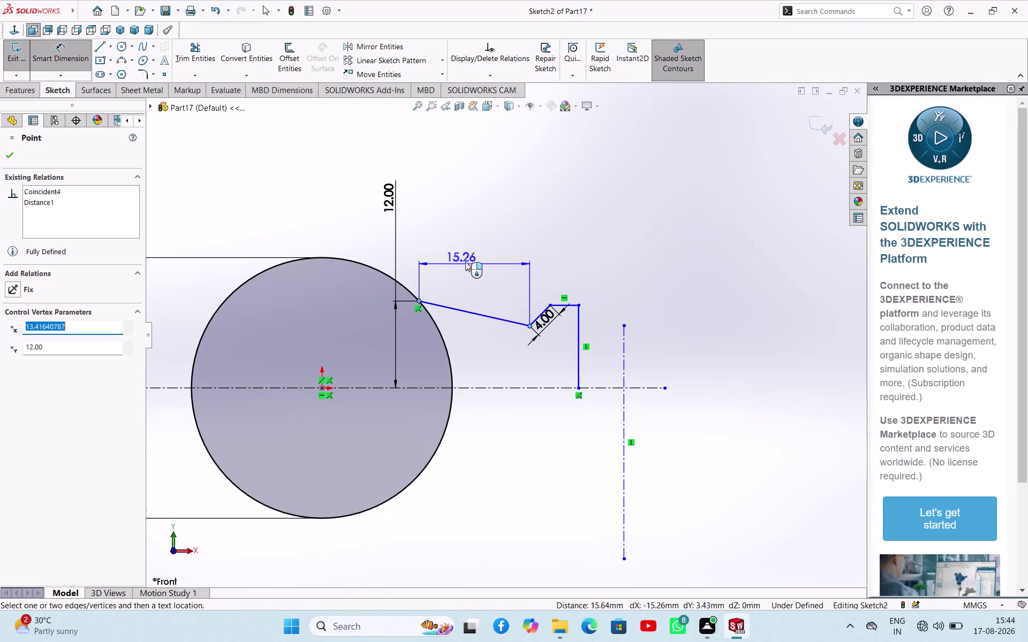
Pick the vertical line's lower end and circle centre, cancelling misoriented dimension attempts.
key(Escape)
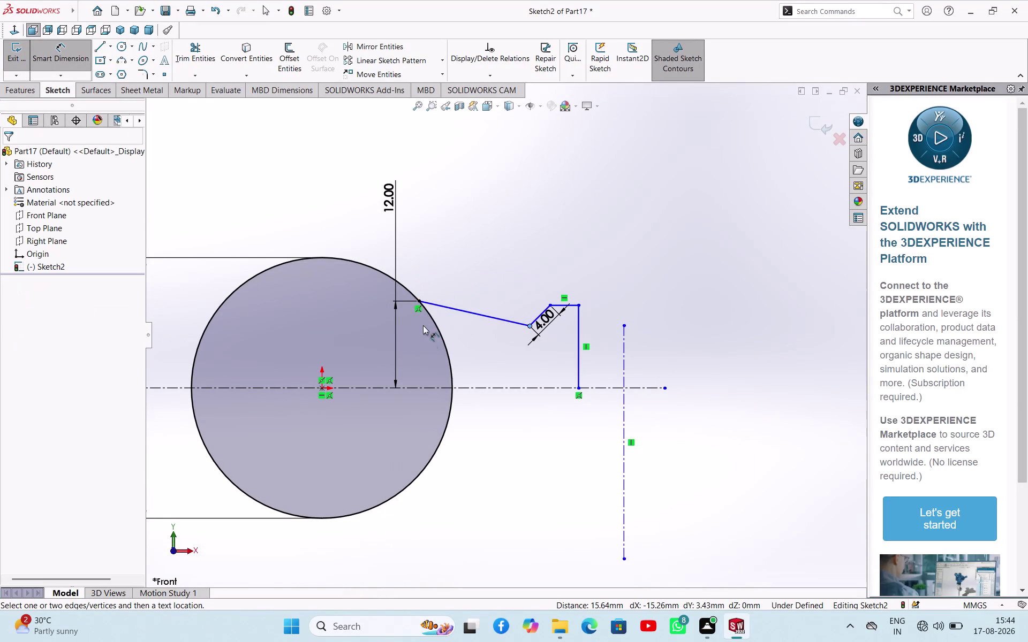
click(321, 390)
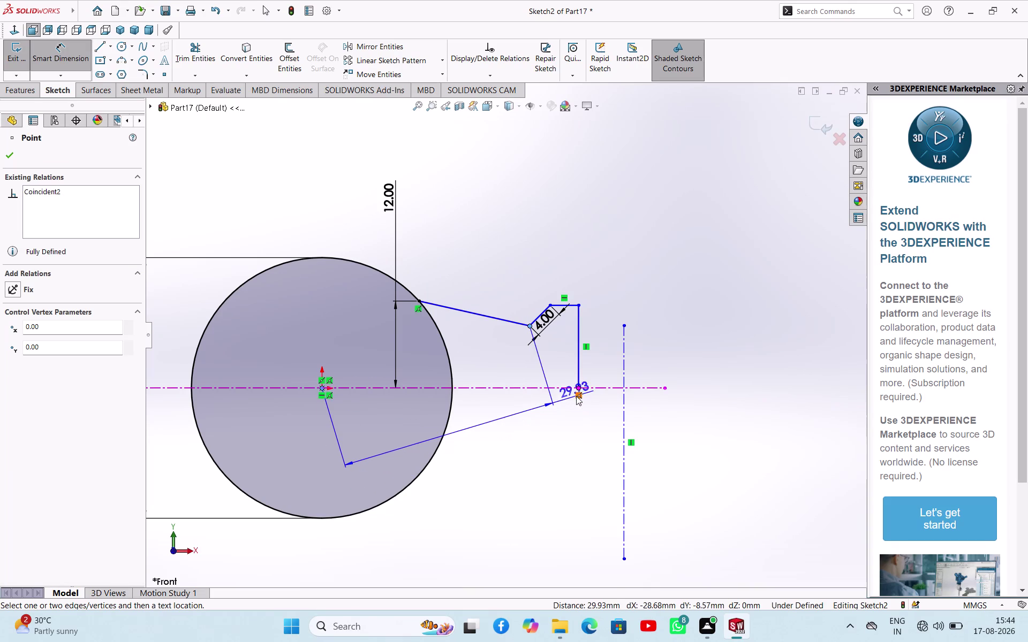
click(579, 391)
key(Escape)
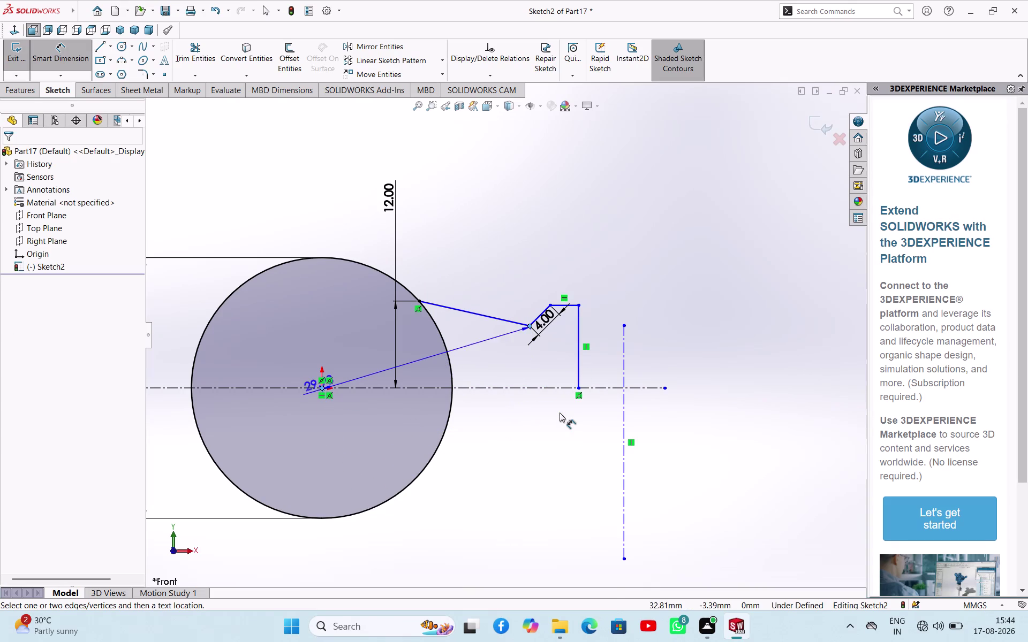
key(Escape)
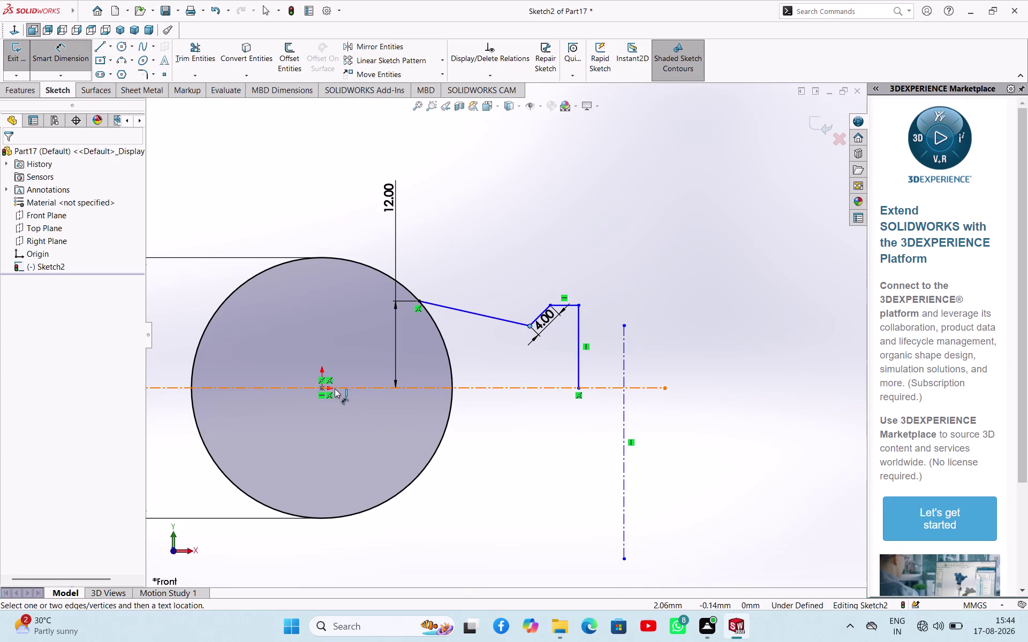
click(324, 388)
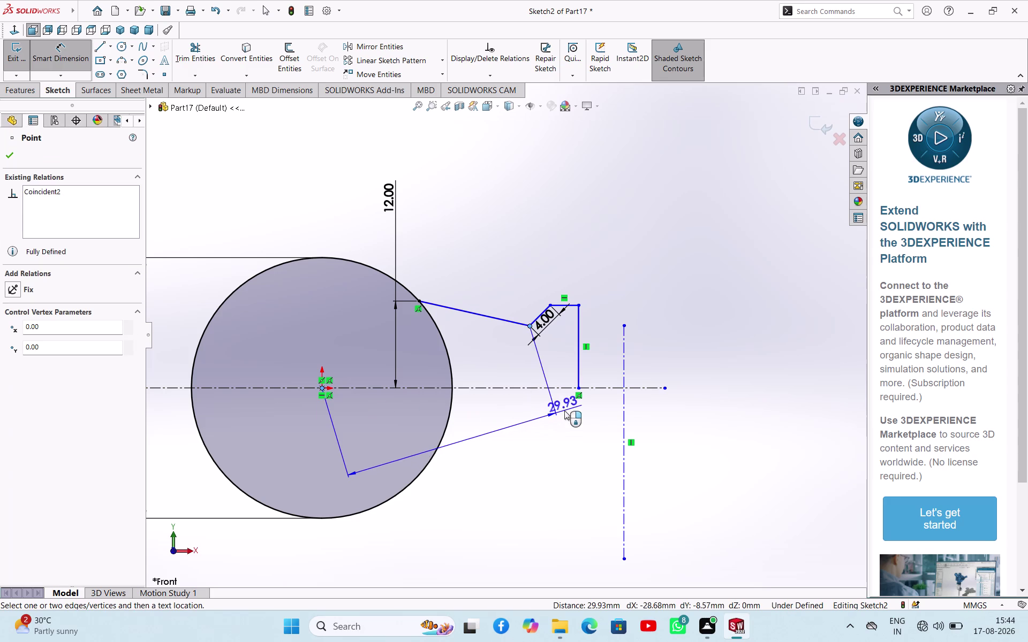
key(Escape)
key(Escape)
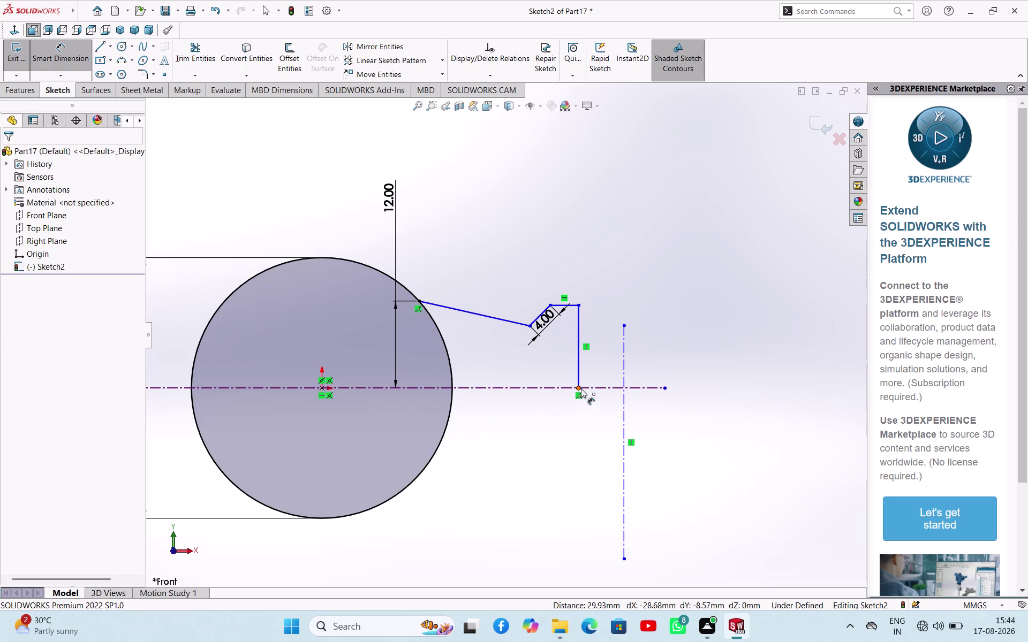
Place the horizontal dimension between the line's lower end and circle centre at 45 mm.
click(581, 389)
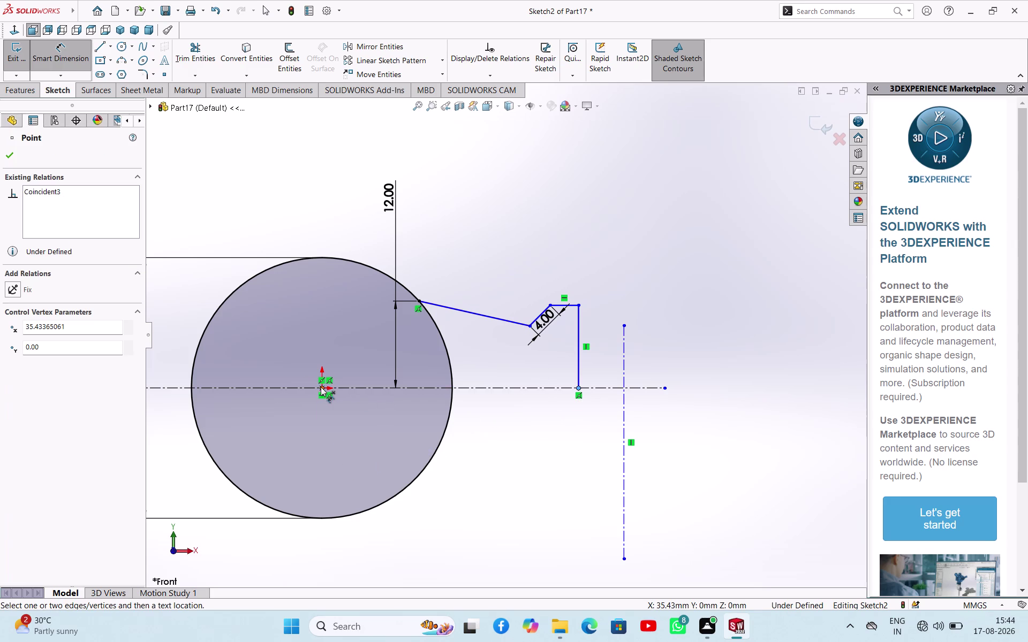
click(321, 387)
click(461, 515)
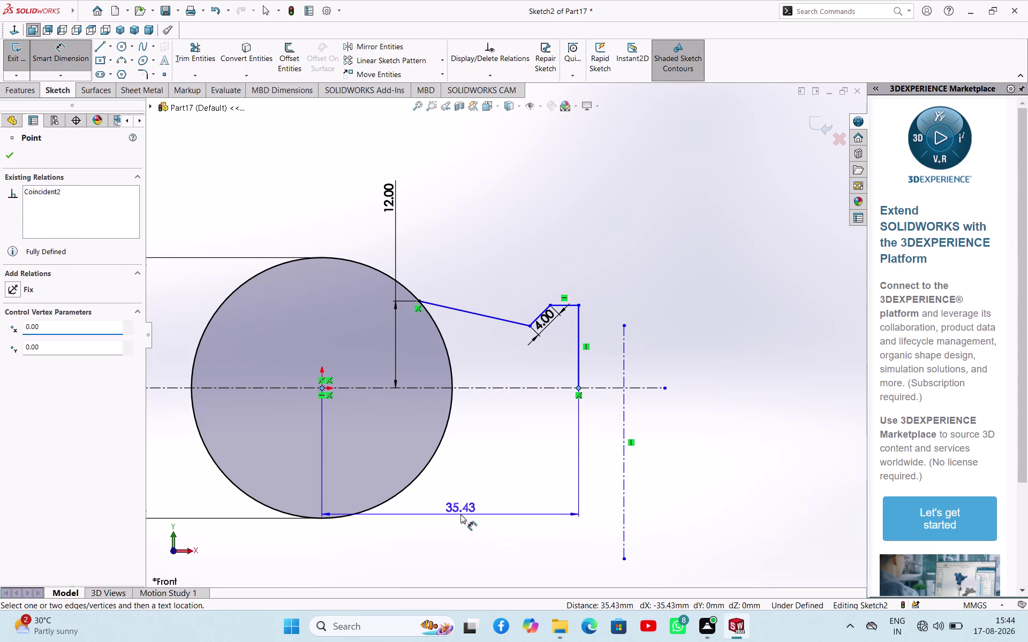
key(1)
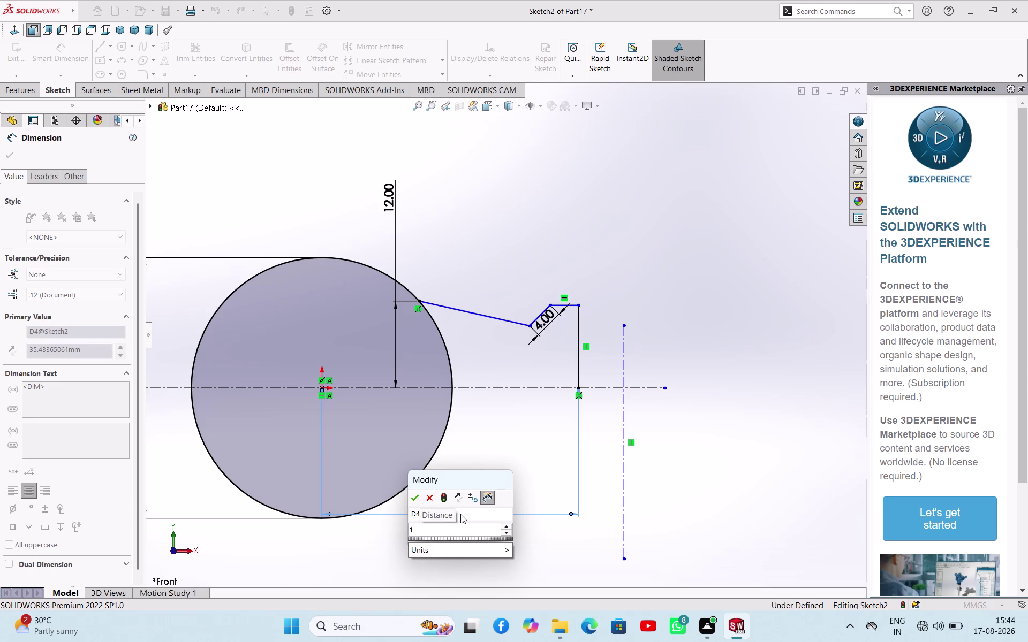
key(BackSpace)
text(45)
key(Return)
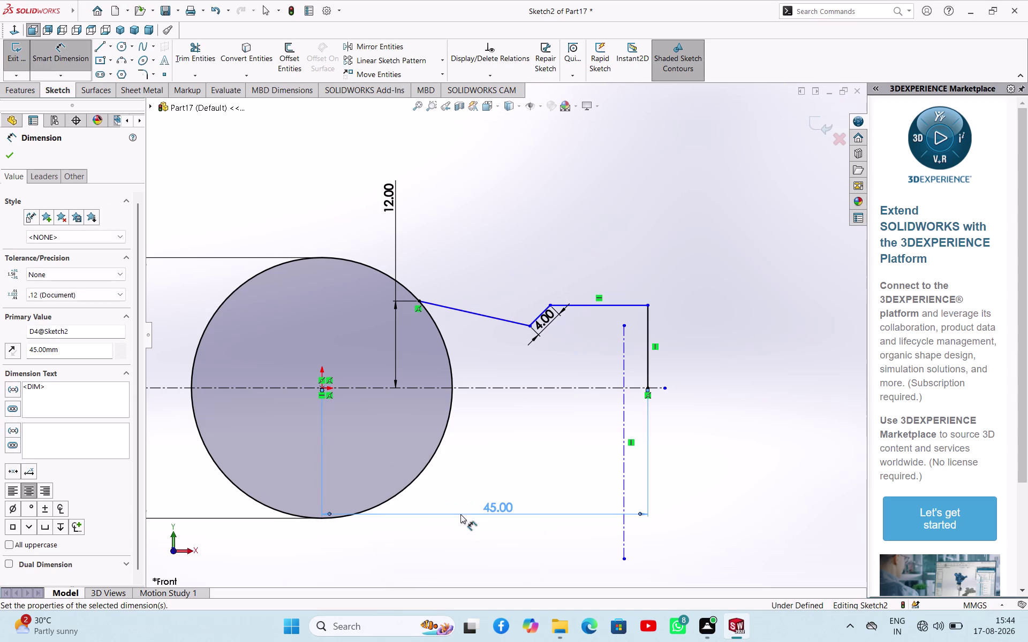
scroll(up, 3)
scroll(down, 3)
scroll(up, 3)
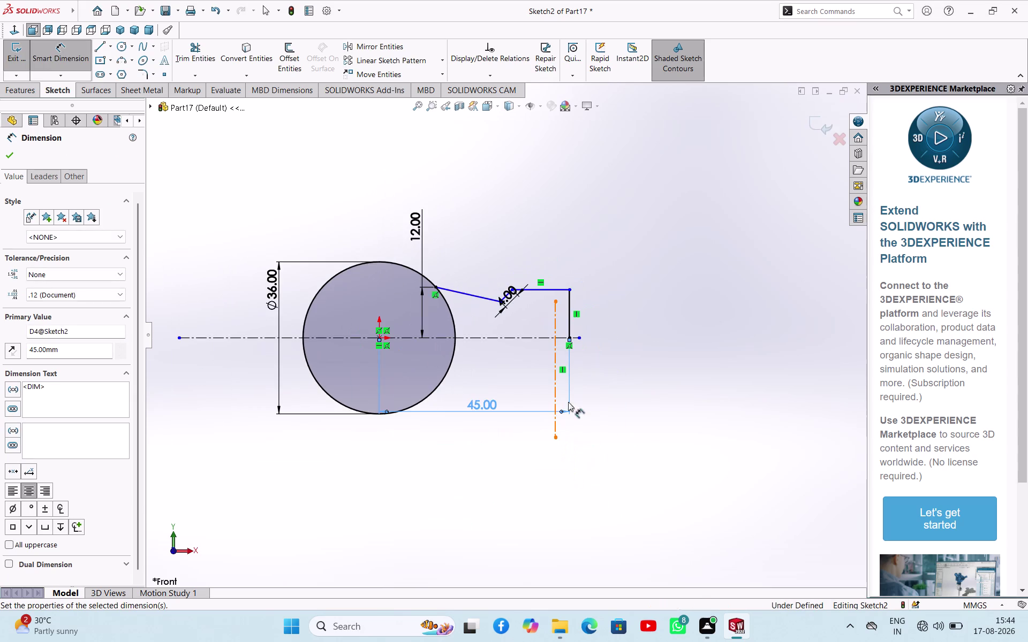
scroll(down, 3)
scroll(up, 3)
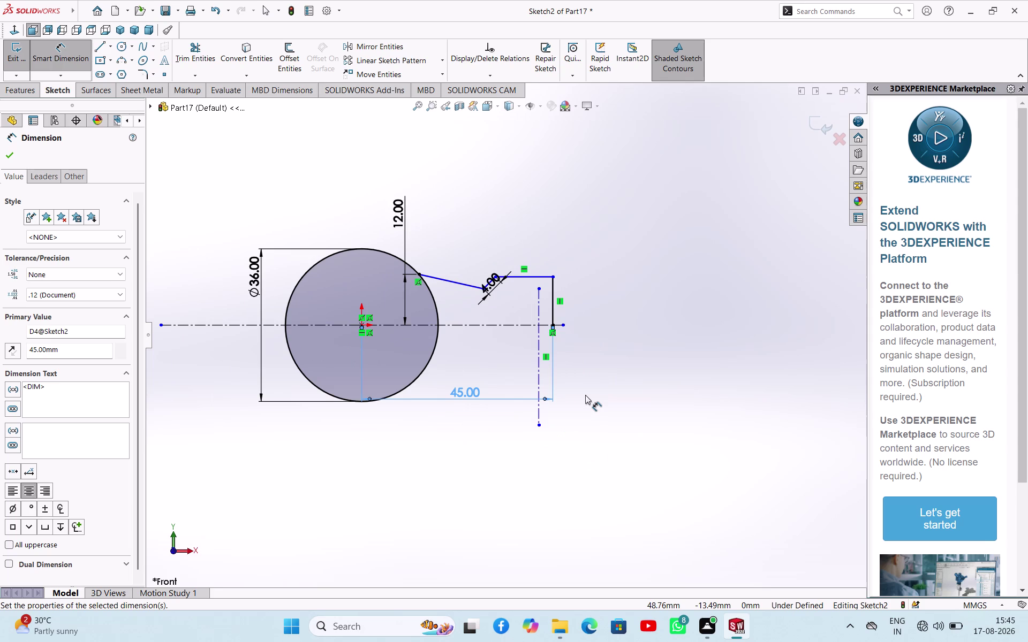
Undo the dimensions, profile, circle and Sketch2, leaving only the default planes and origin.
key(Escape)
key(Escape)
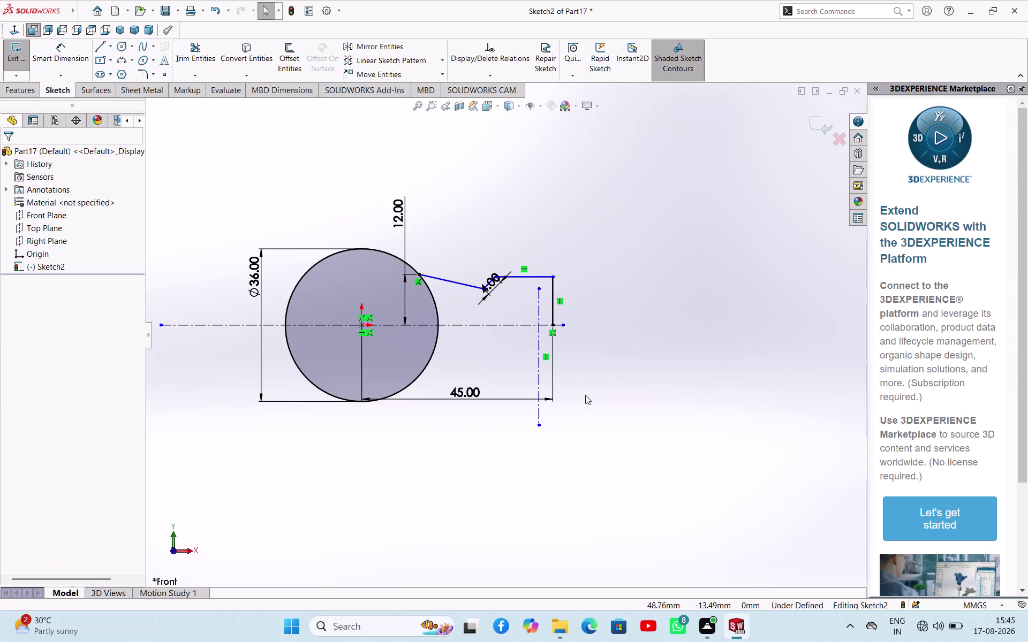
key(Escape)
key(Escape)
key(Escape)
key(ctrl+z)
key(ctrl+z)
key(ctrl+z)
key(ctrl+z)
key(ctrl+z)
key(ctrl+z)
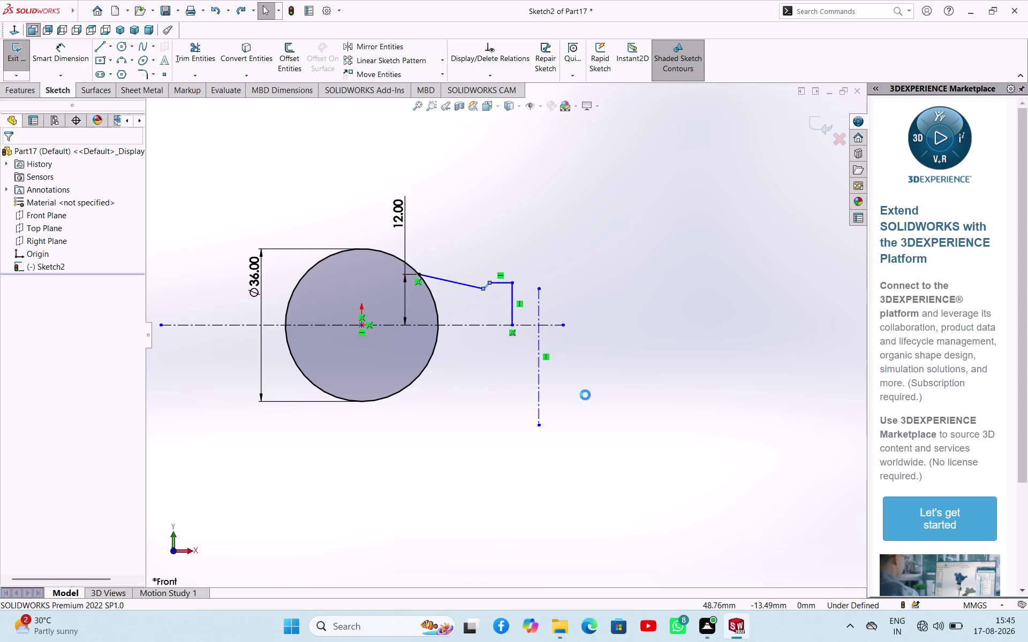
key(ctrl+z)
key(ctrl+z)
key(ctrl+z)
key(ctrl+z)
key(ctrl+z)
key(ctrl+z)
key(ctrl+z)
key(ctrl+z)
key(ctrl+z)
key(ctrl+z)
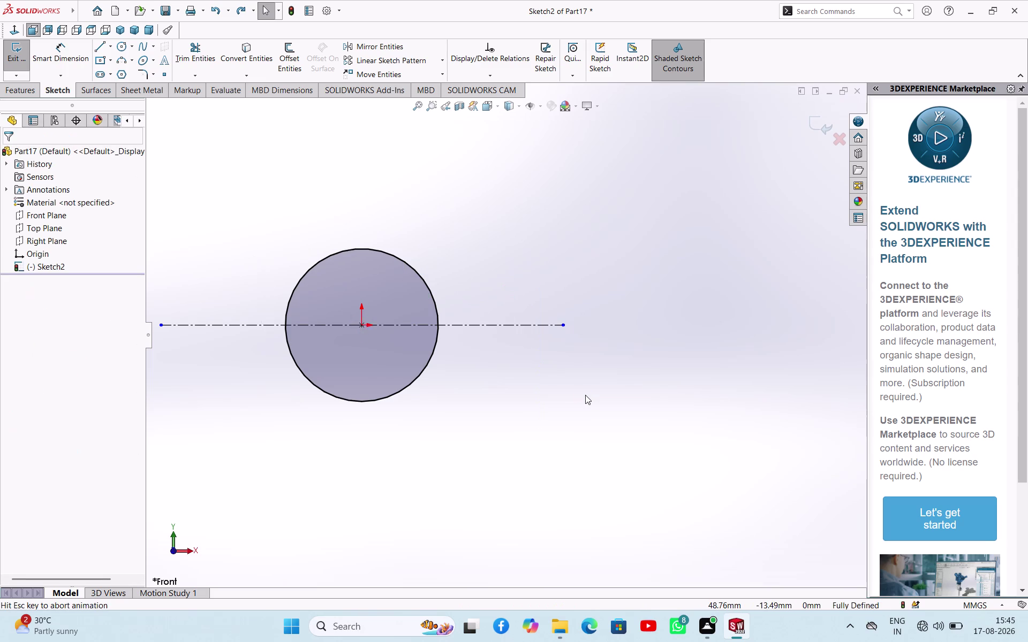
key(ctrl+z)
key(ctrl+z)
key(ctrl+z)
key(ctrl+z)
key(ctrl+z)
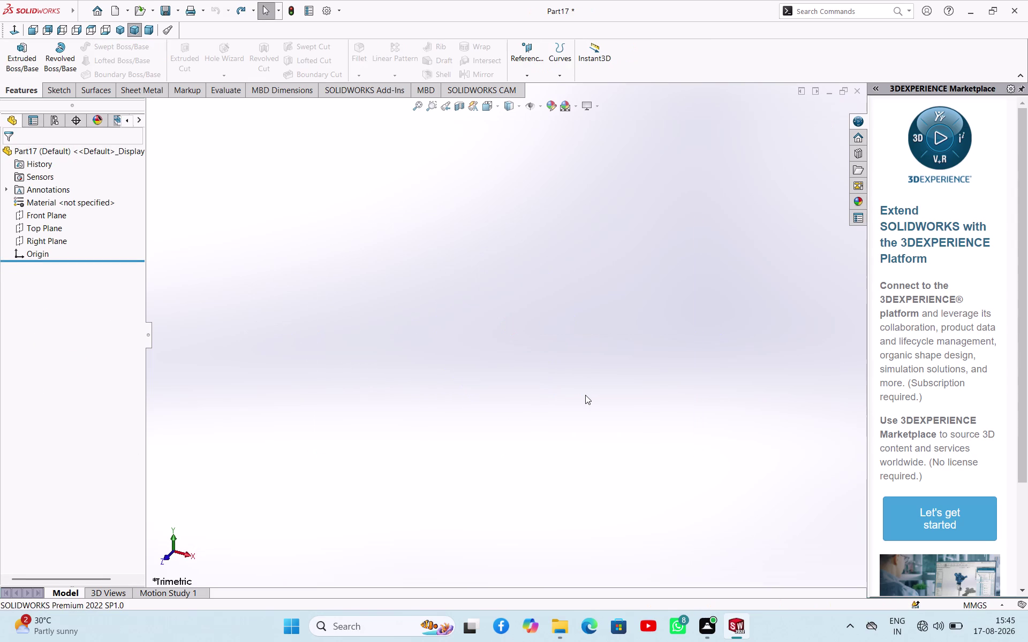
scroll(up, 3)
scroll(up, 3)
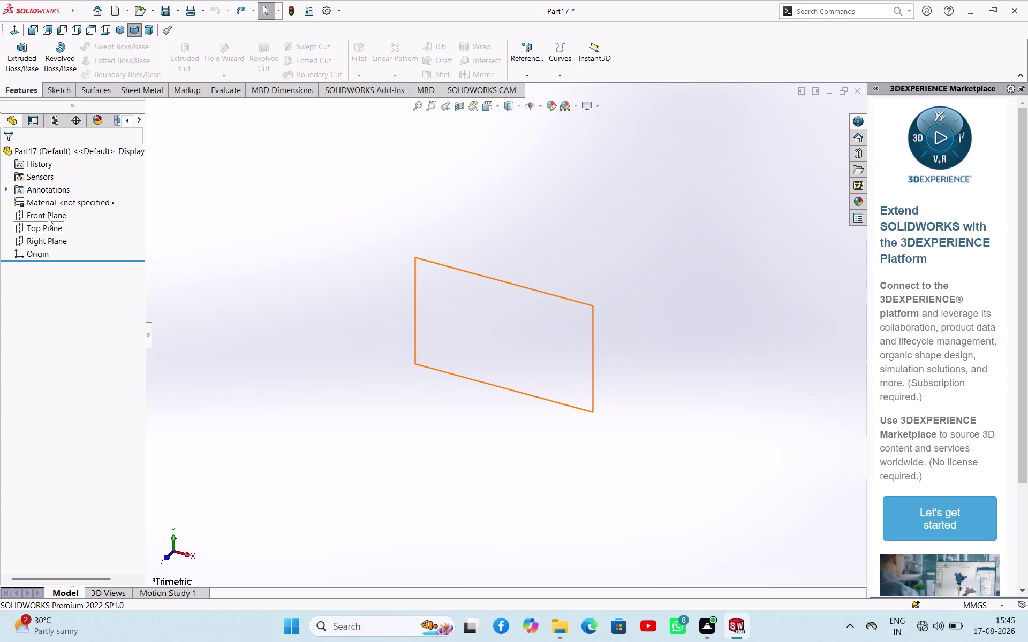
Start a Front Plane sketch with a horizontal midpoint centreline through the origin.
click(48, 218)
click(60, 202)
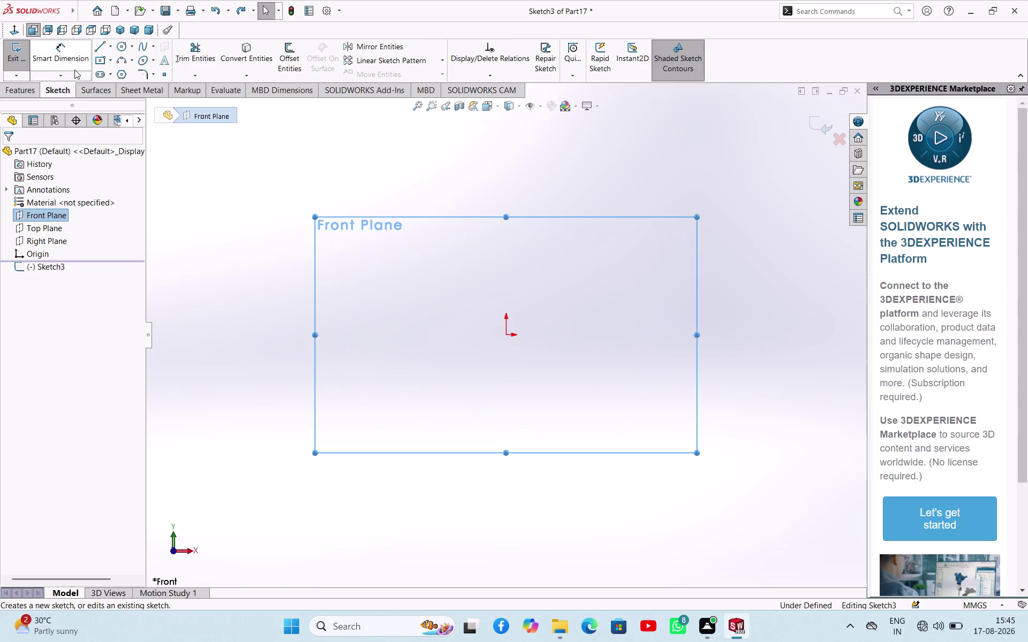
click(111, 46)
click(115, 69)
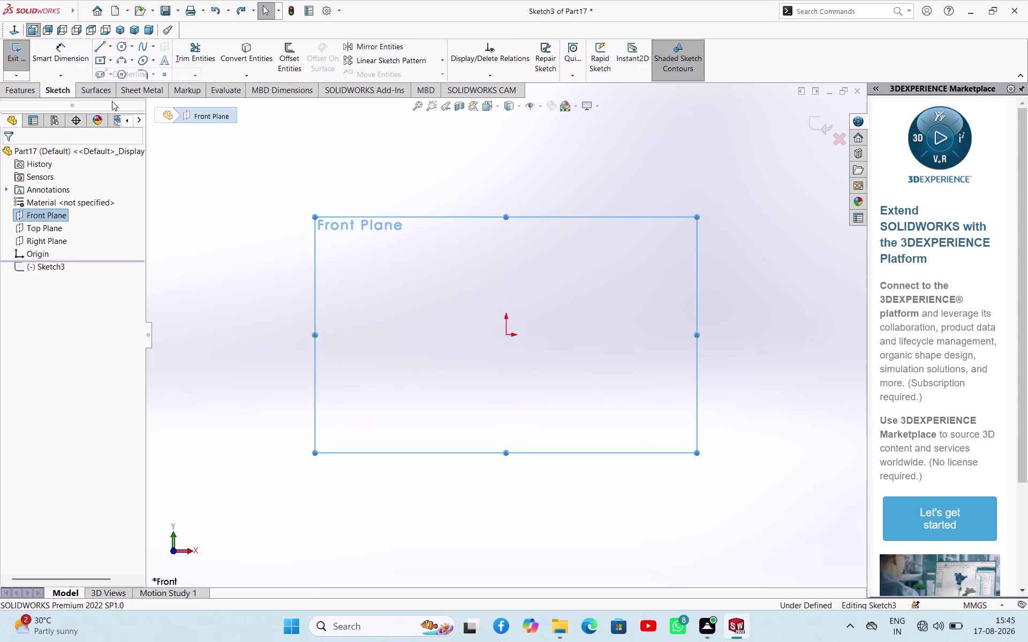
click(27, 329)
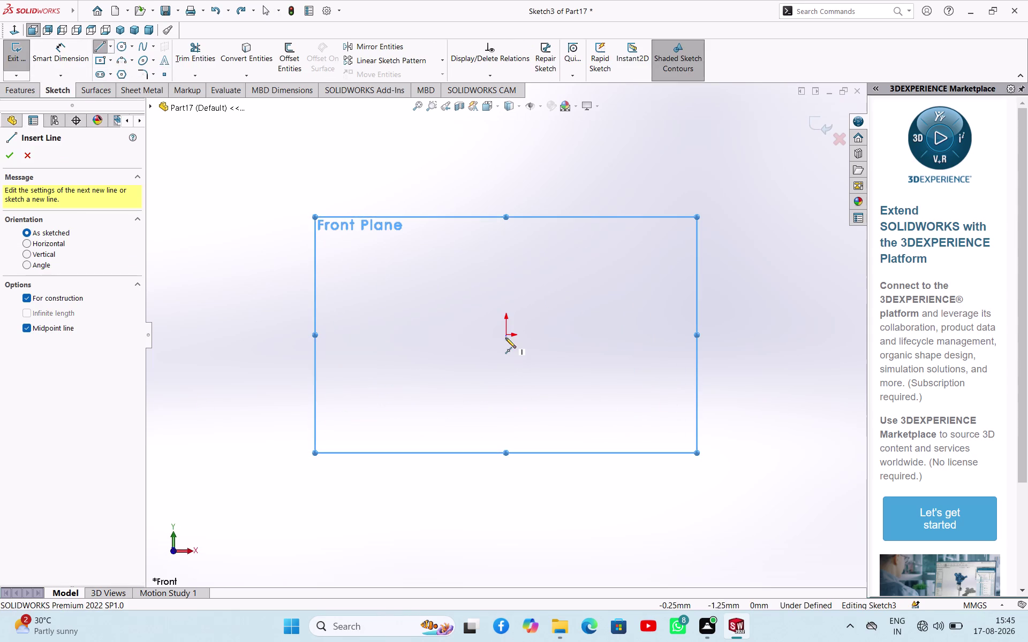
click(506, 337)
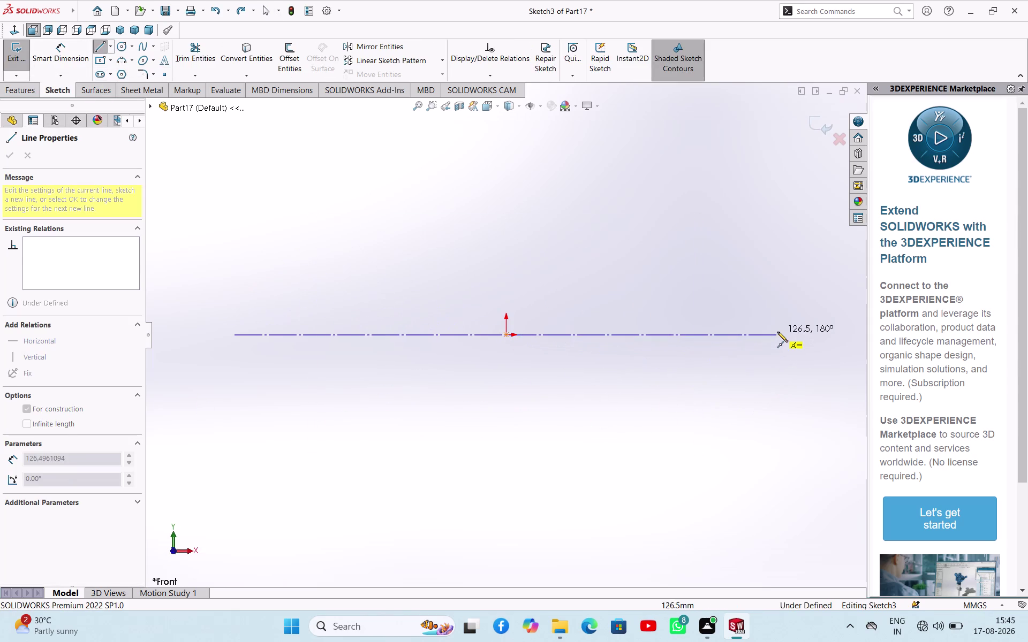
click(777, 332)
right_click(489, 433)
click(561, 441)
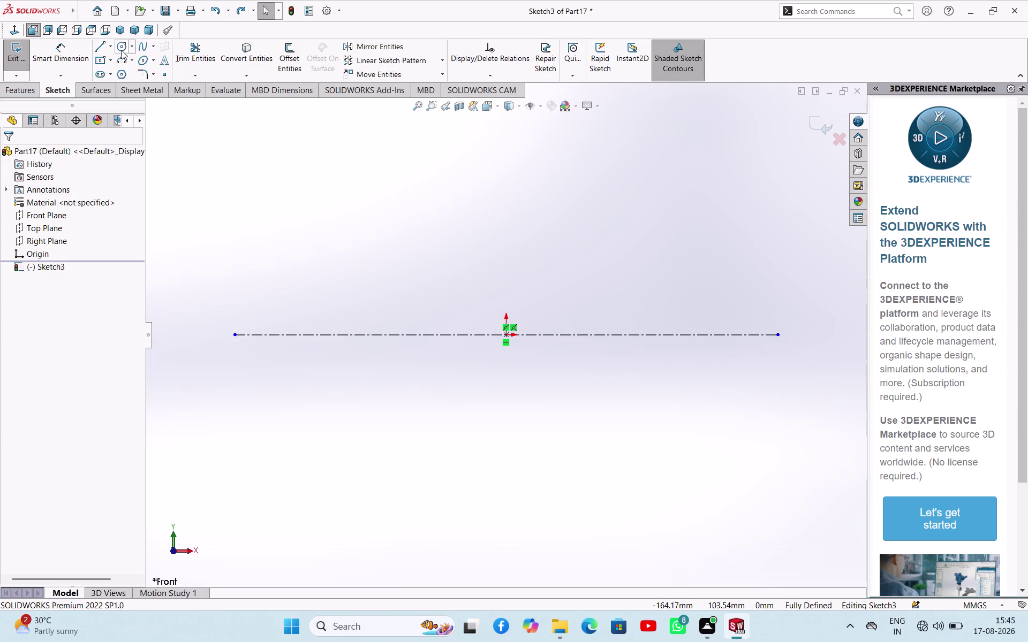
Draw a circle centred on the origin.
click(132, 52)
click(130, 63)
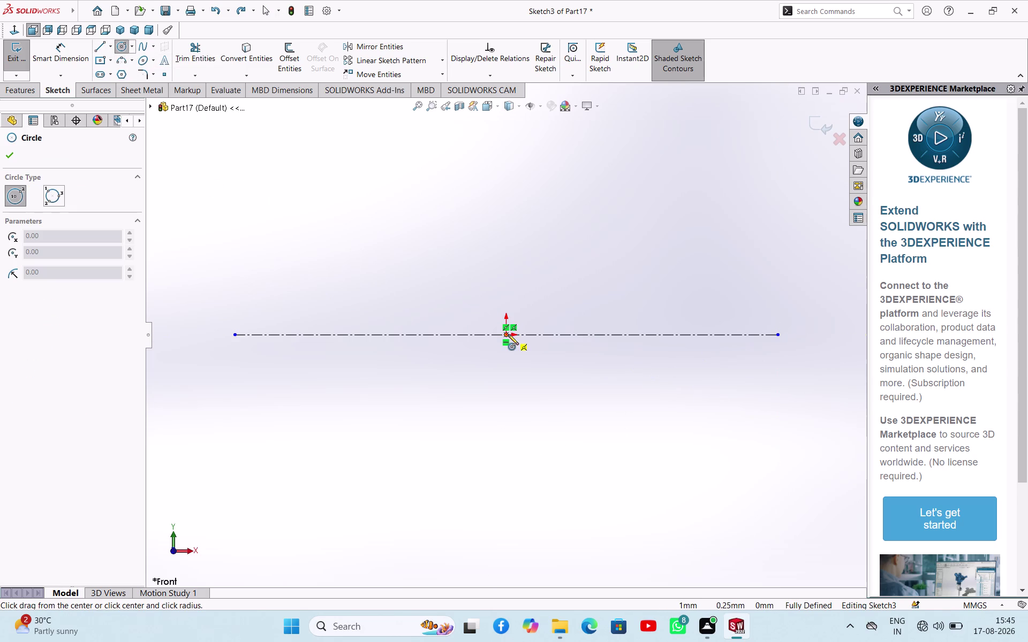
click(508, 335)
click(521, 374)
right_click(363, 393)
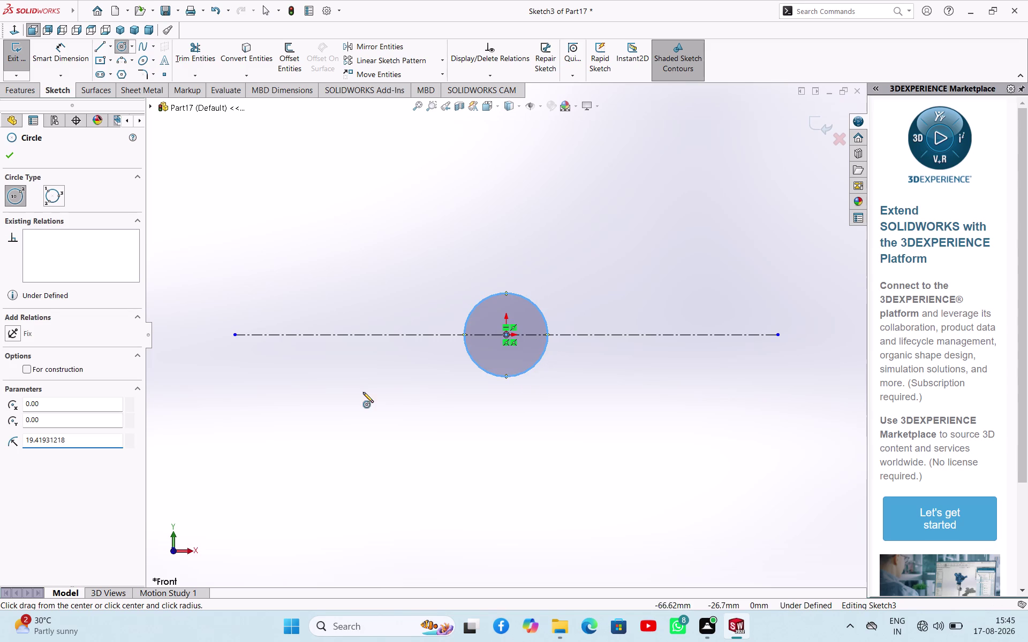
click(380, 398)
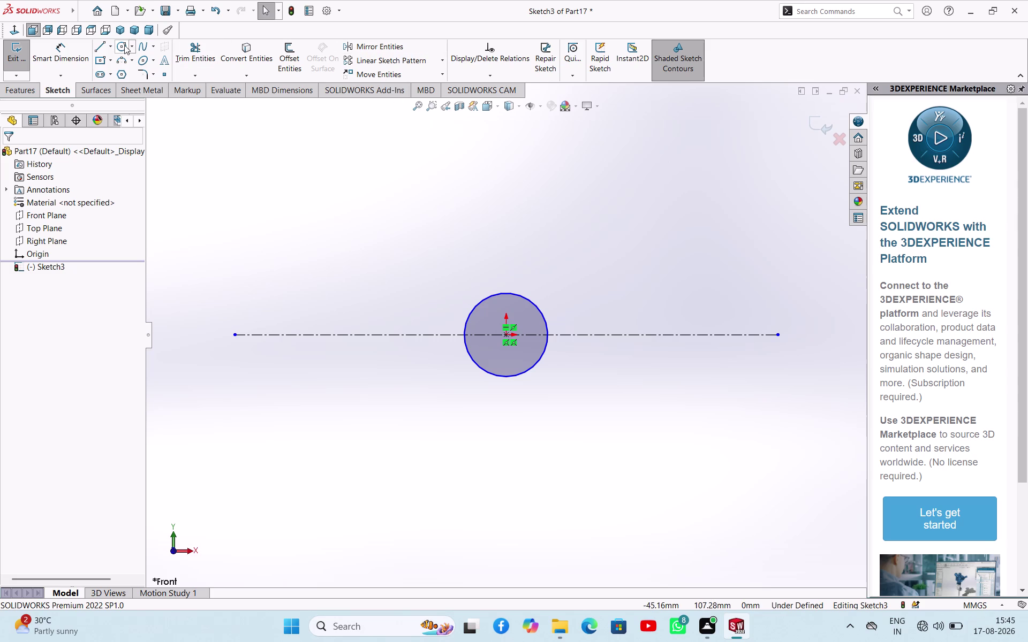
click(105, 45)
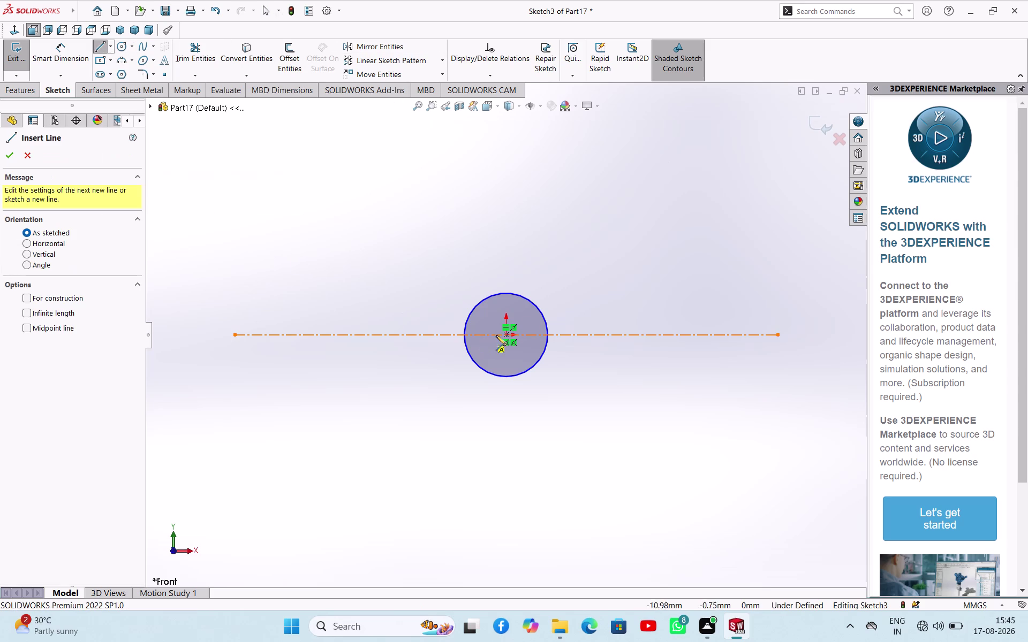
Draw a vertical line crossing the circle and dimension it 24 mm long.
click(527, 283)
click(529, 404)
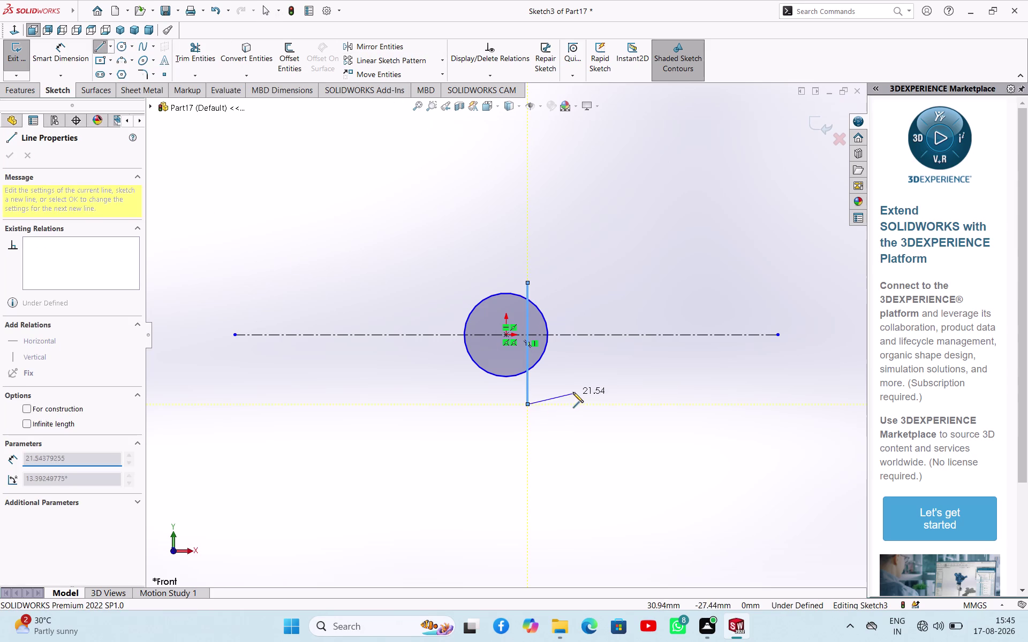
right_click(573, 393)
click(602, 388)
right_click(590, 366)
click(599, 371)
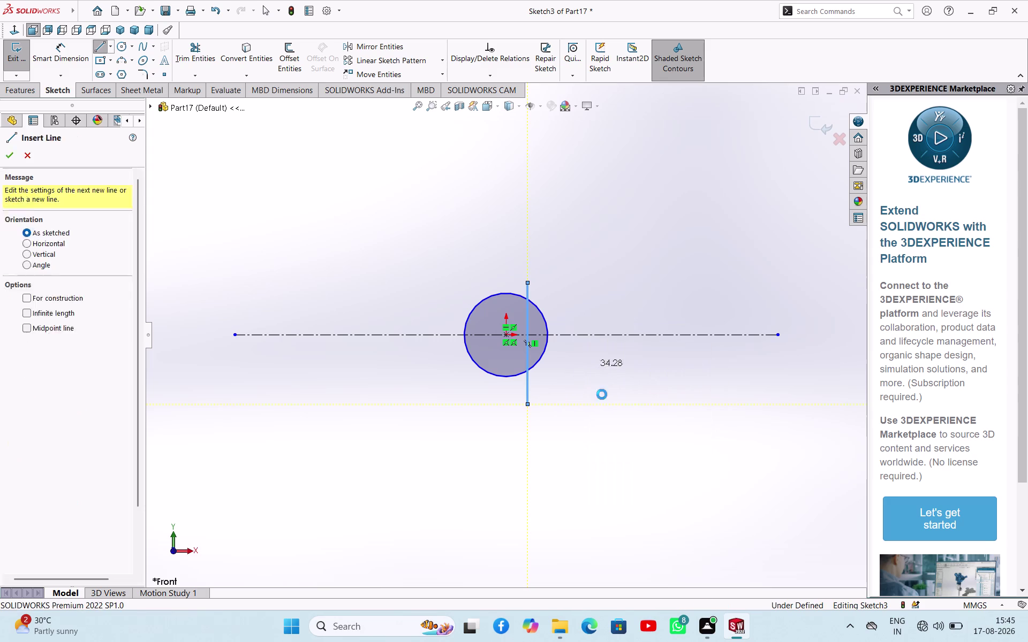
right_drag(602, 398, 616, 321)
click(528, 314)
click(400, 315)
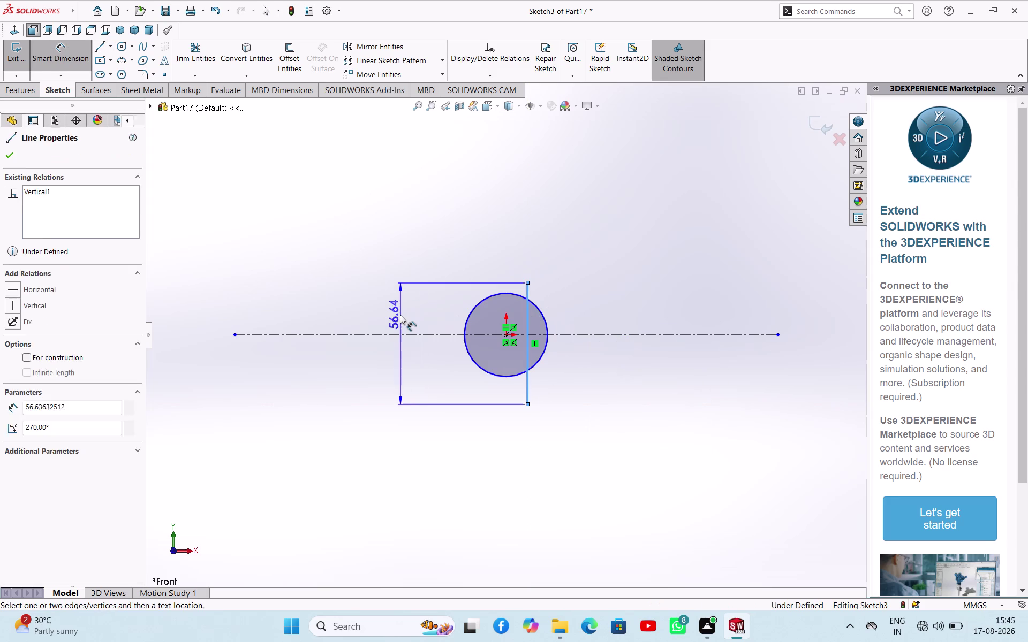
text(24)
key(Return)
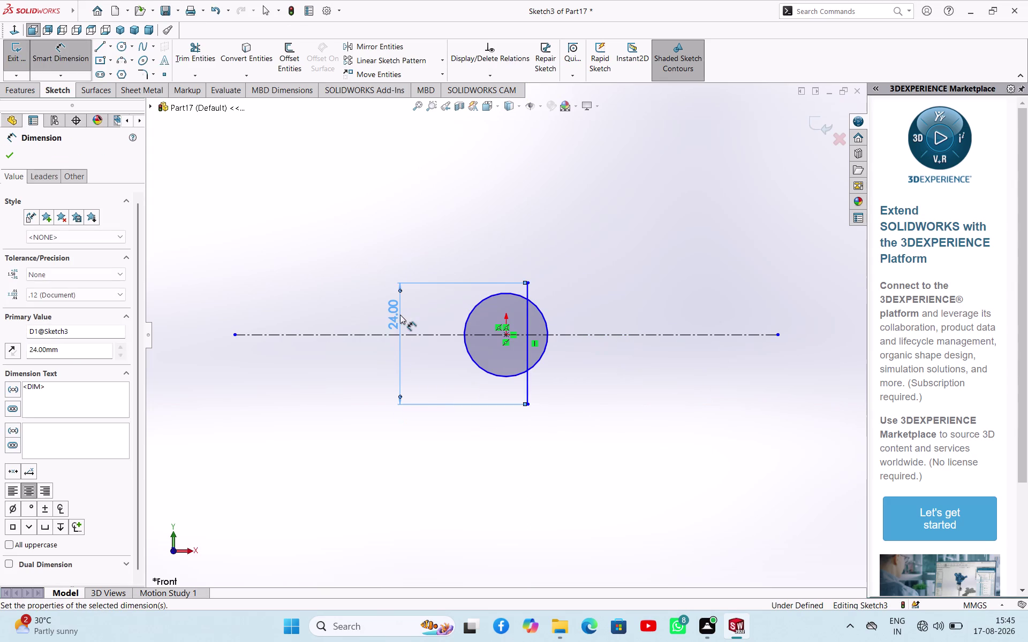
scroll(down, 3)
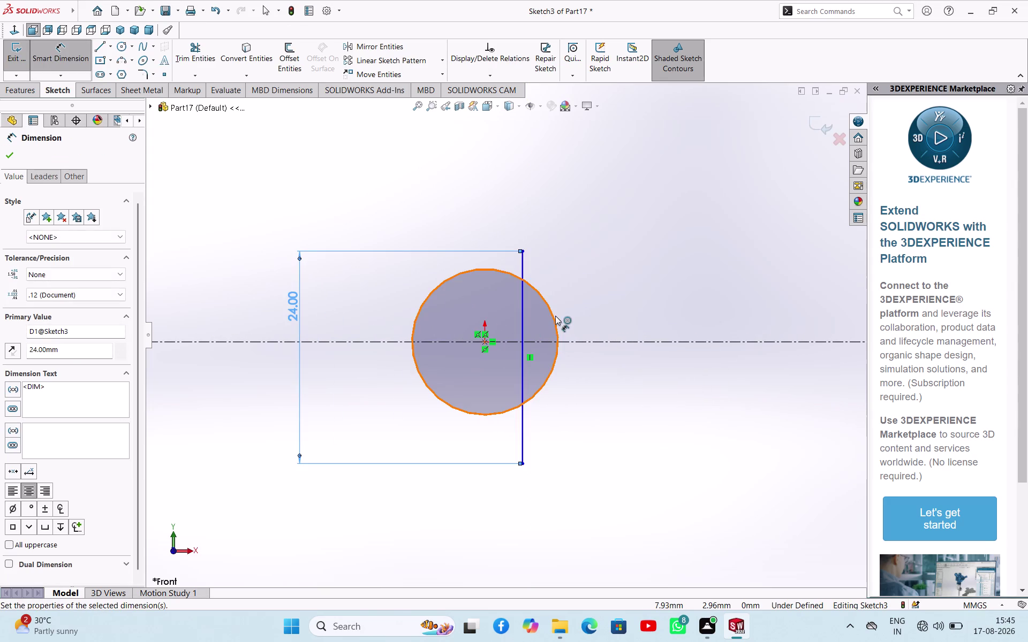
Dimension the circle's diameter as 36 mm.
click(556, 316)
click(601, 259)
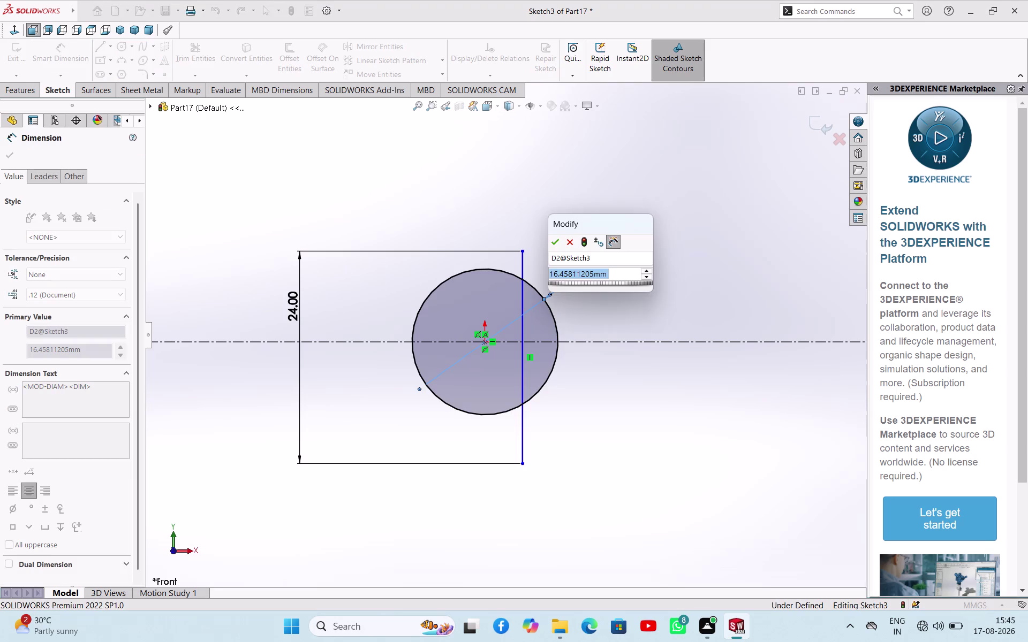
text(36)
key(Return)
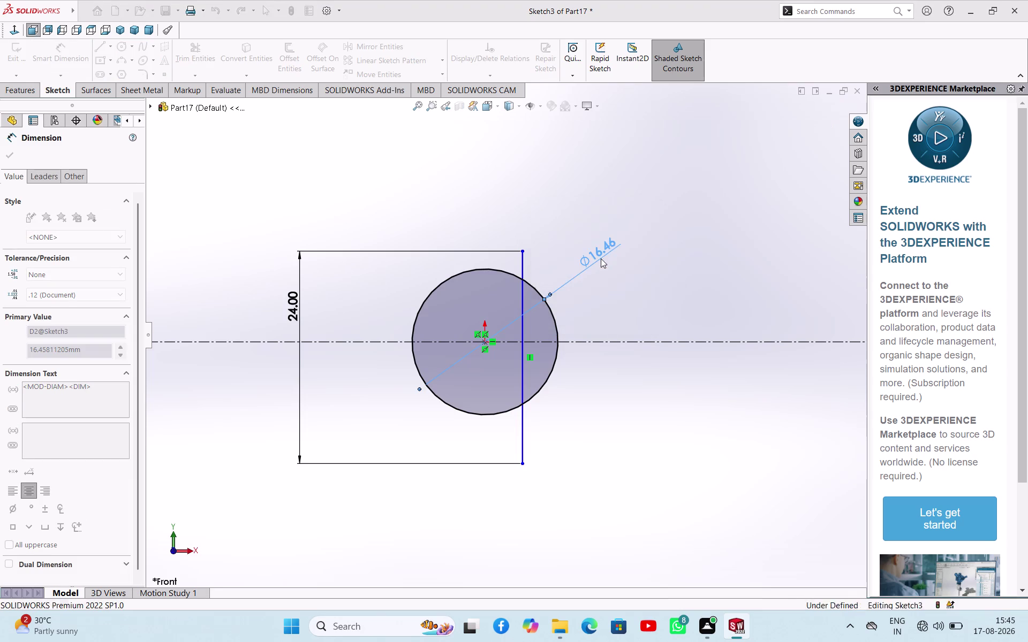
right_click(720, 254)
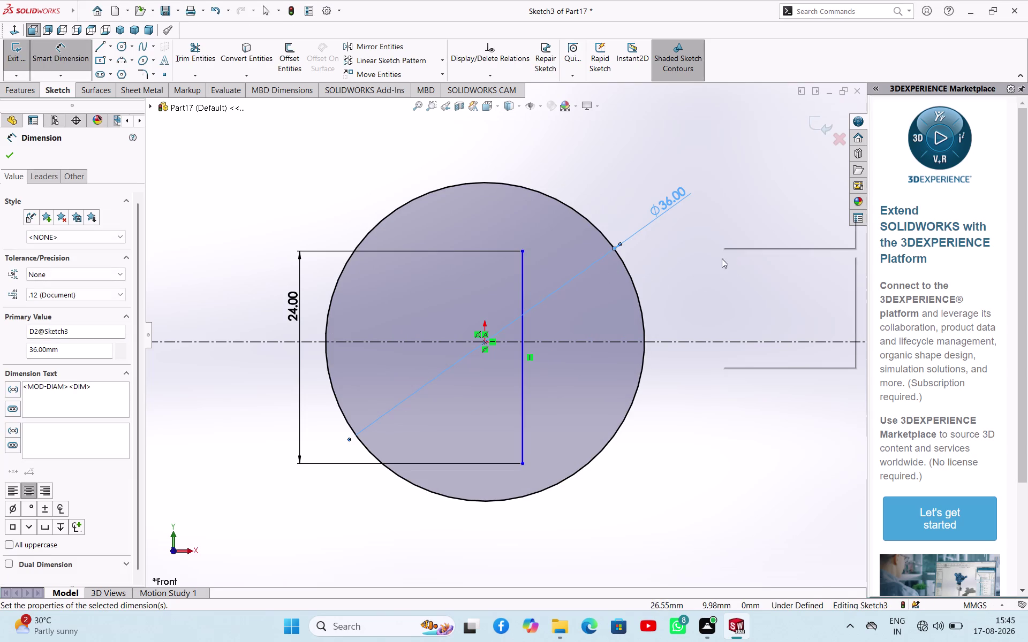
click(743, 287)
right_drag(743, 287, 751, 211)
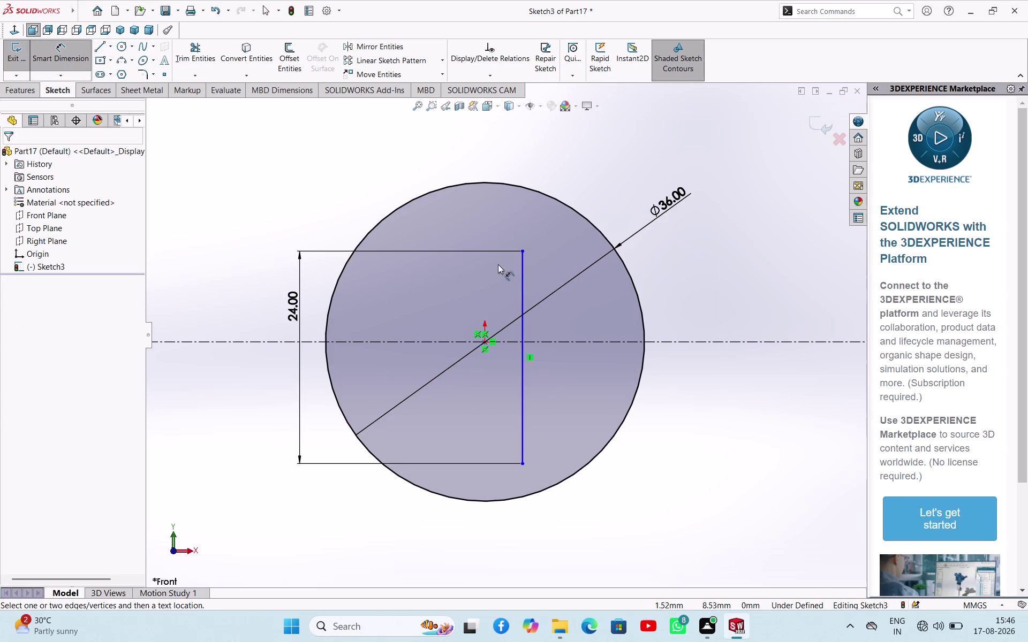
Dimension the vertical line's top end 12 mm above the centreline.
click(519, 252)
click(550, 338)
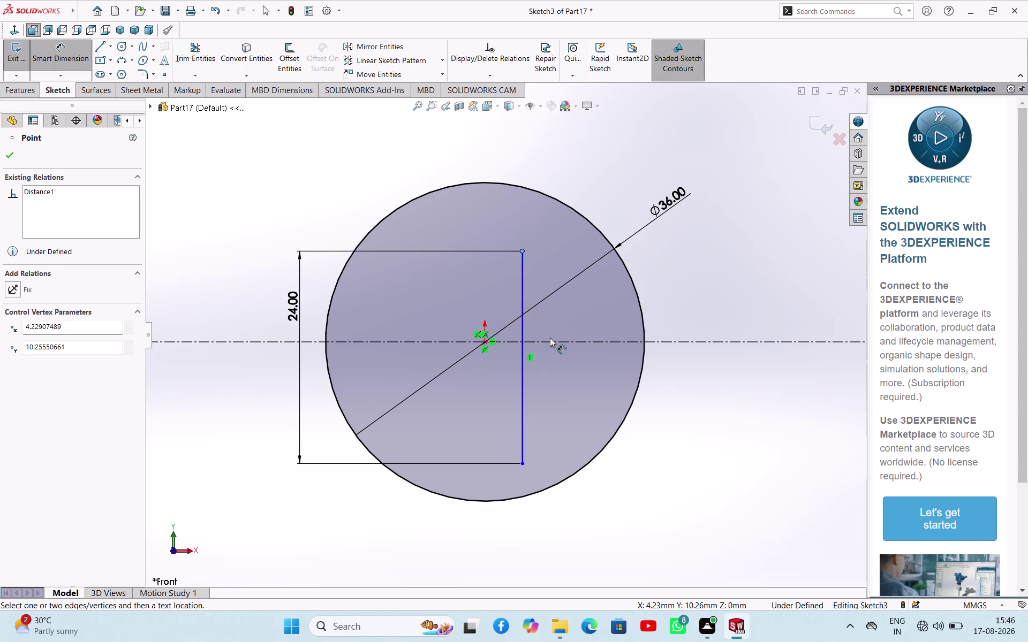
click(548, 342)
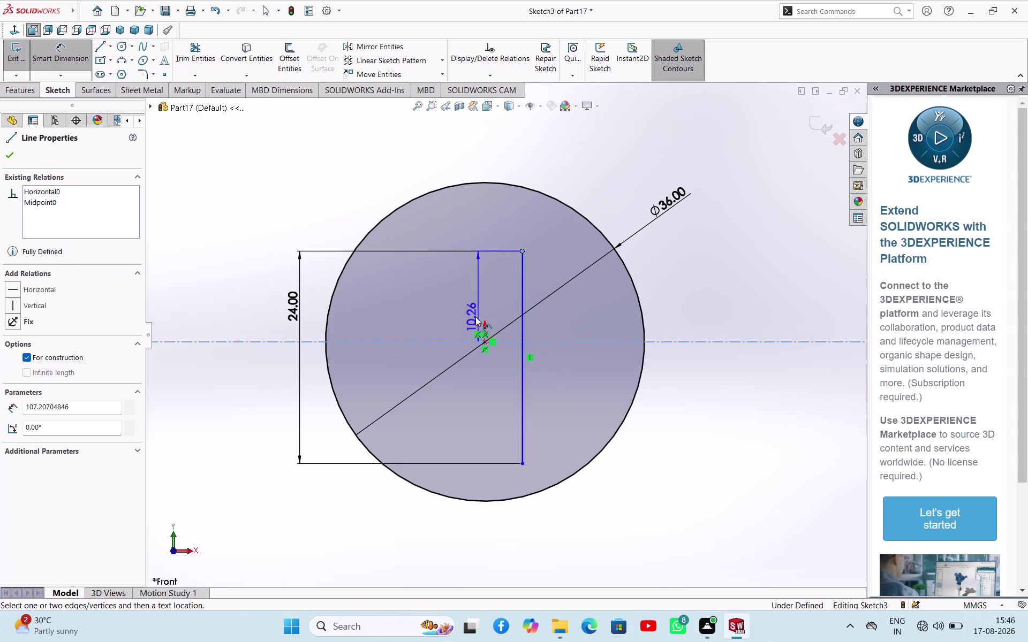
click(243, 295)
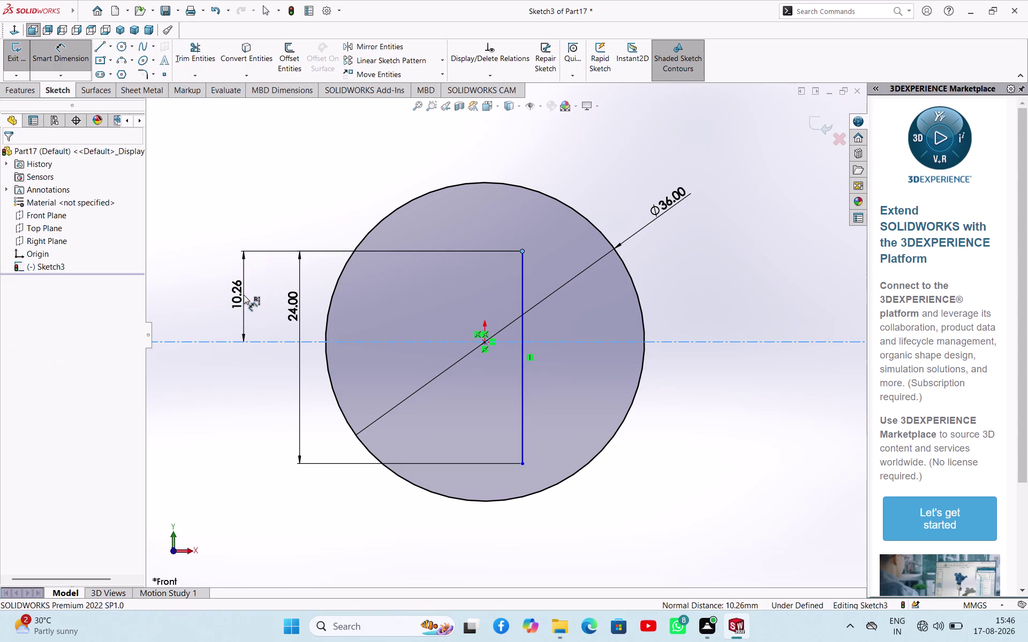
text(12)
key(Return)
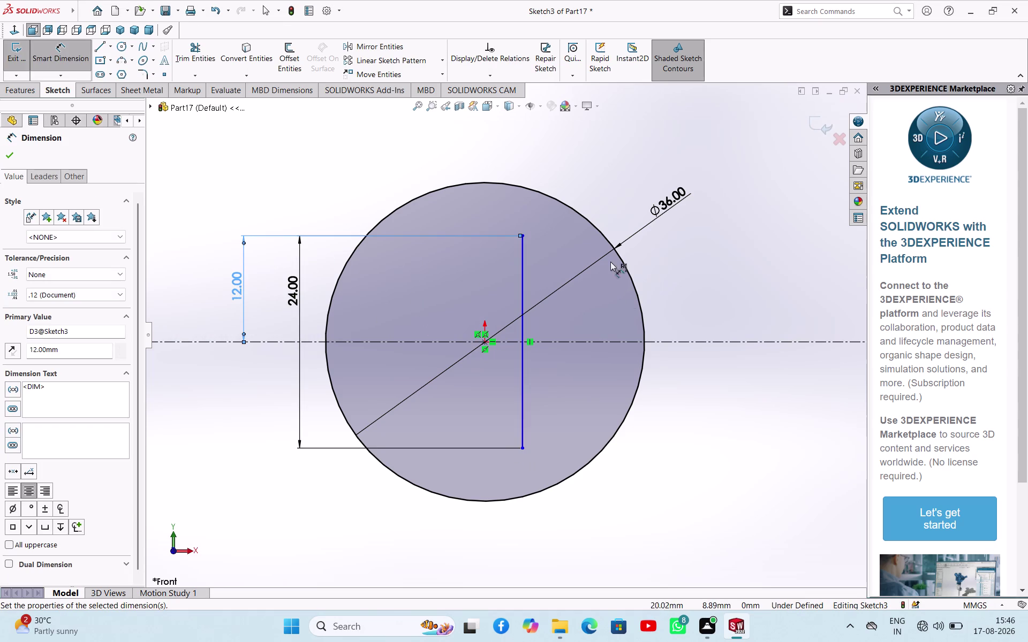
right_click(592, 166)
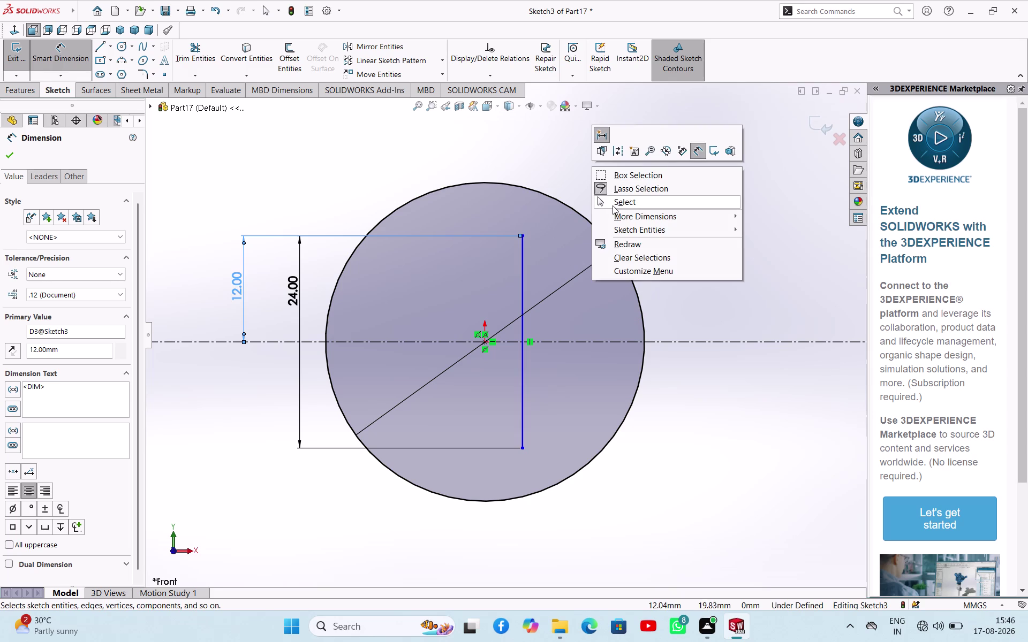
click(612, 205)
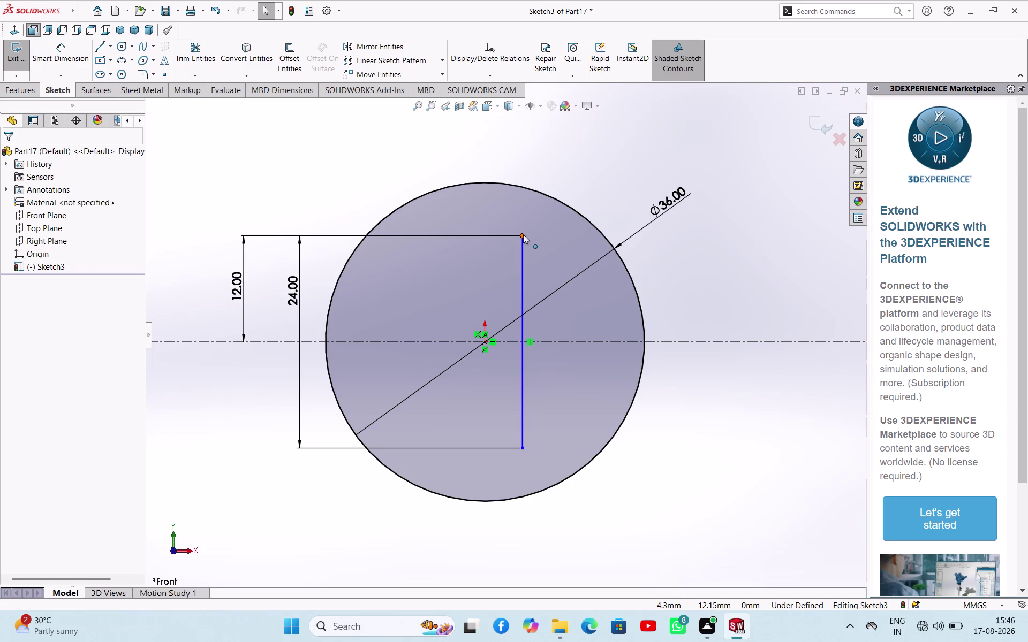
Make the line's top endpoint coincident with the circle, fully defining the sketch.
click(523, 234)
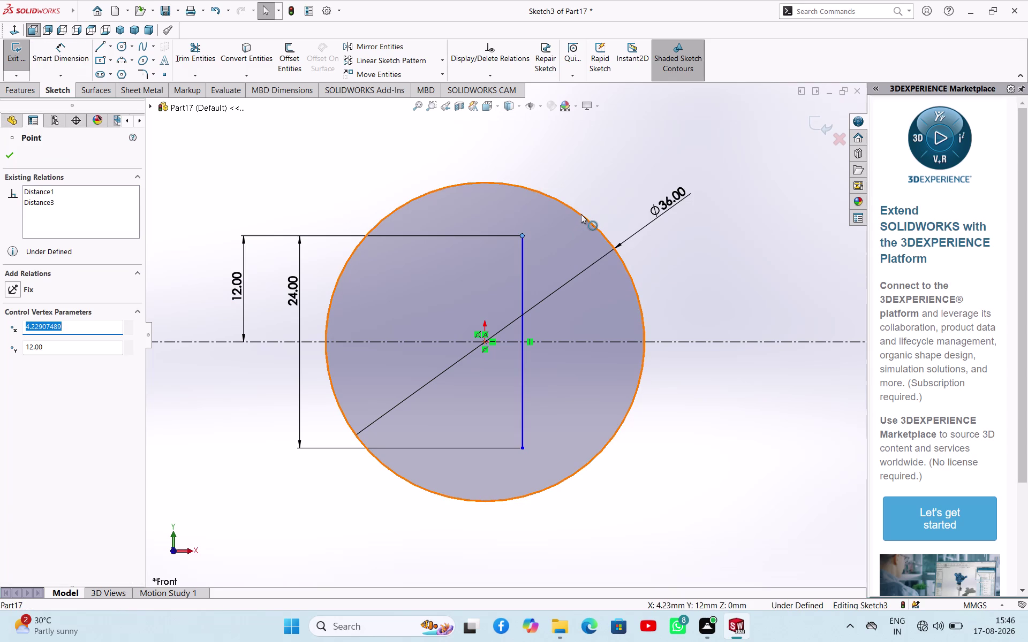
click(581, 214)
click(633, 169)
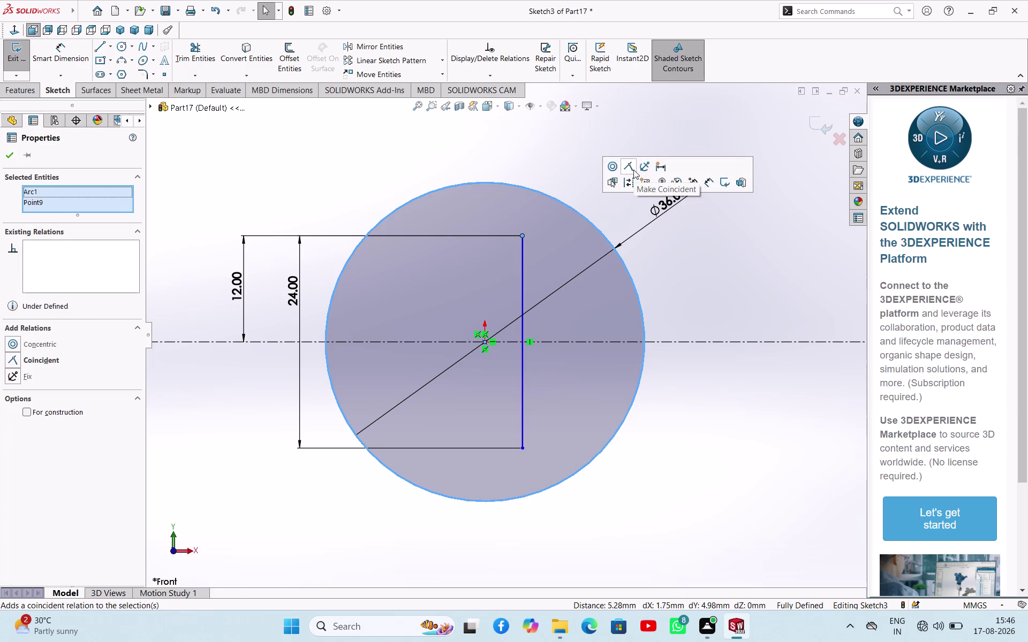
click(723, 254)
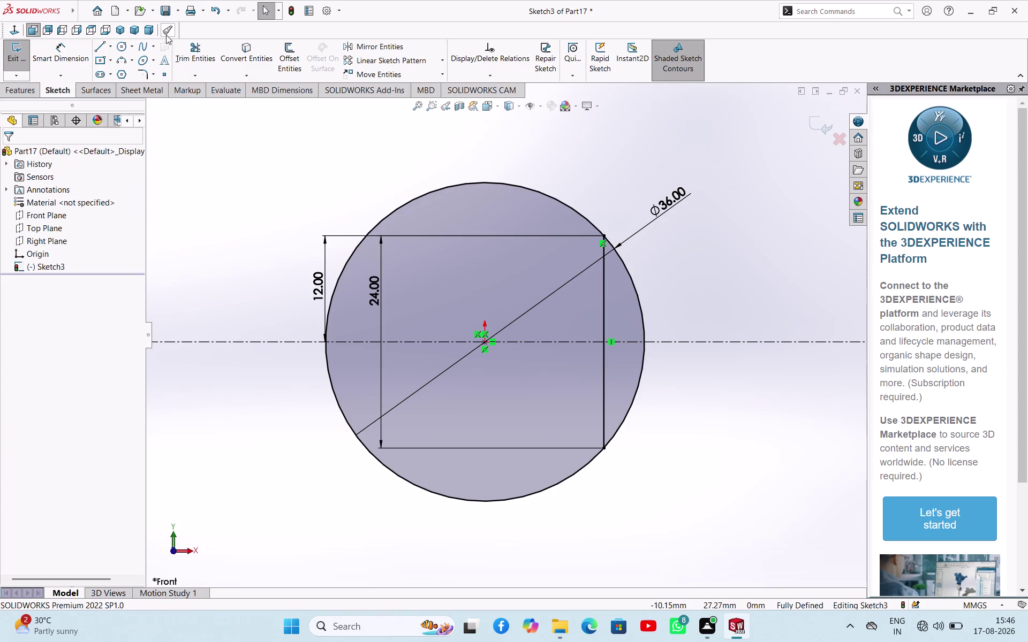
click(196, 52)
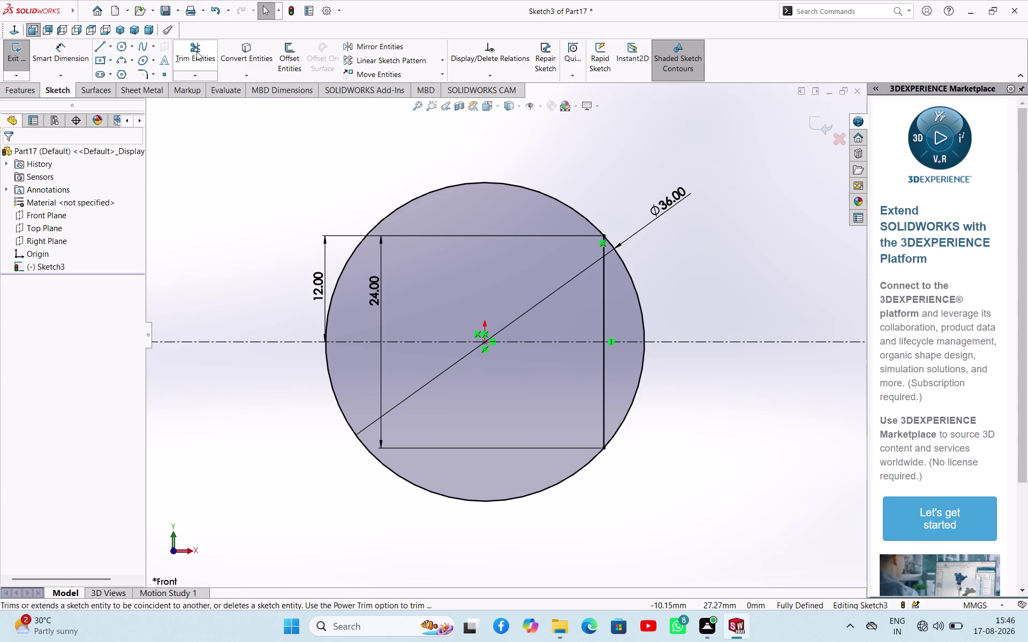
Trim away the lower vertical line portion and right-hand arc, accepting the dimension deletion.
click(639, 378)
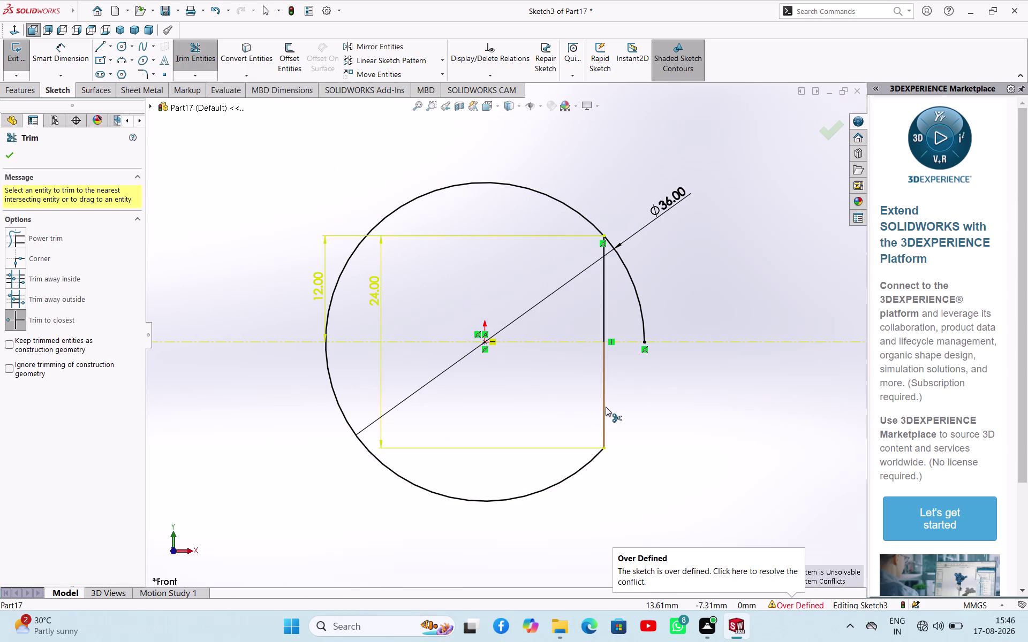
click(605, 406)
click(572, 475)
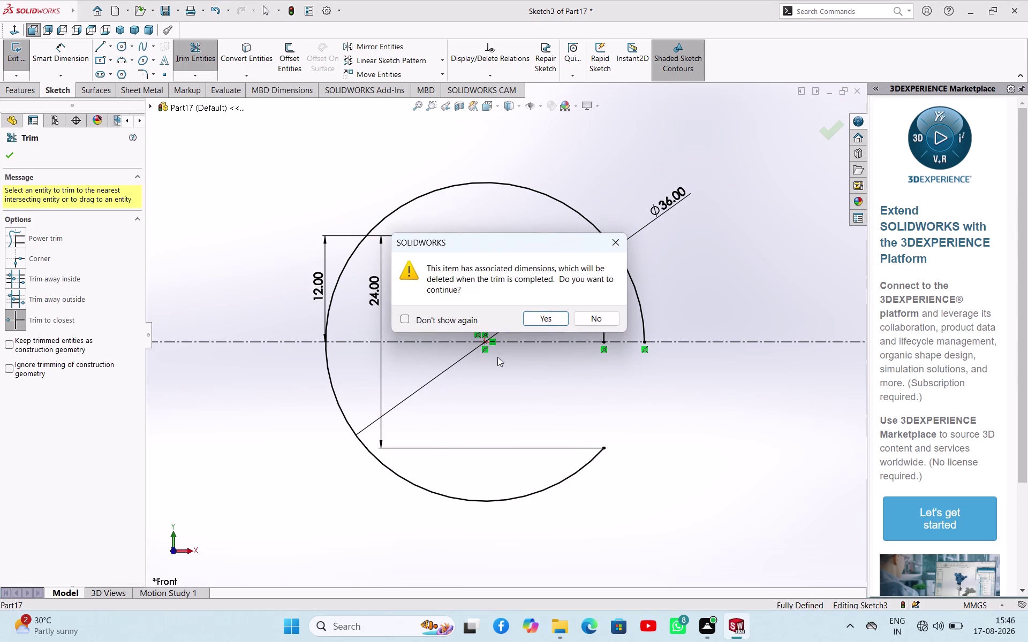
click(546, 320)
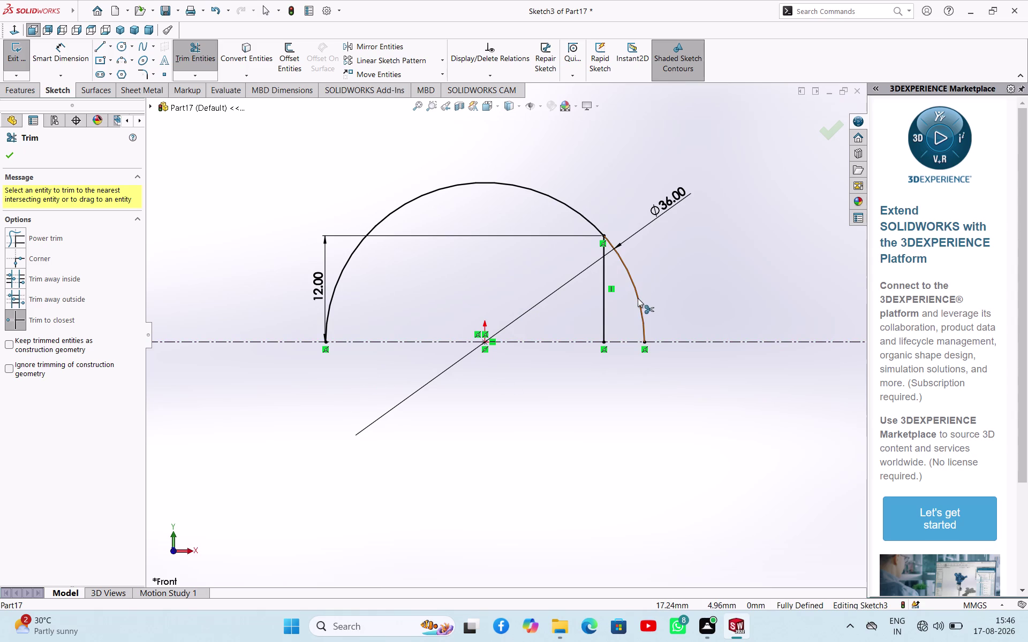
click(638, 298)
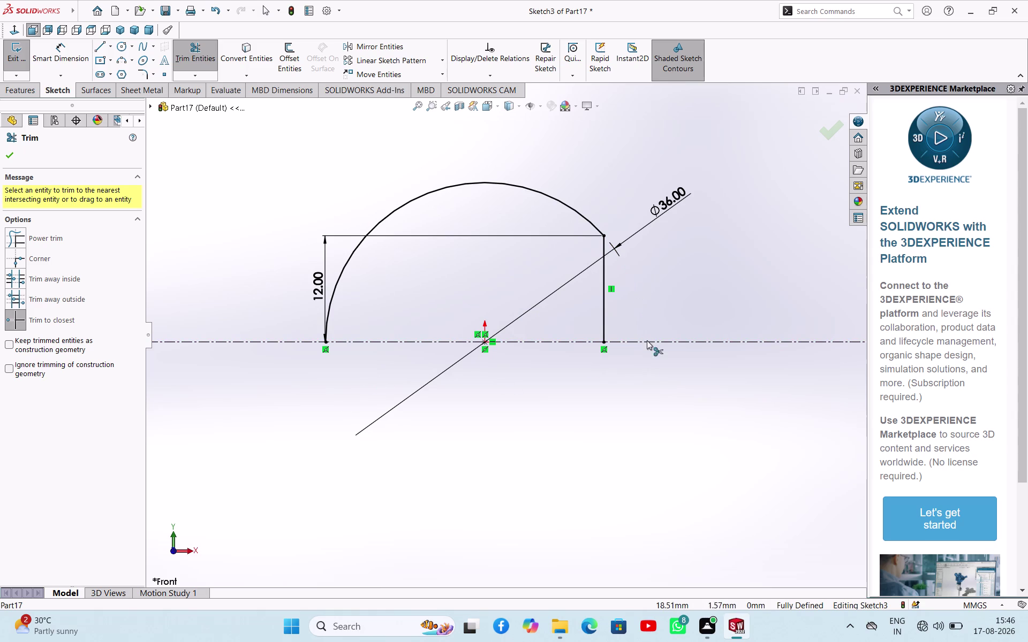
right_click(626, 410)
click(653, 445)
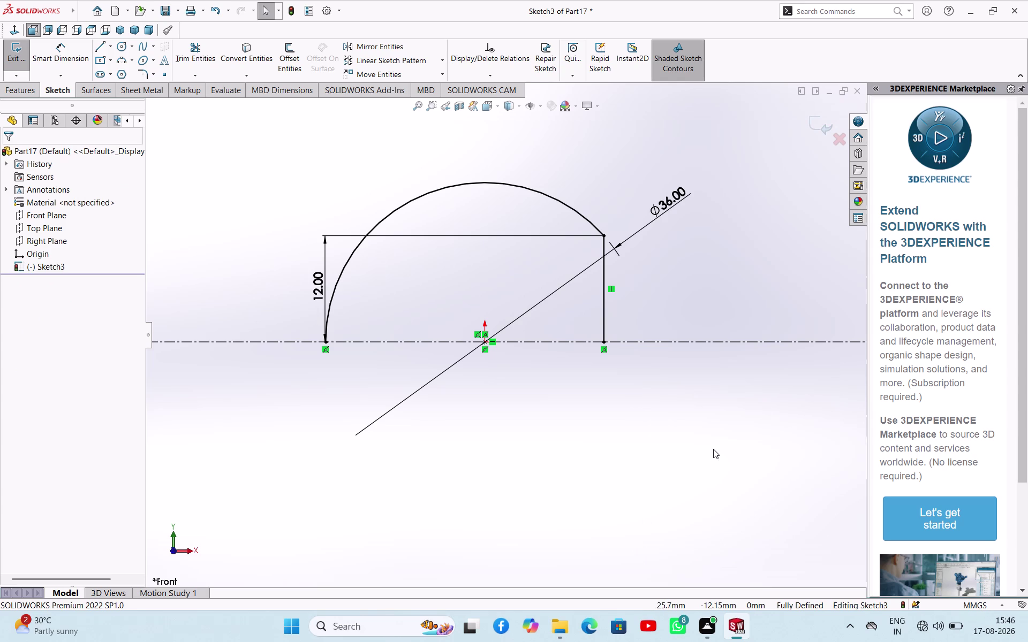
scroll(up, 3)
scroll(down, 3)
scroll(up, 3)
scroll(down, 3)
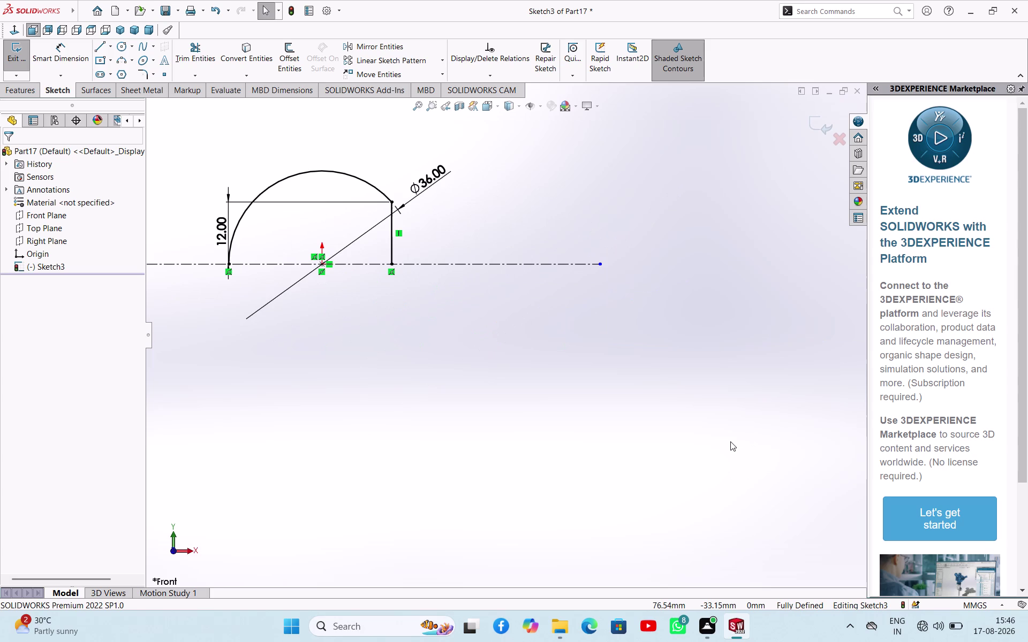
scroll(up, 3)
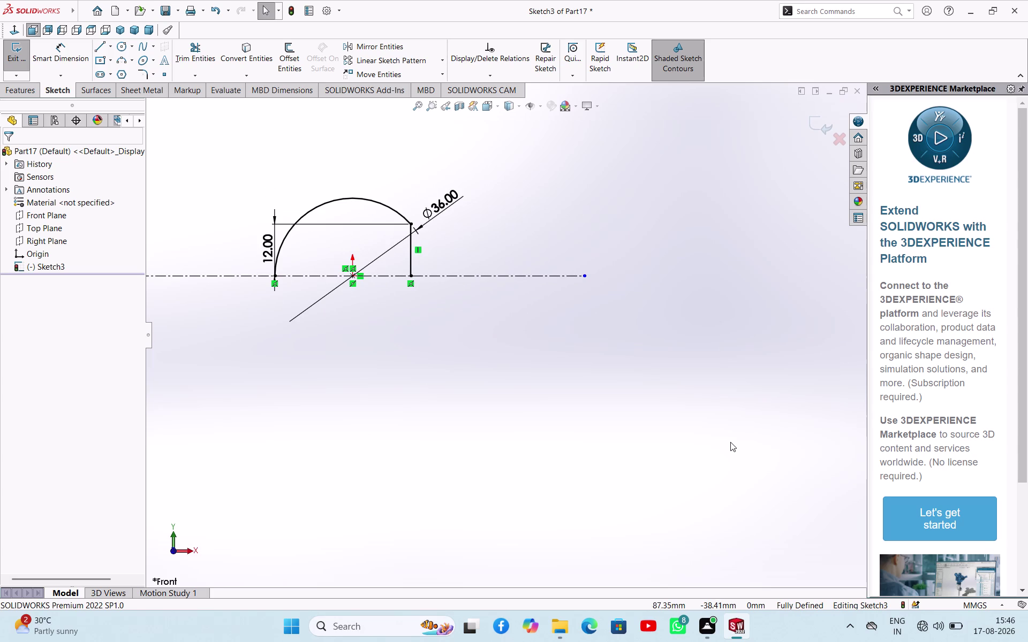
scroll(up, 3)
scroll(down, 3)
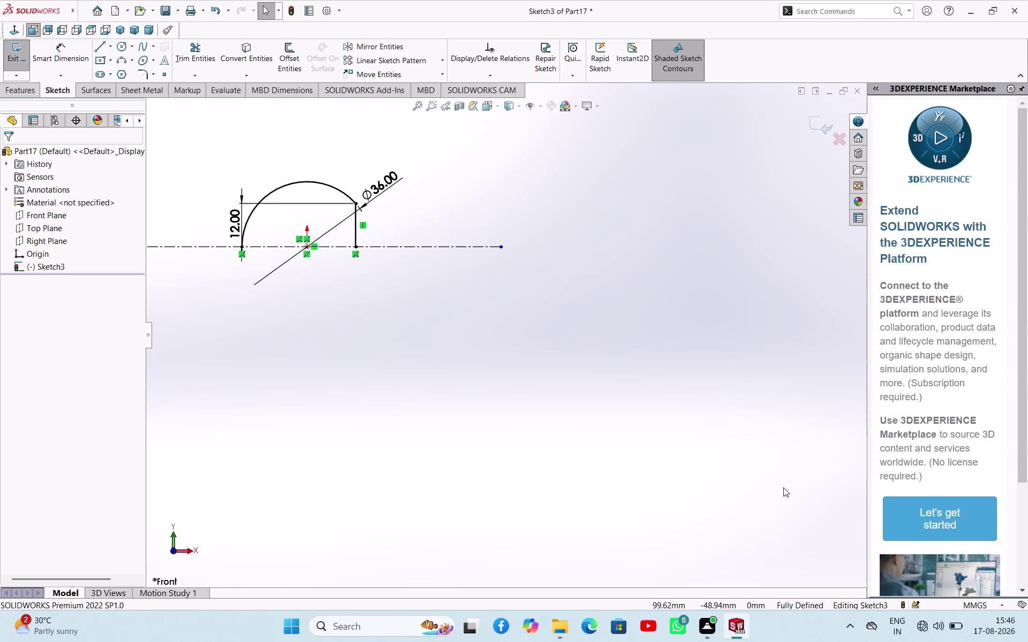
scroll(up, 3)
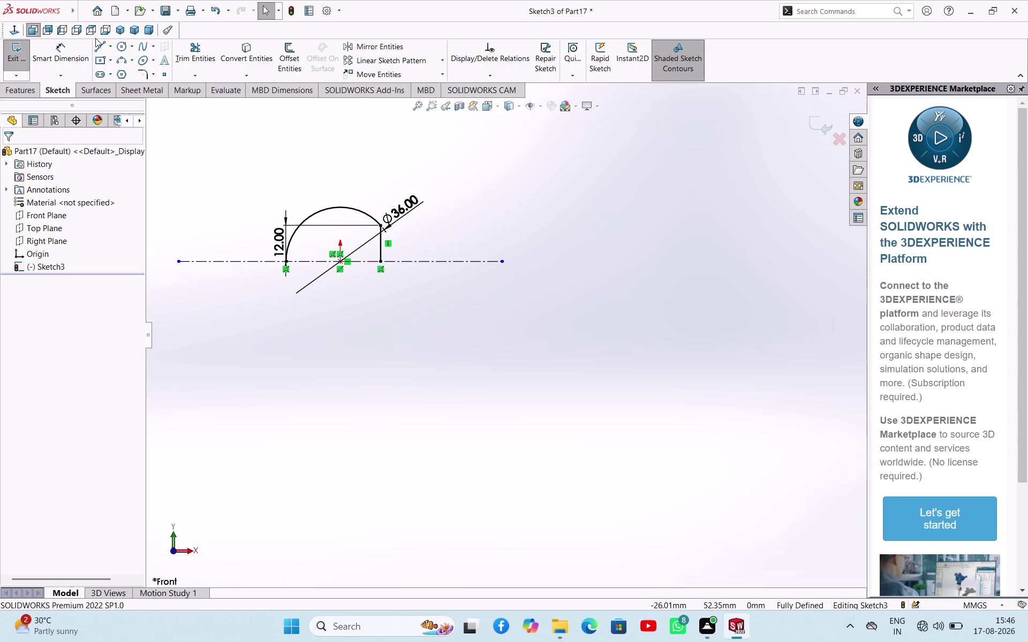
Draw a vertical midpoint construction centreline starting on the horizontal centreline.
click(109, 50)
click(117, 74)
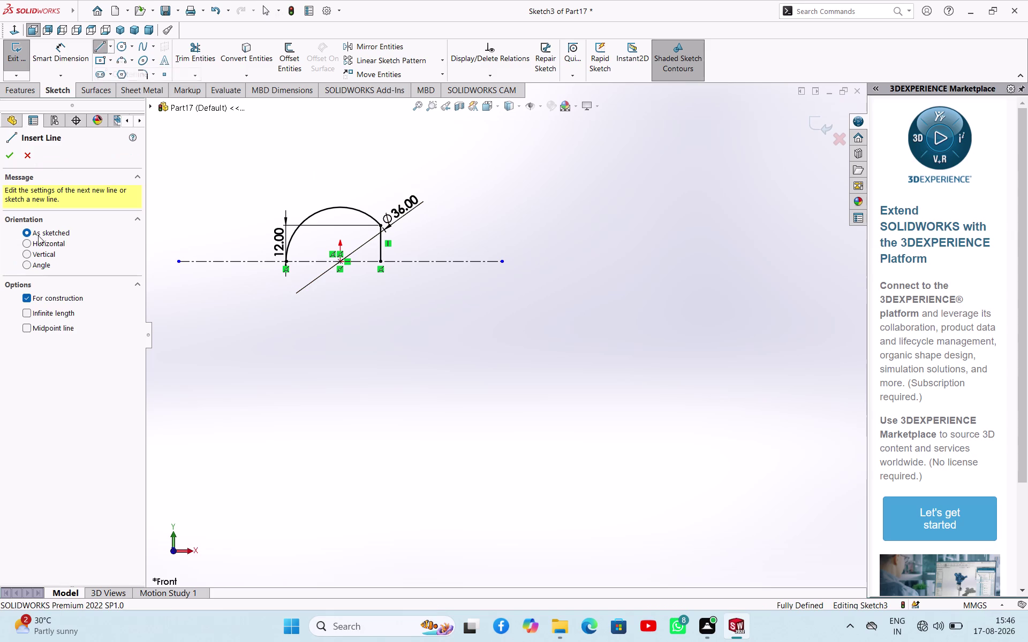
click(26, 331)
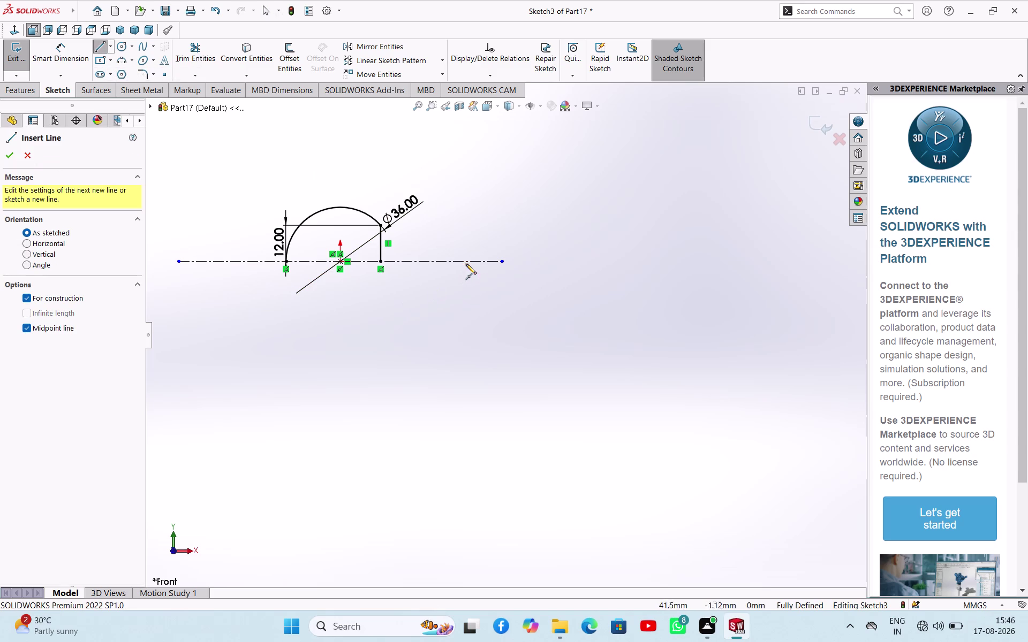
click(466, 262)
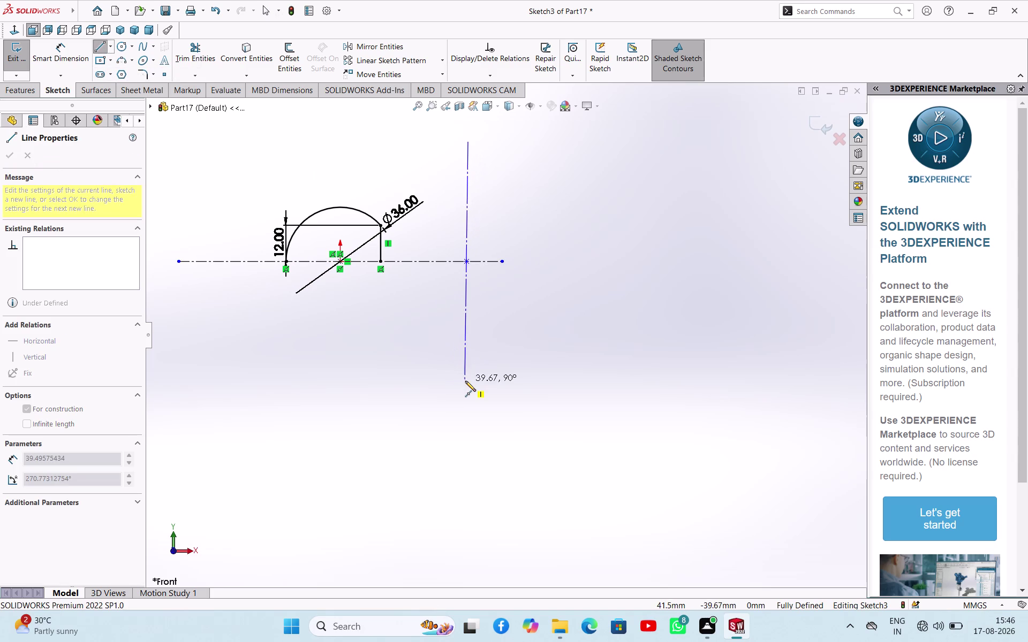
click(468, 383)
right_click(566, 310)
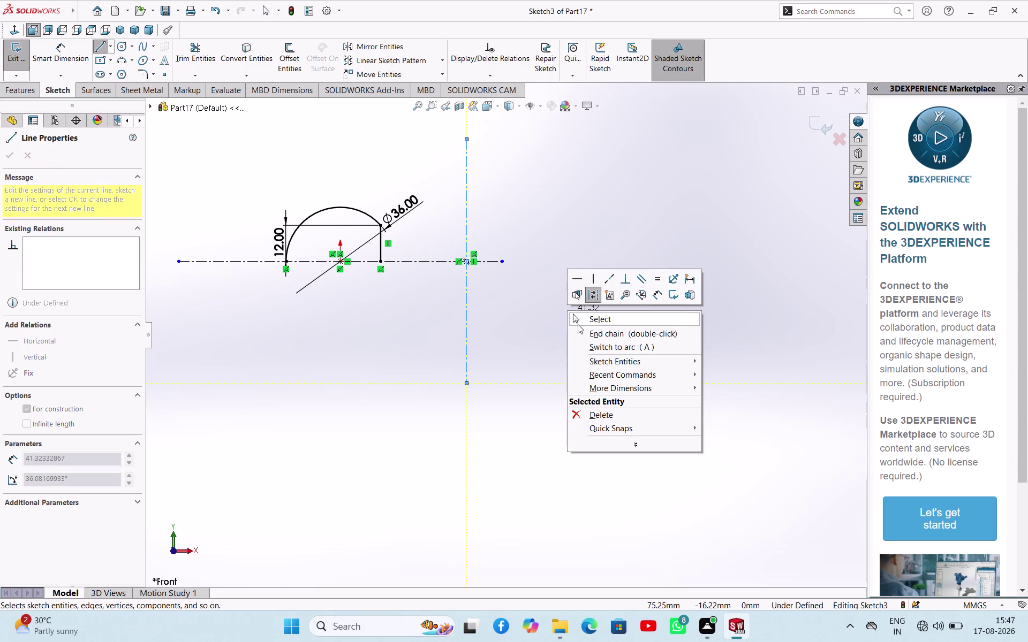
click(578, 324)
click(467, 349)
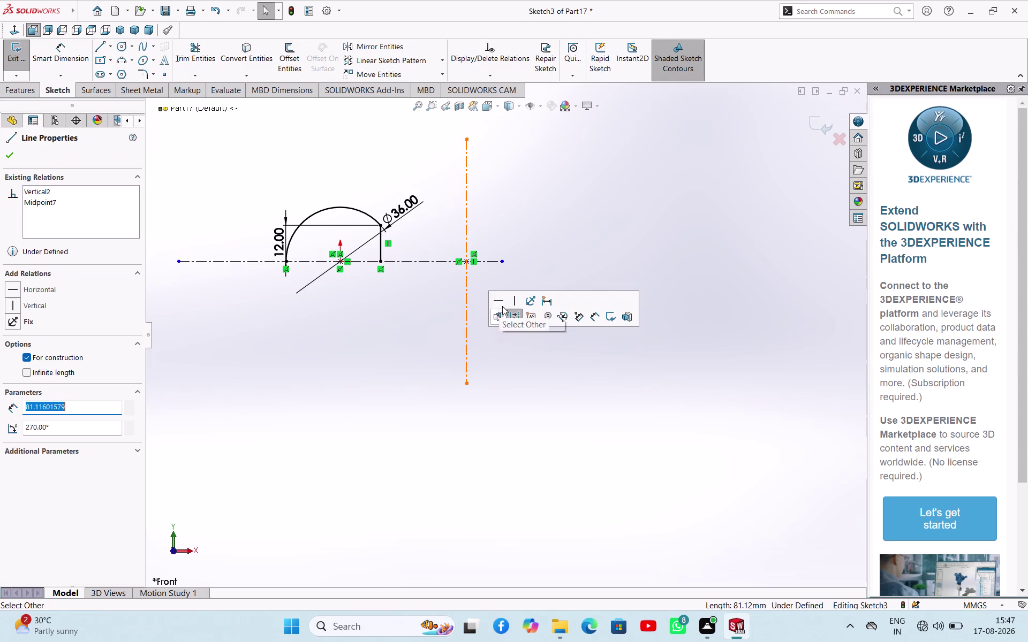
click(510, 303)
click(511, 349)
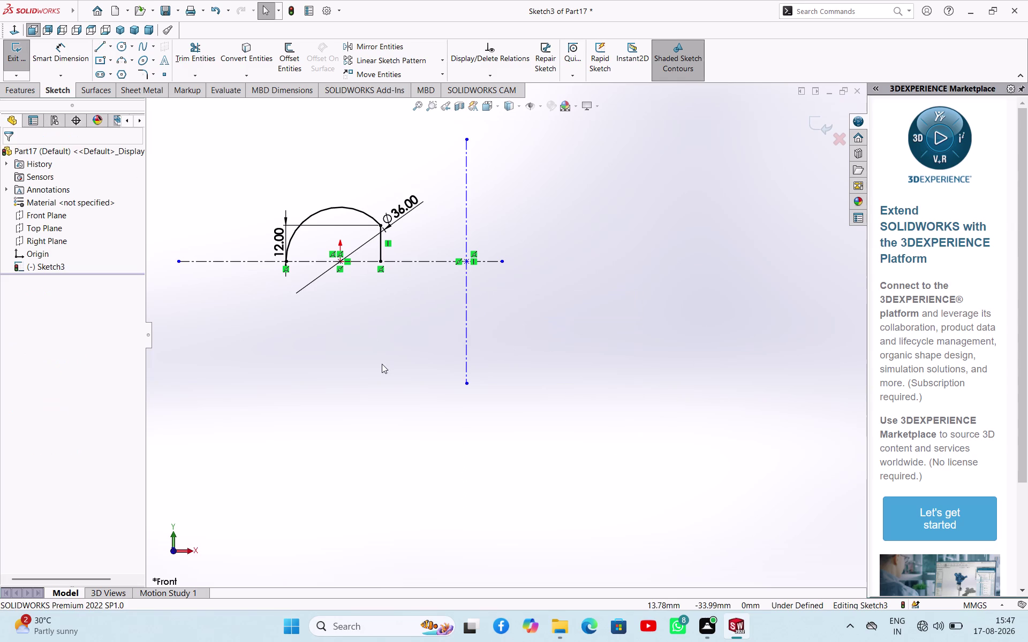
right_drag(382, 364, 406, 293)
Dimension the distance from the origin to the vertical centreline as 45 mm.
click(341, 264)
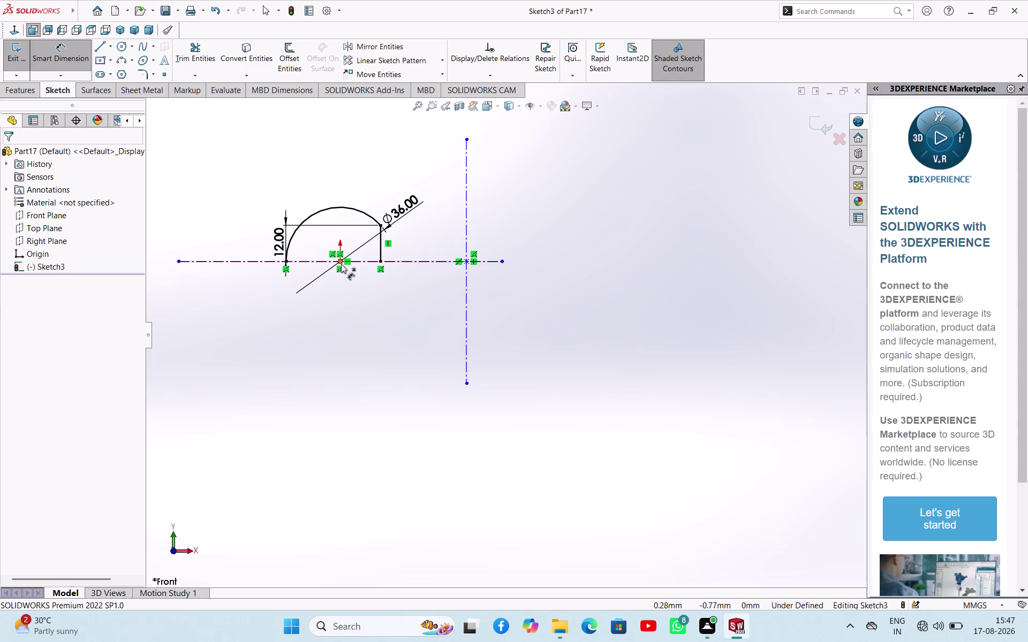
click(467, 314)
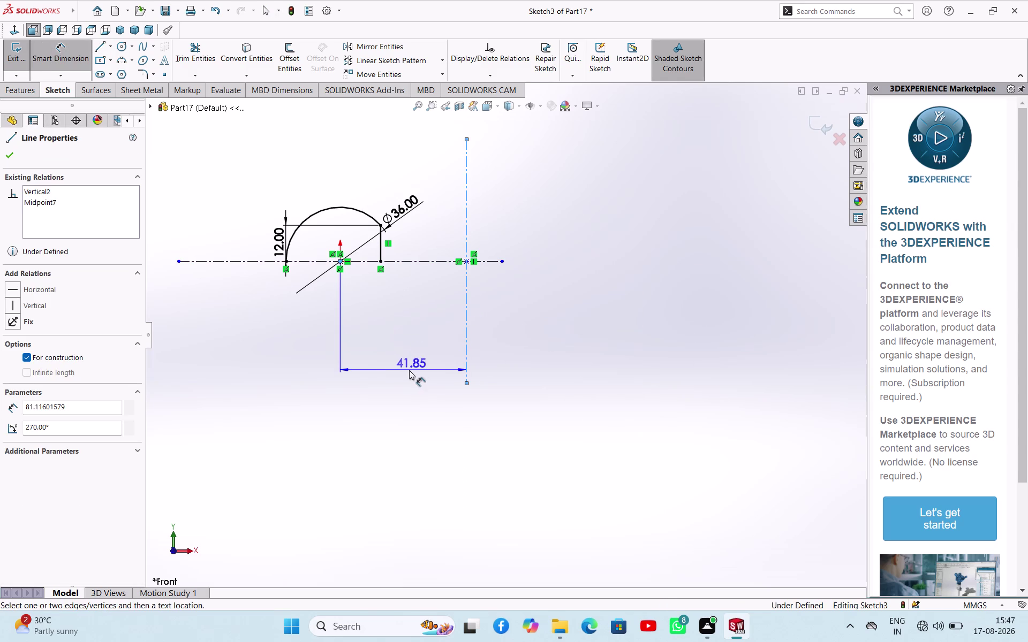
click(409, 371)
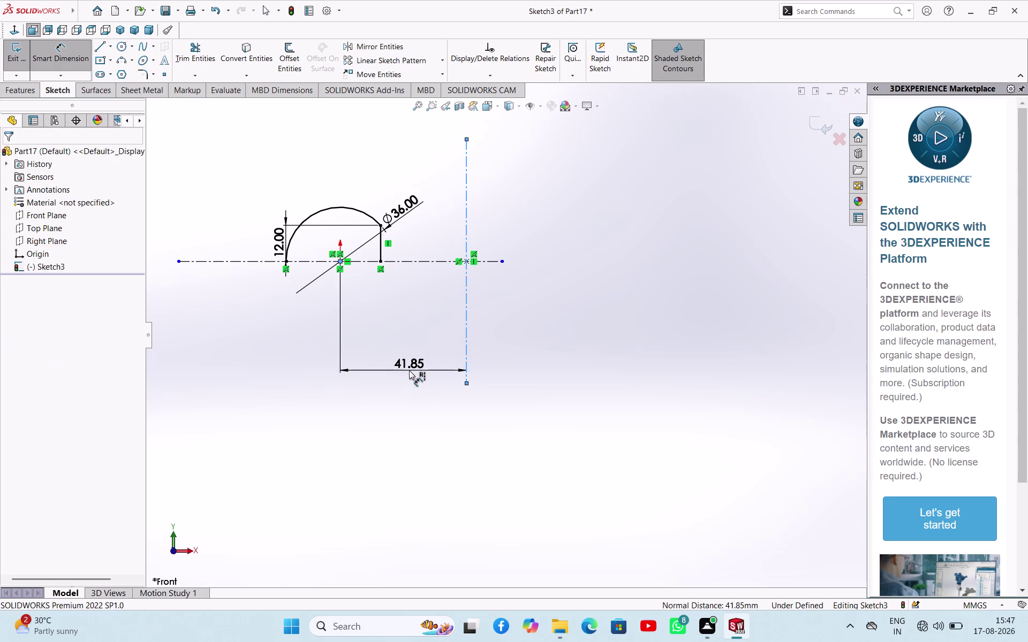
text(45)
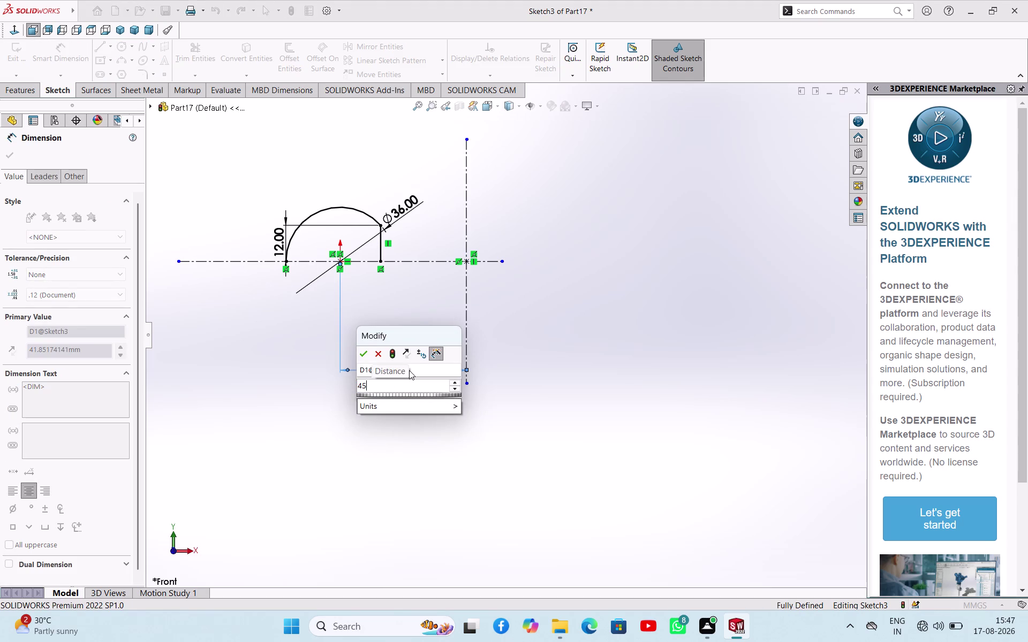
key(Return)
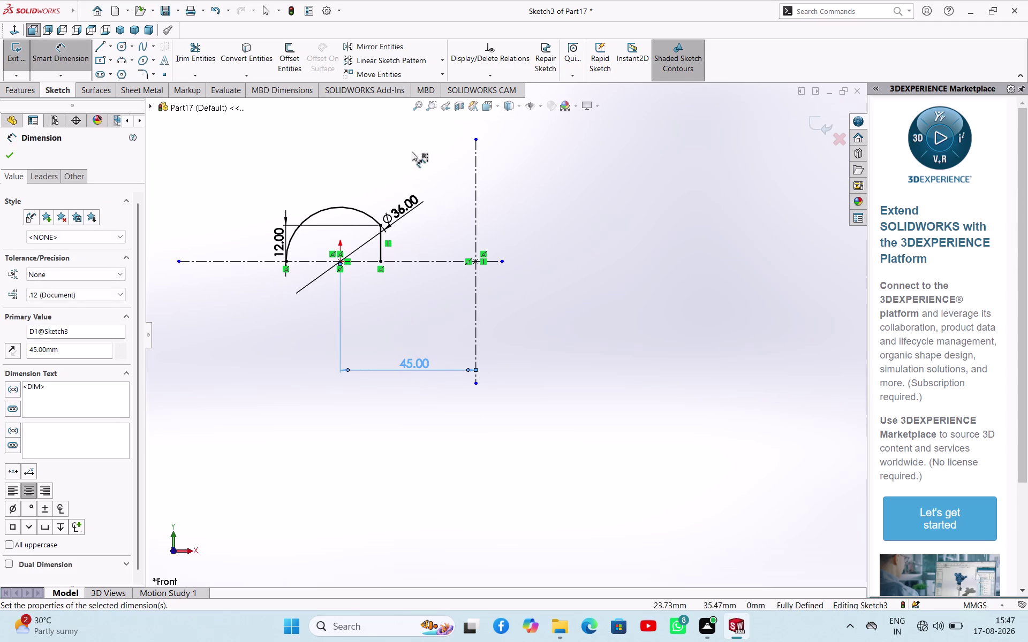
scroll(down, 3)
scroll(down, 3)
scroll(up, 3)
scroll(down, 3)
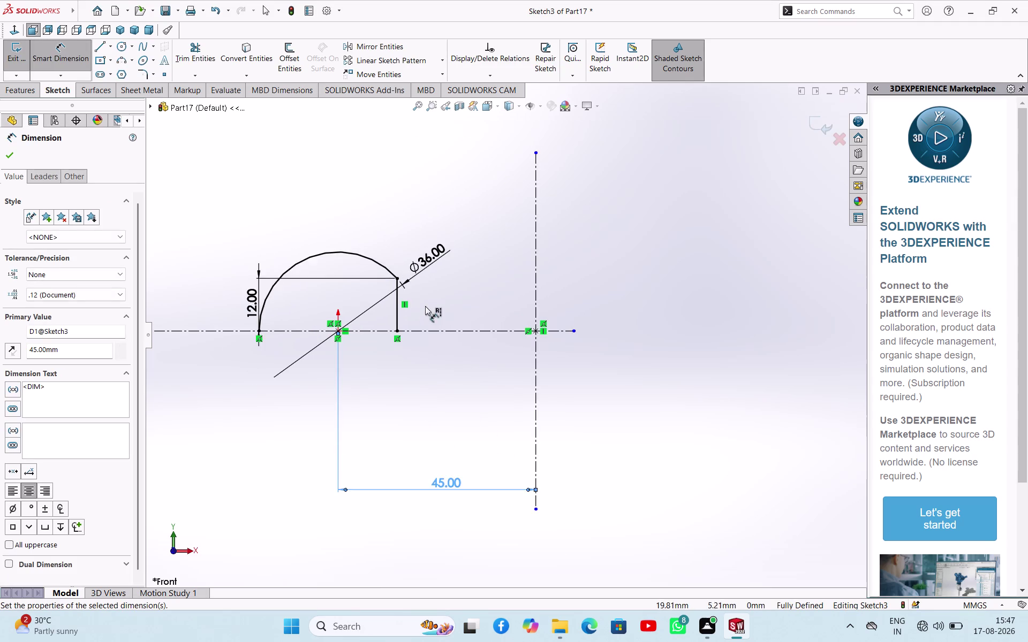
click(10, 151)
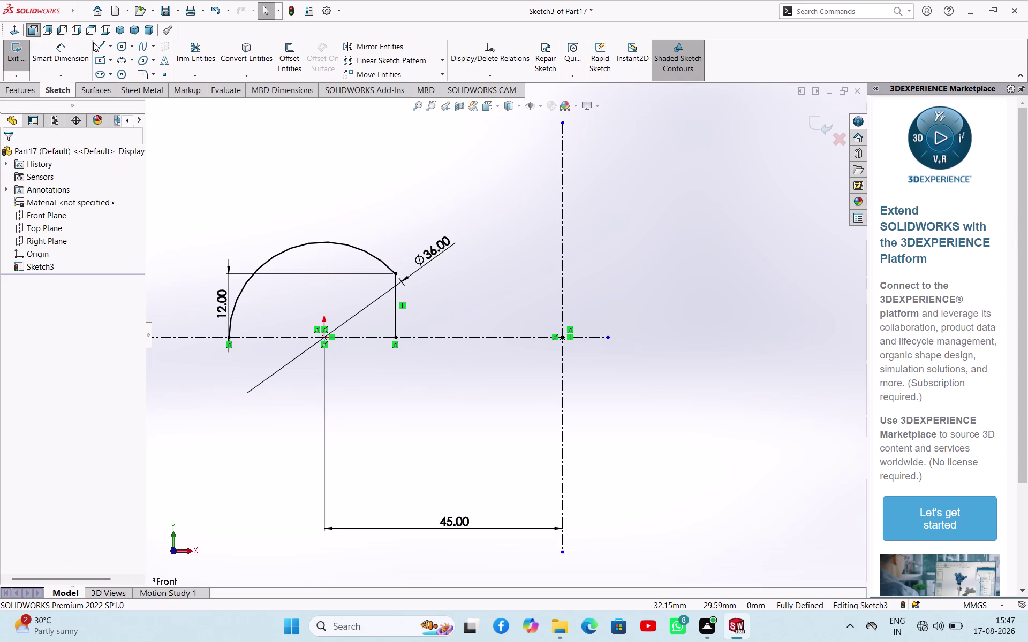
click(96, 44)
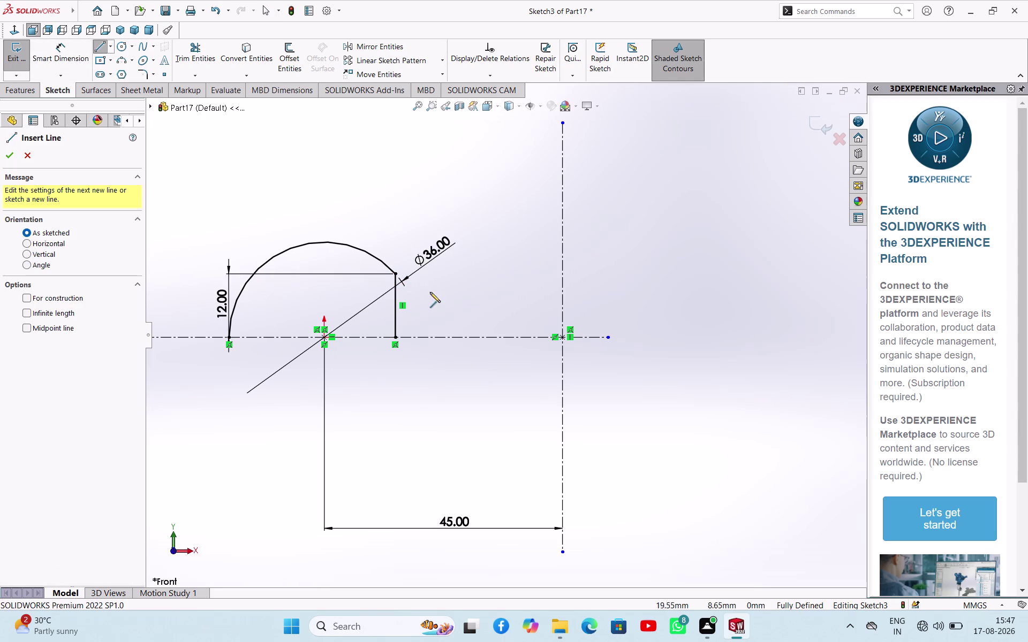
Draw a sloping line from the arc's right endpoint toward the vertical centreline.
click(396, 274)
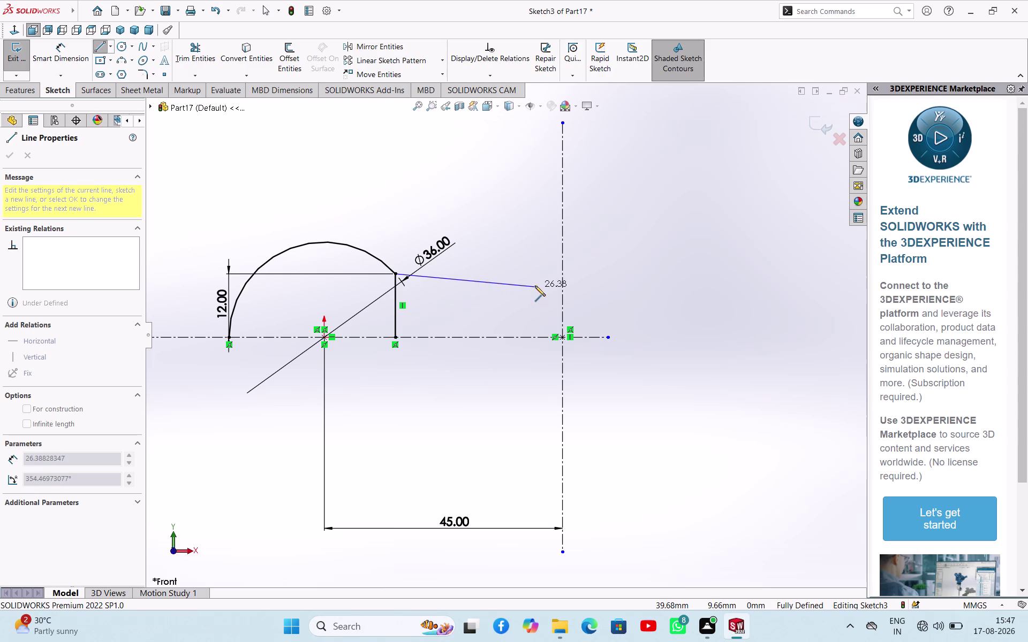
click(535, 286)
right_click(629, 275)
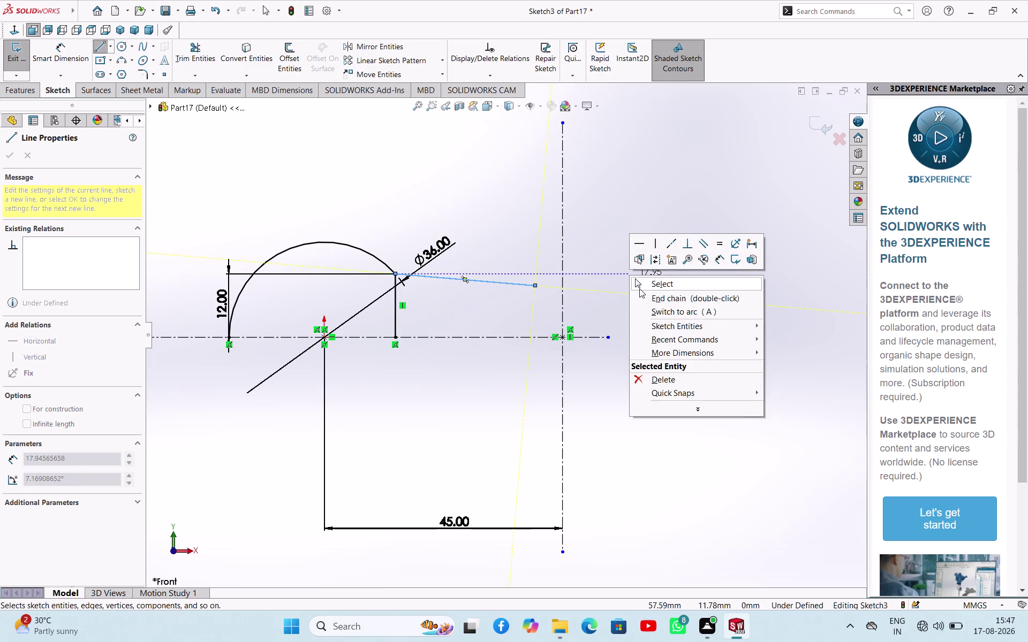
click(639, 287)
click(633, 287)
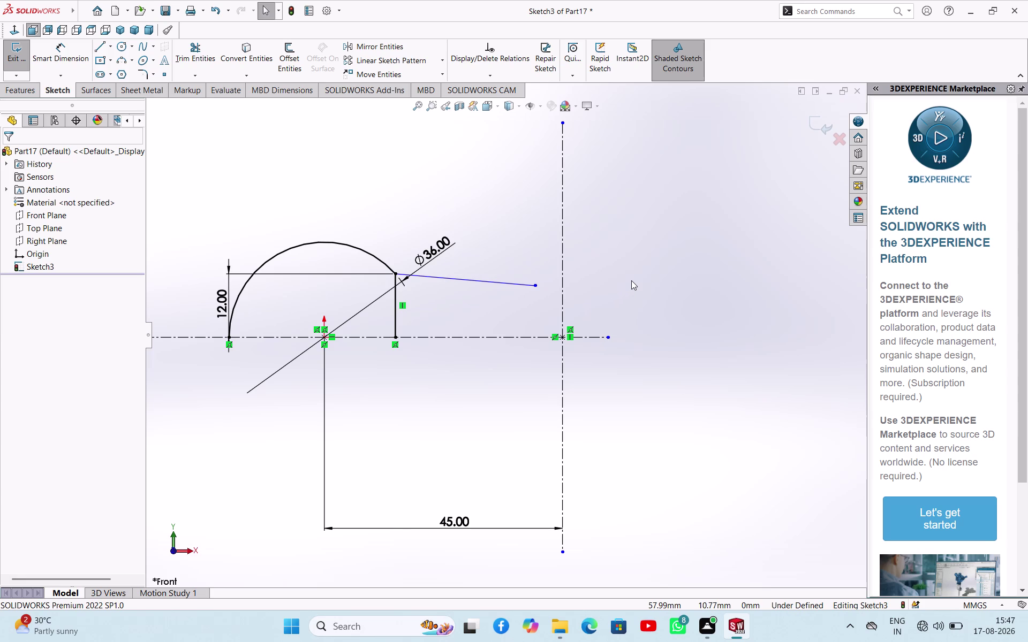
scroll(down, 3)
scroll(up, 3)
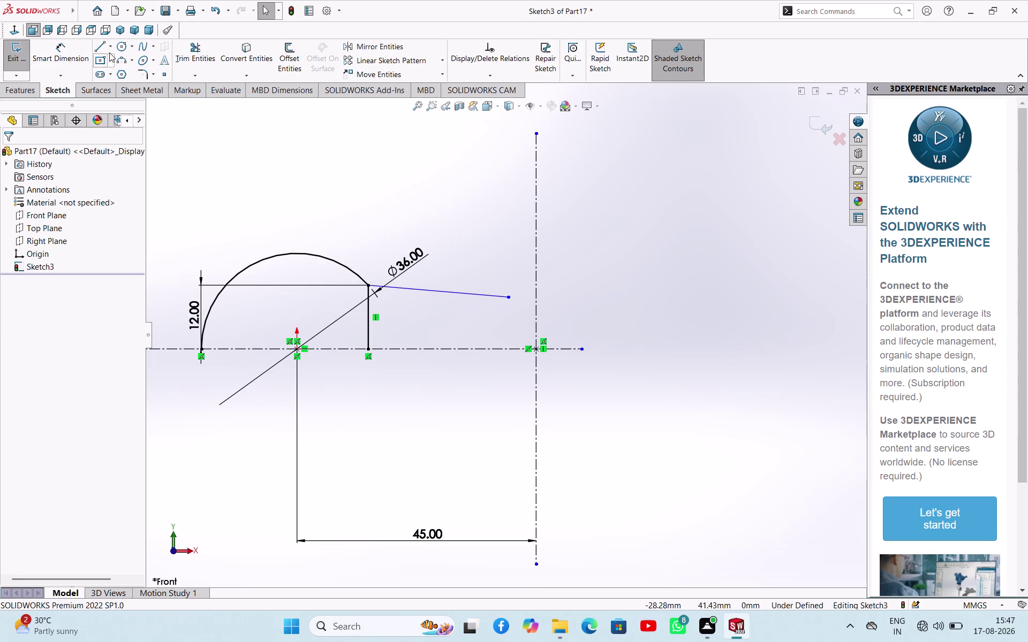
click(120, 45)
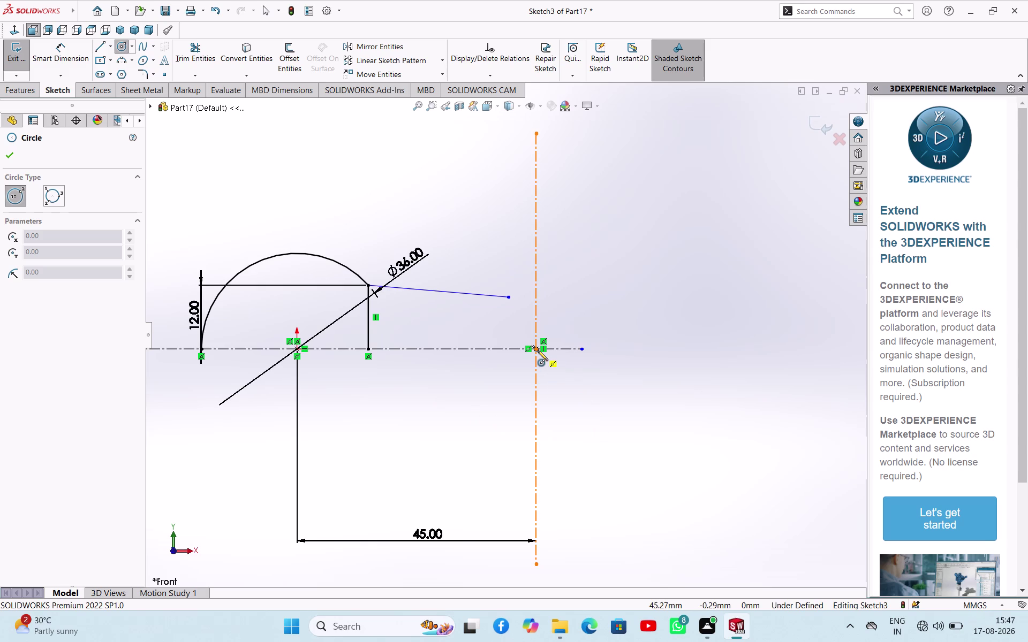
Draw a circle centred on the intersection of the vertical and horizontal centrelines.
click(537, 351)
click(553, 370)
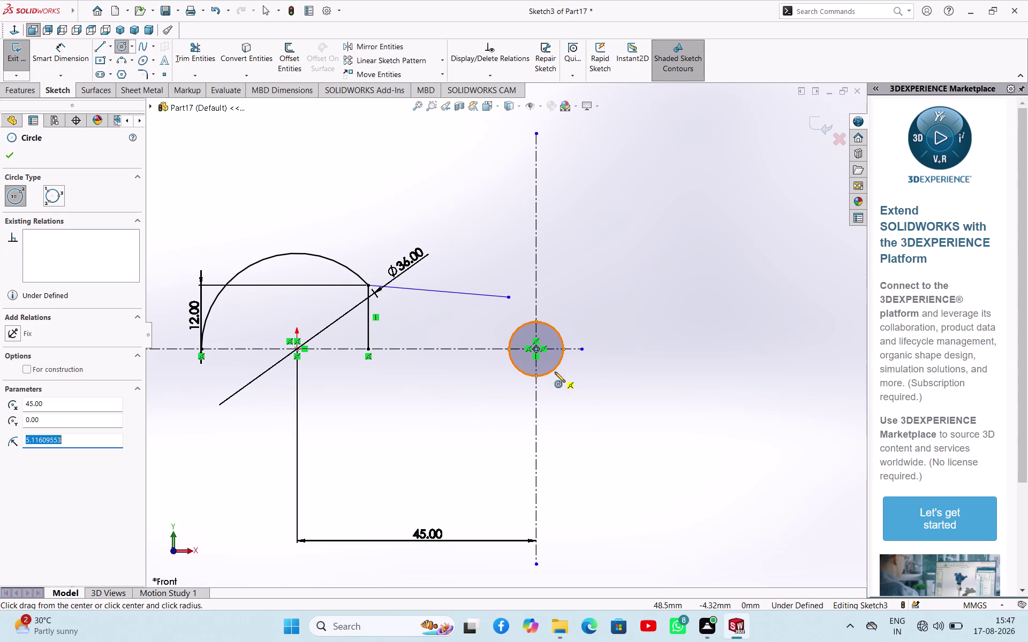
right_click(607, 257)
click(617, 269)
right_drag(607, 300, 623, 227)
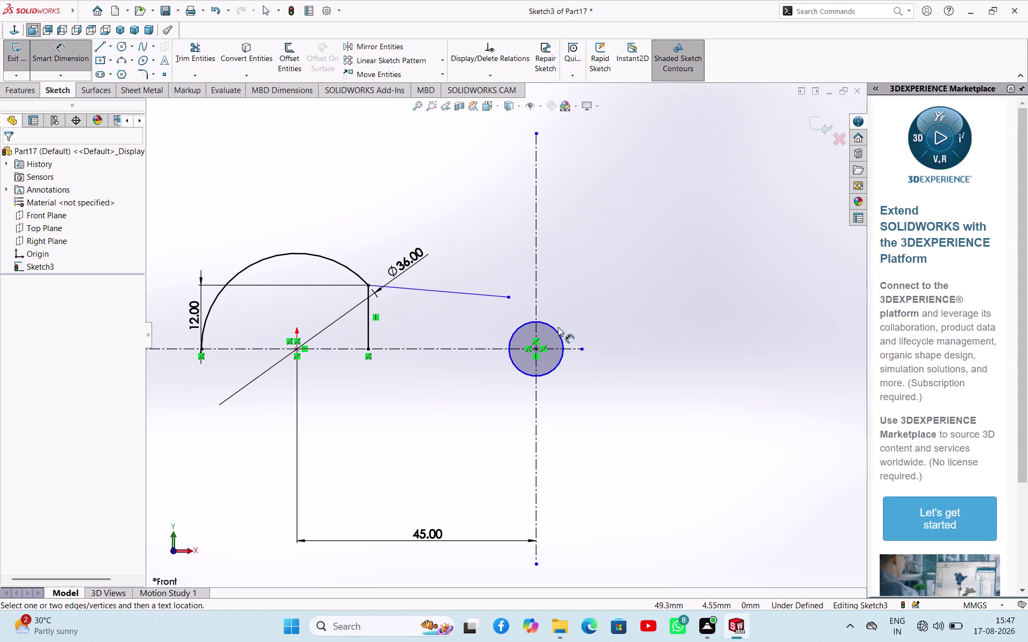
Dimension the new circle's diameter to 30 mm.
click(586, 314)
click(559, 330)
click(649, 272)
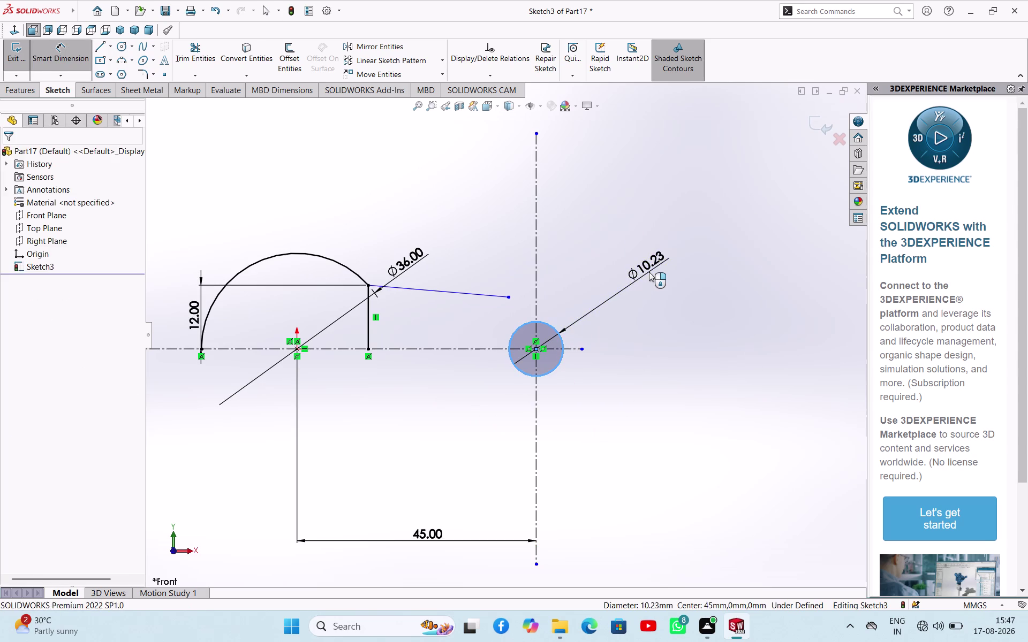
text(30)
key(Return)
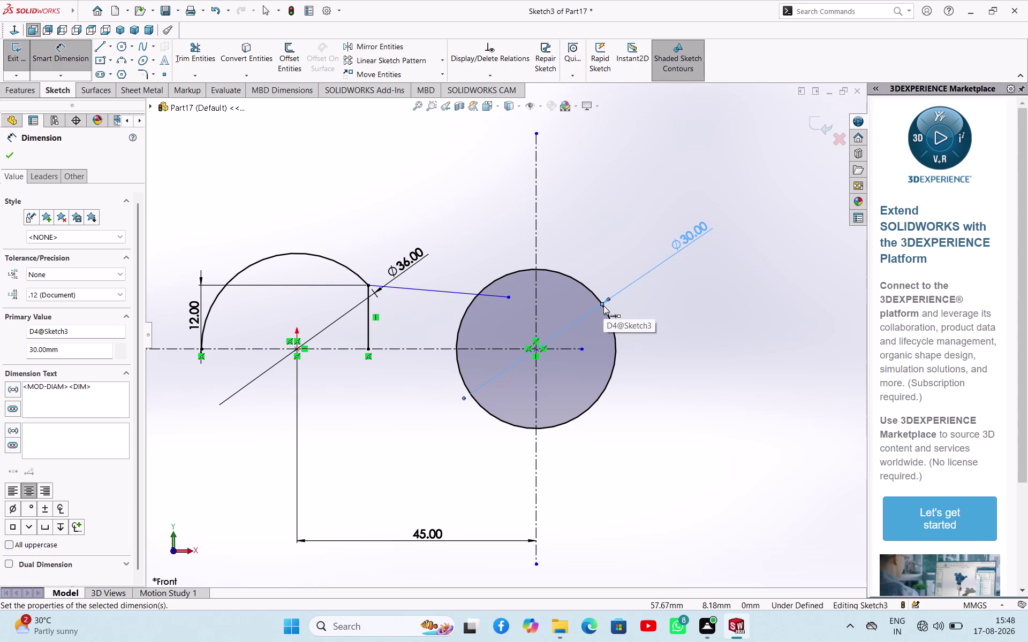
click(536, 350)
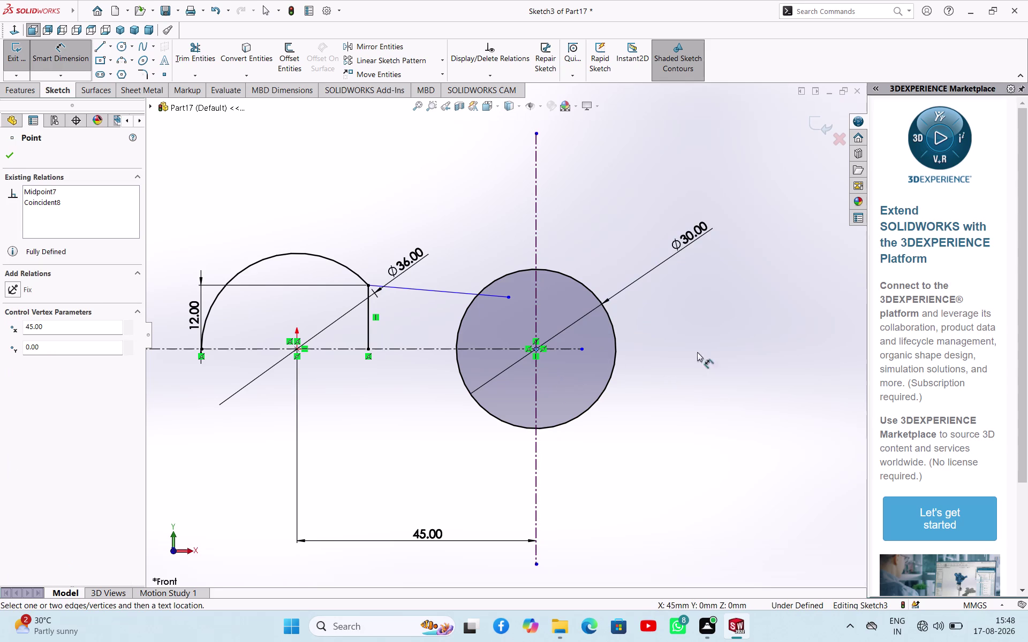
right_drag(715, 315, 736, 265)
right_drag(702, 340, 783, 198)
Draw a smaller circle on the same centre inside the 30 mm circle.
right_drag(714, 283, 824, 341)
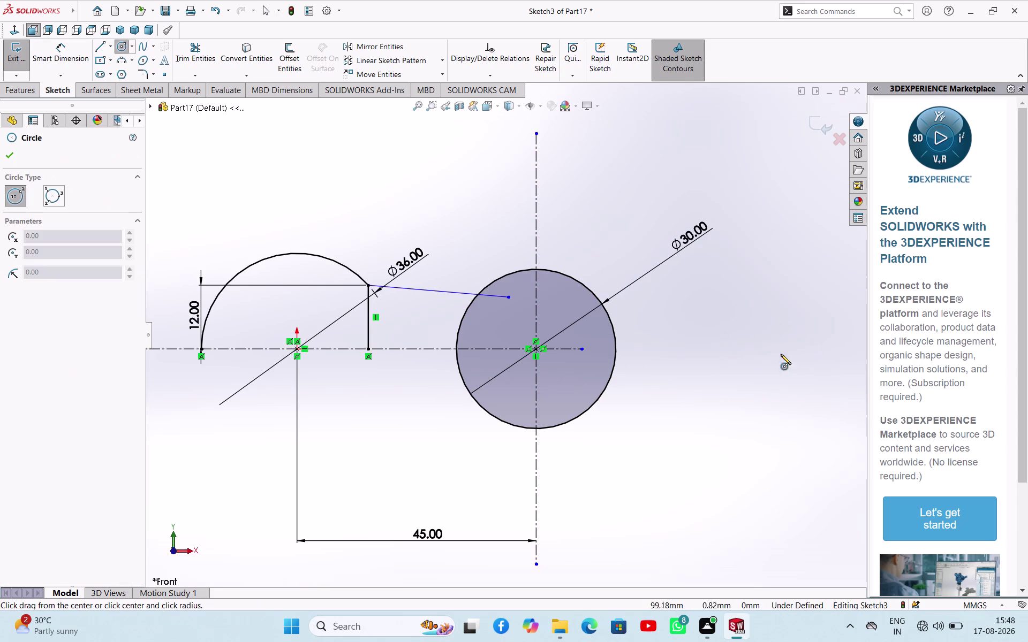
click(538, 349)
click(561, 374)
right_click(729, 323)
click(735, 328)
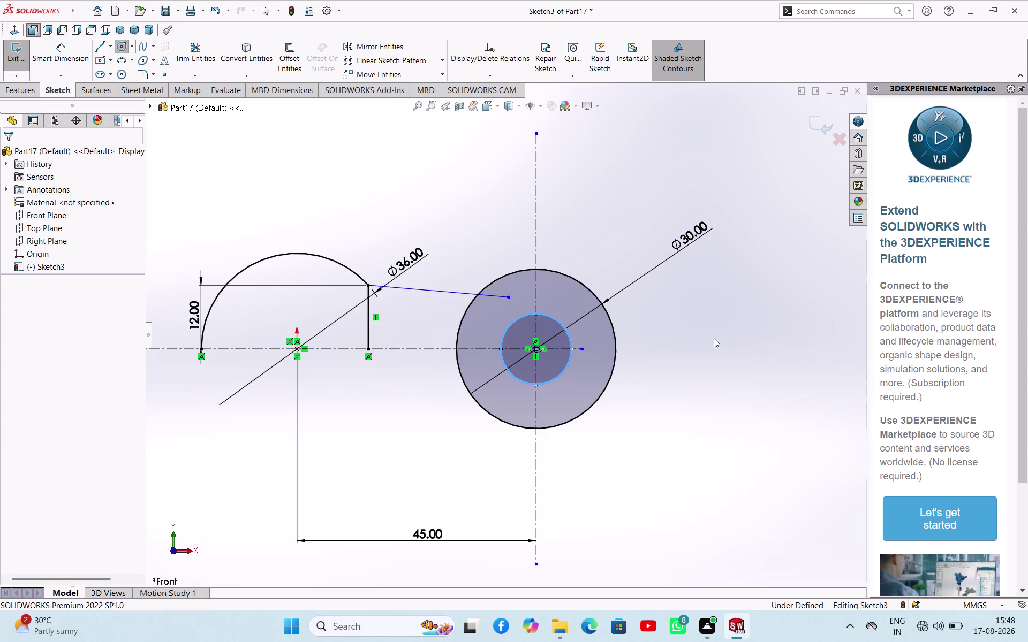
right_drag(710, 343, 751, 255)
Dimension the inner circle's diameter to 18 mm.
click(568, 339)
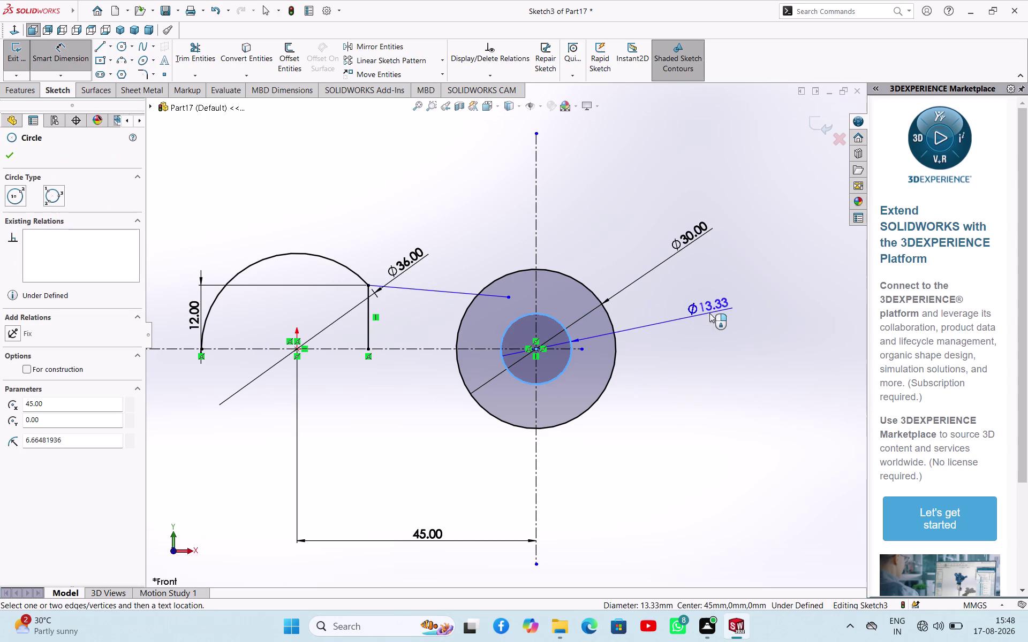
click(714, 306)
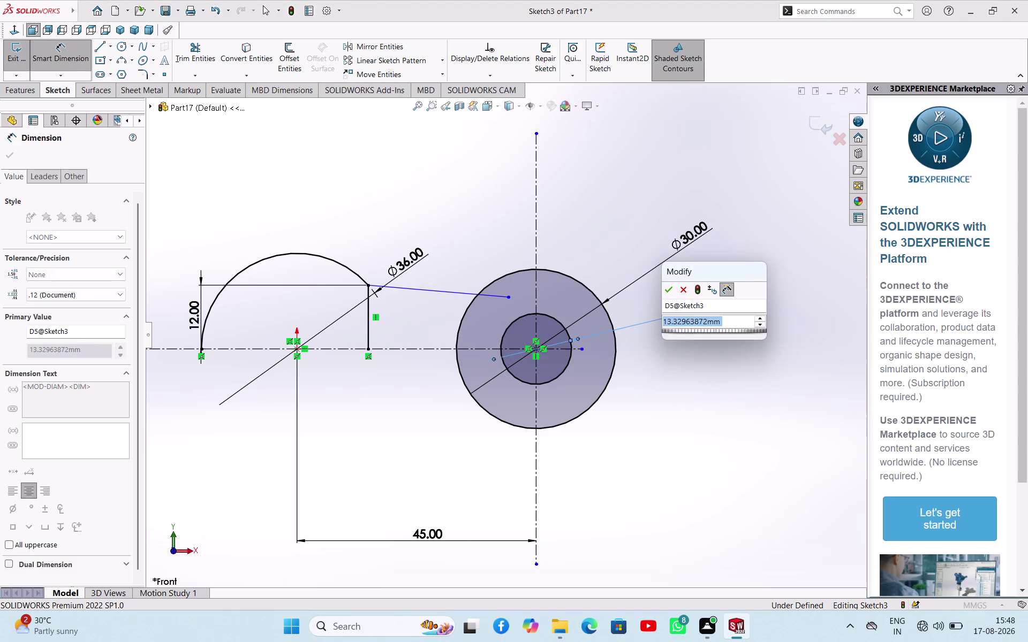
text(18)
key(Return)
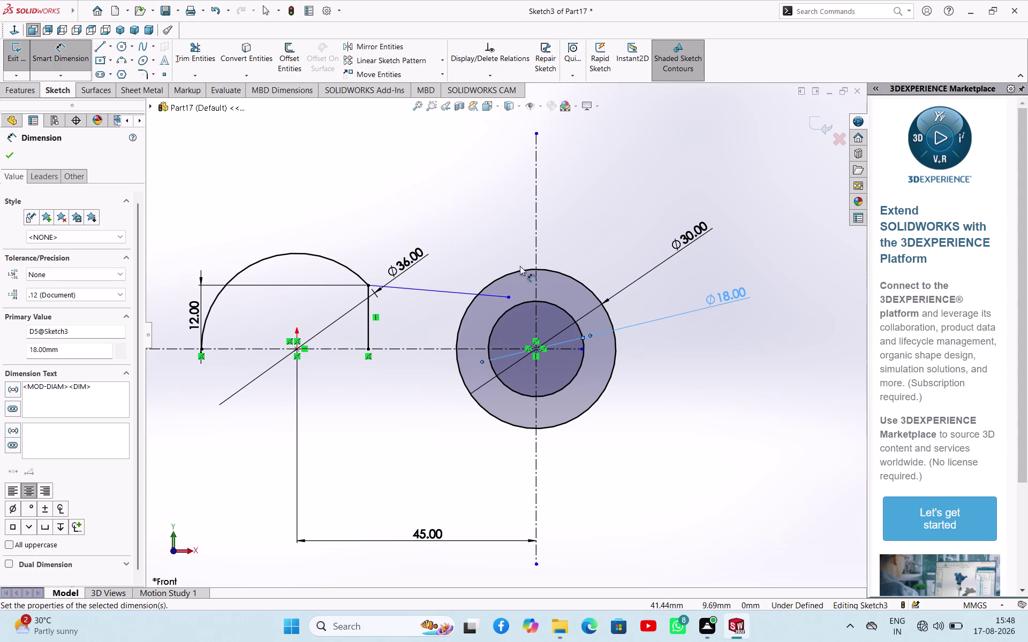
click(593, 209)
right_click(592, 208)
click(610, 245)
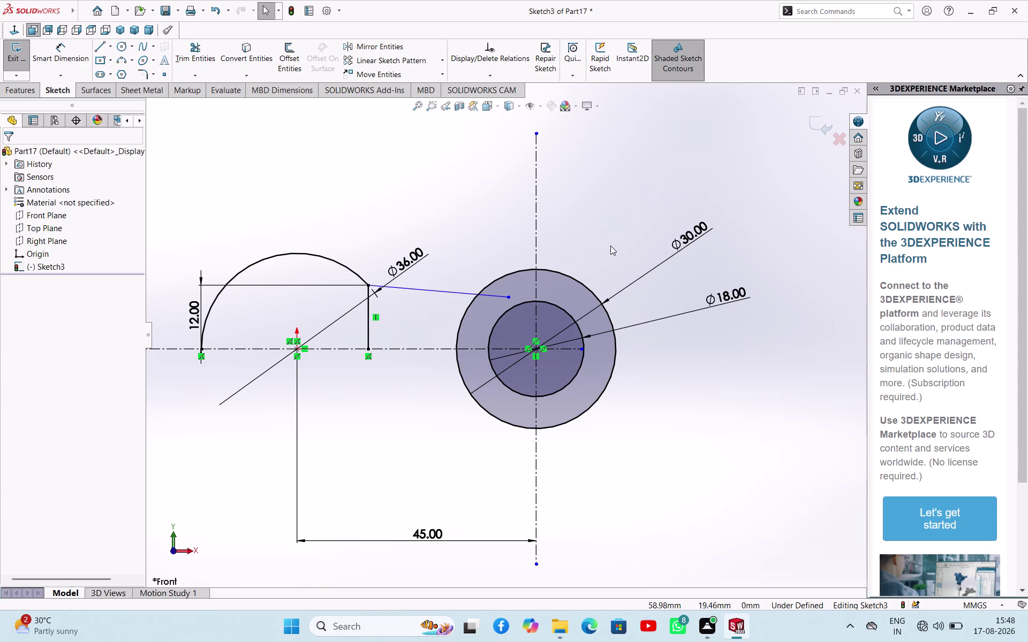
click(199, 46)
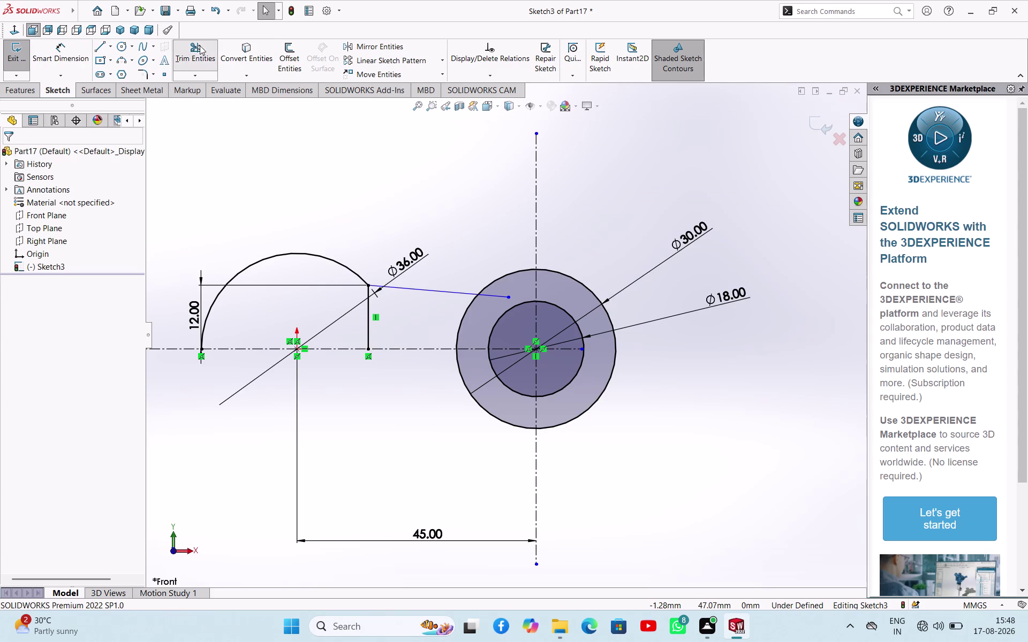
click(493, 297)
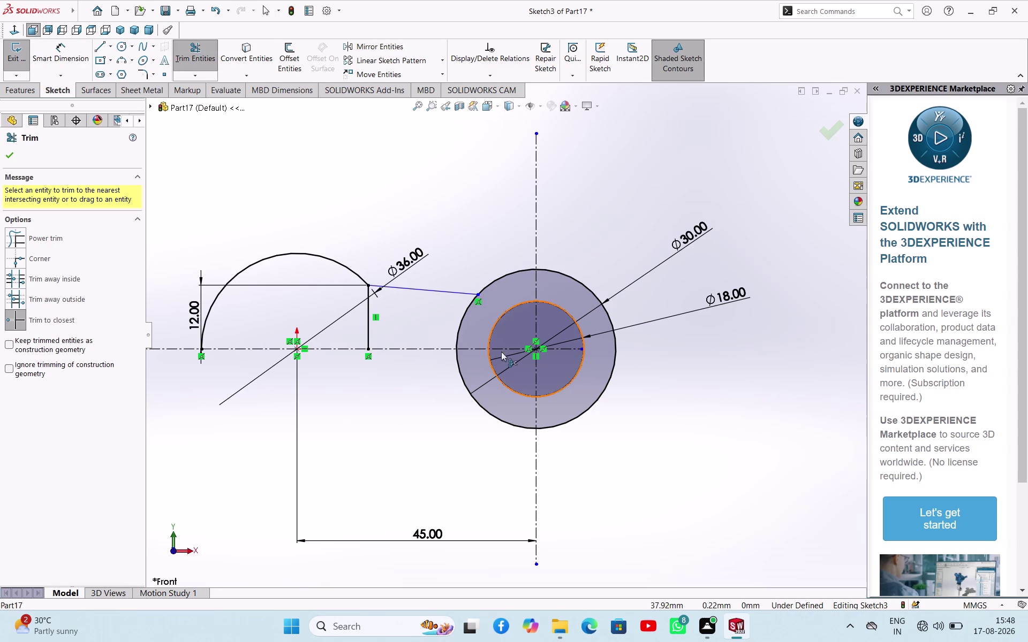
click(490, 366)
click(461, 382)
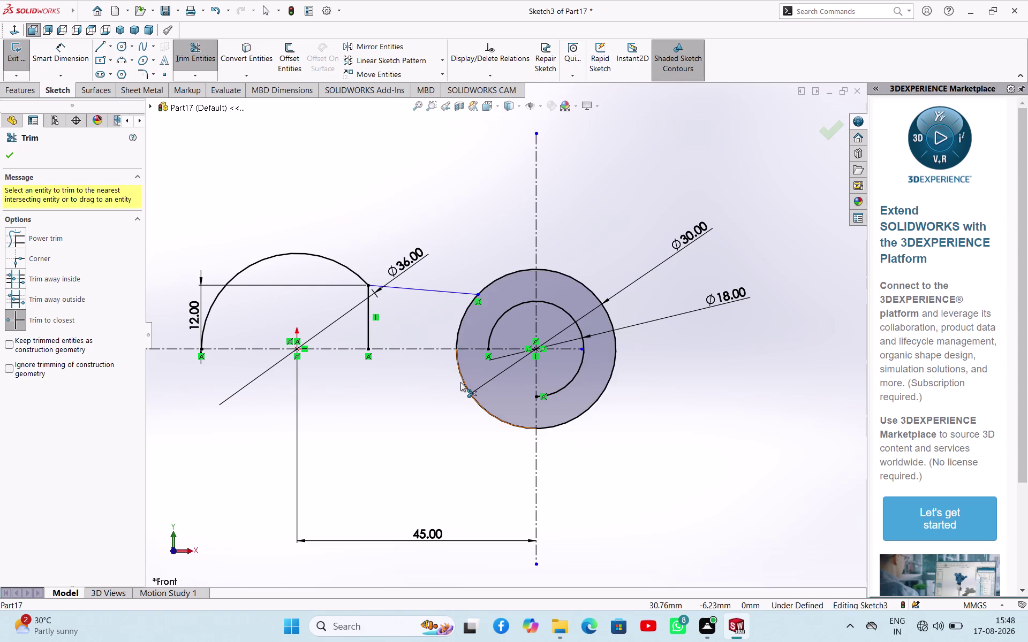
right_click(668, 358)
click(683, 389)
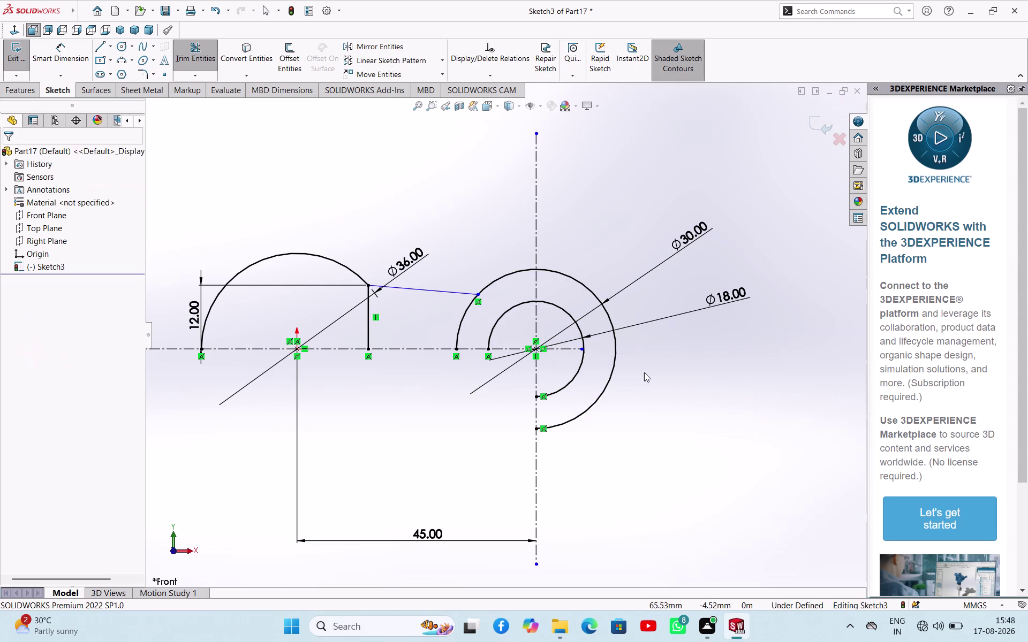
drag(583, 352, 654, 352)
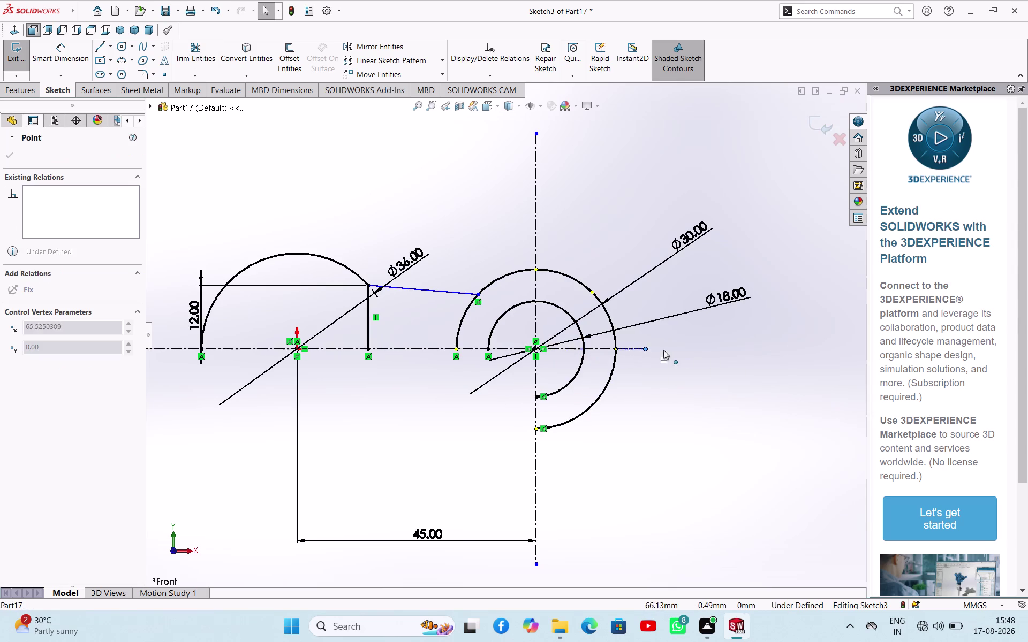
drag(654, 351, 806, 345)
click(682, 413)
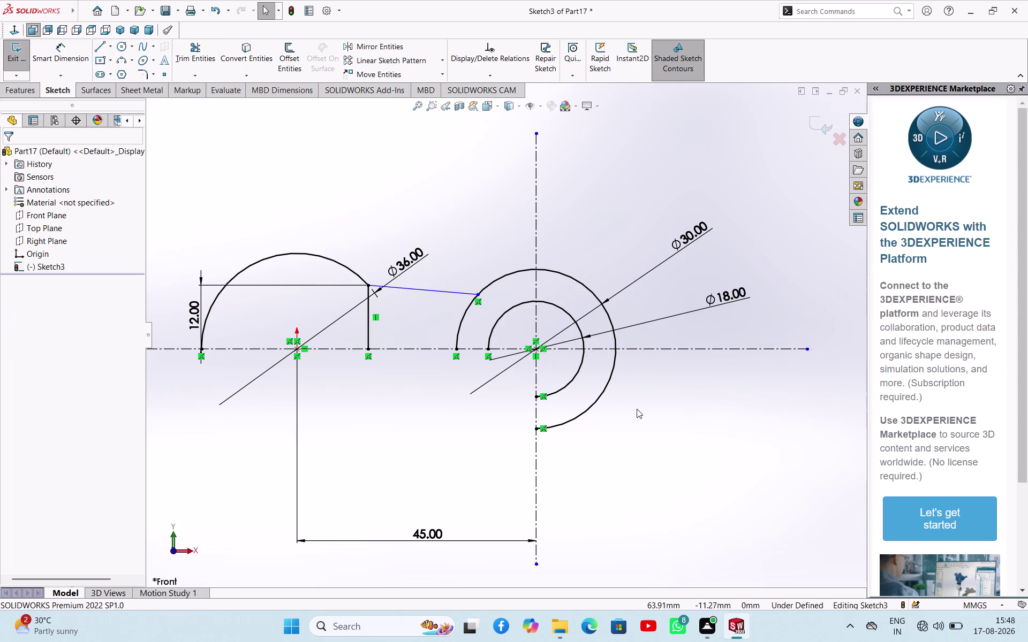
click(192, 50)
click(598, 402)
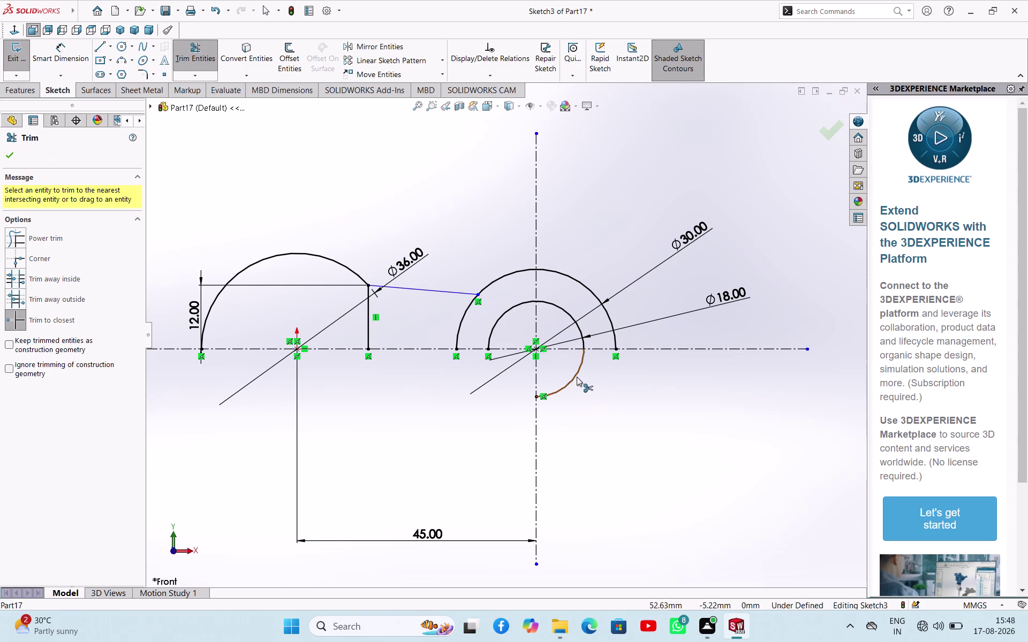
click(577, 377)
right_click(588, 395)
click(620, 428)
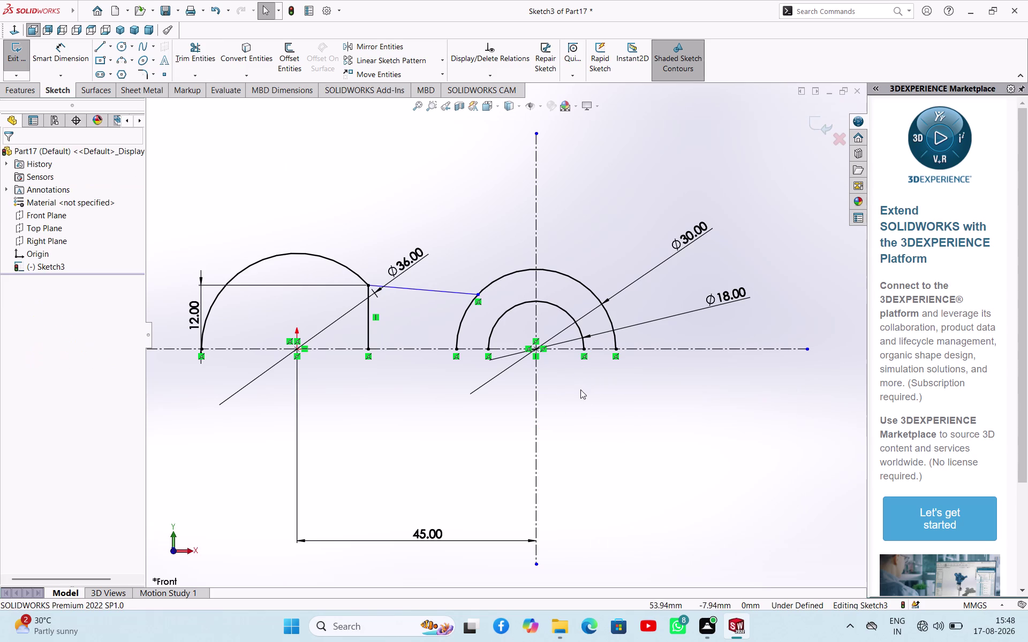
scroll(up, 3)
scroll(down, 3)
right_drag(460, 408, 465, 368)
right_drag(449, 414, 456, 347)
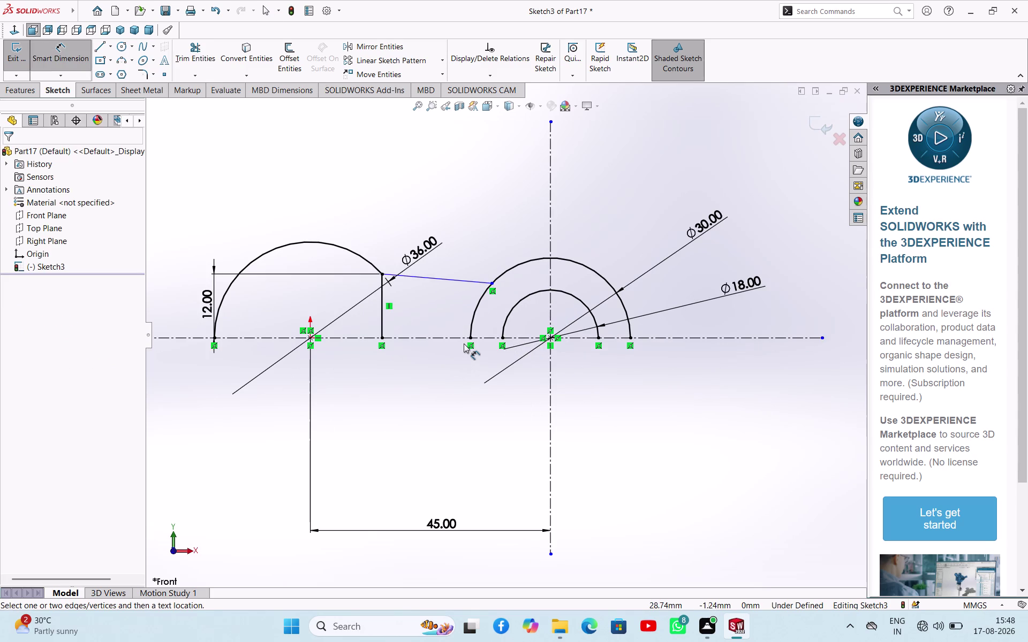
scroll(up, 3)
scroll(down, 3)
scroll(down, 3)
scroll(up, 3)
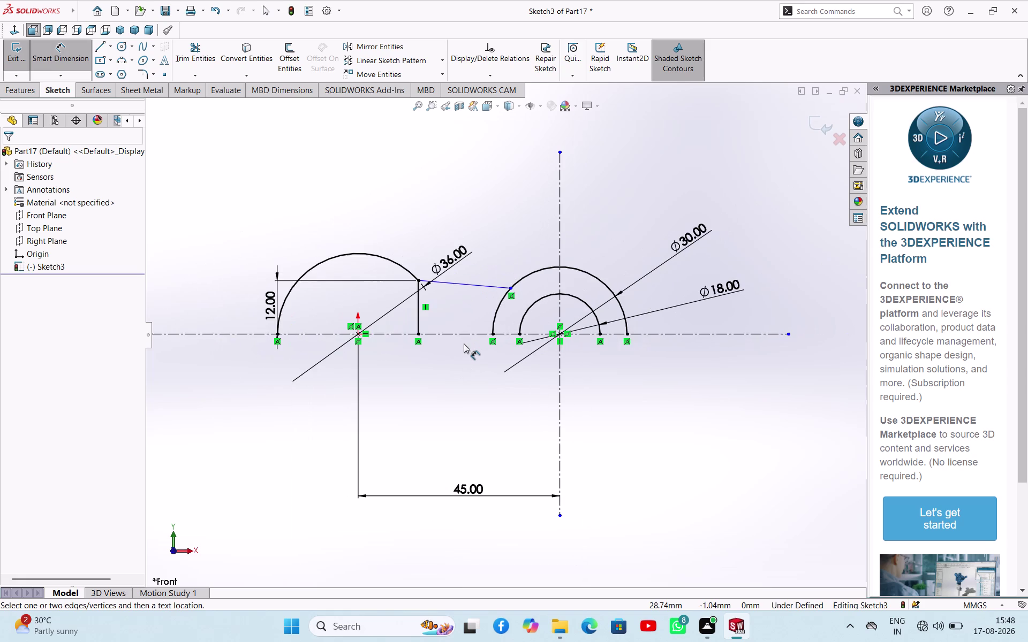
scroll(down, 3)
scroll(up, 3)
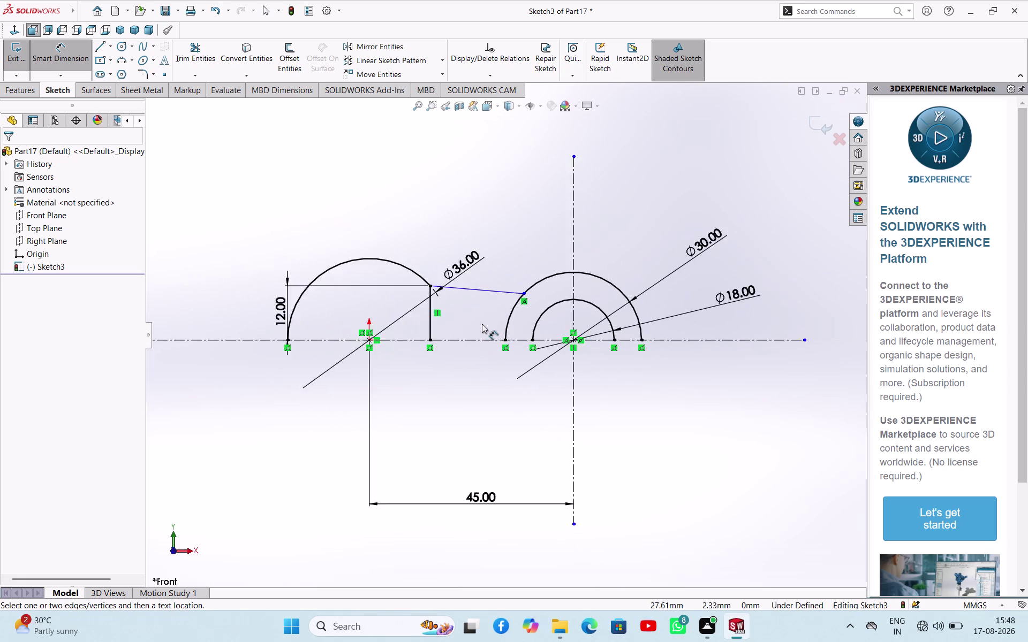
scroll(up, 3)
scroll(down, 3)
scroll(up, 3)
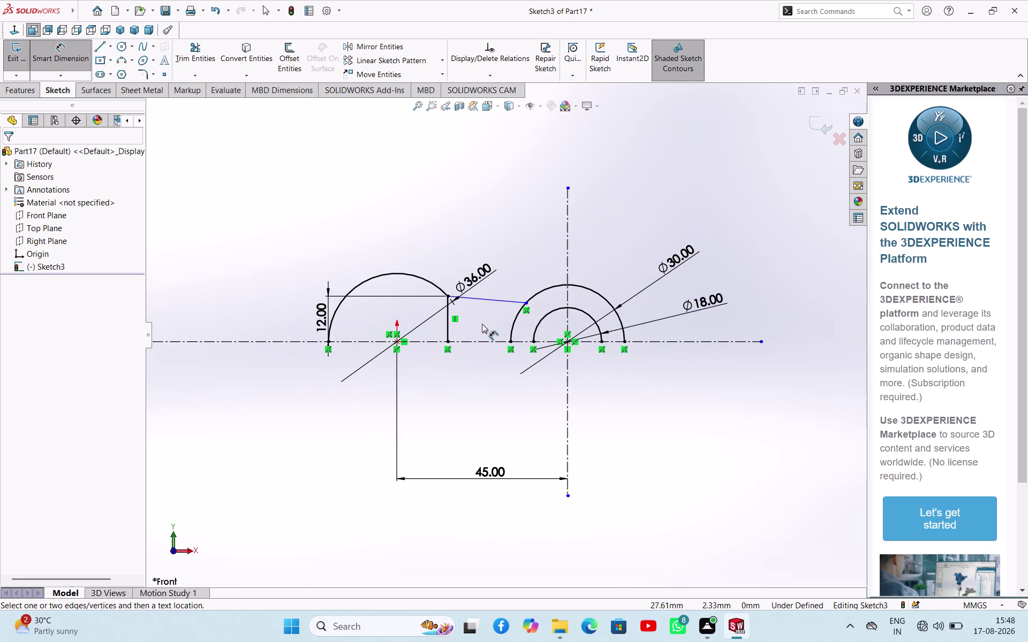
scroll(down, 3)
scroll(up, 3)
scroll(down, 3)
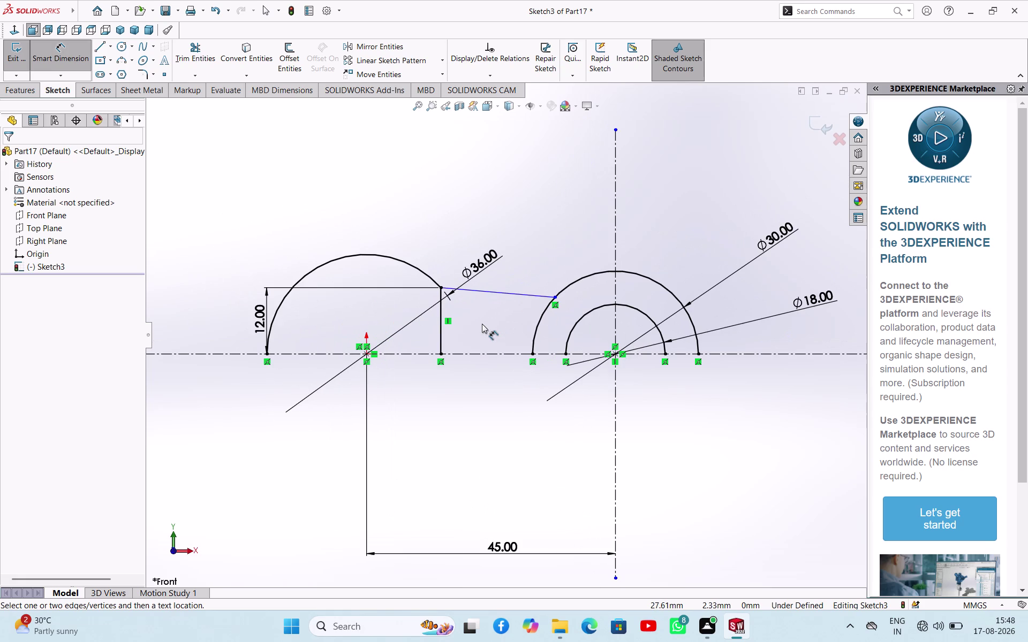
scroll(up, 3)
scroll(down, 3)
scroll(up, 3)
scroll(down, 3)
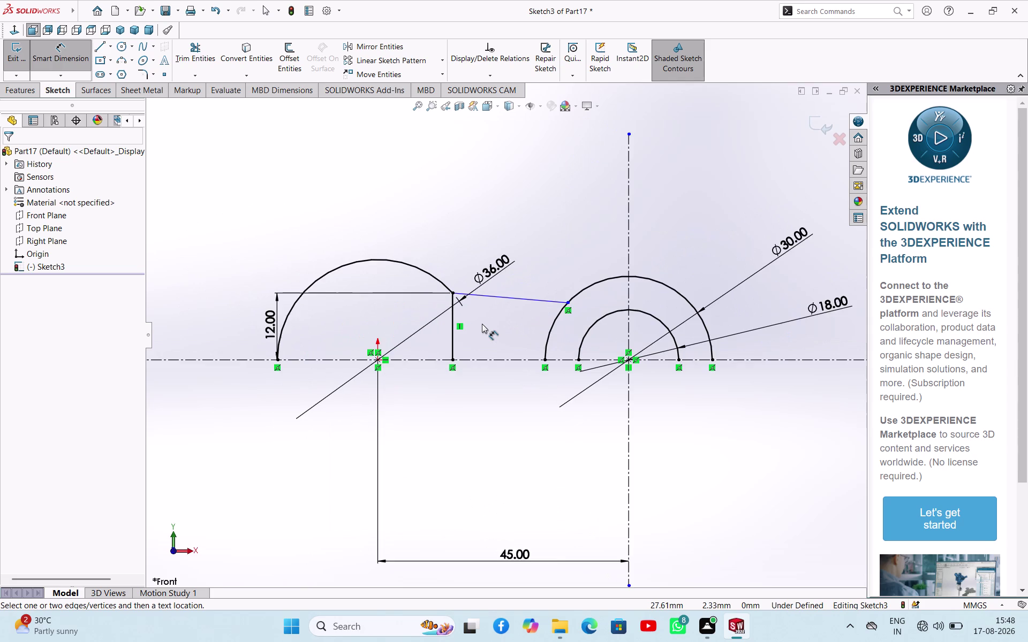
scroll(up, 3)
right_click(304, 188)
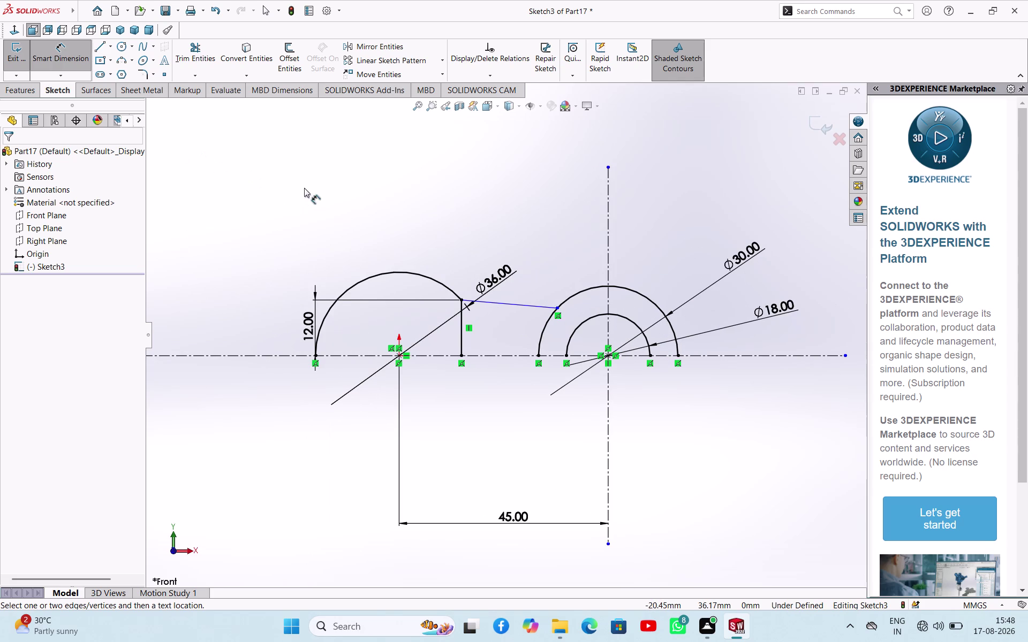
click(325, 224)
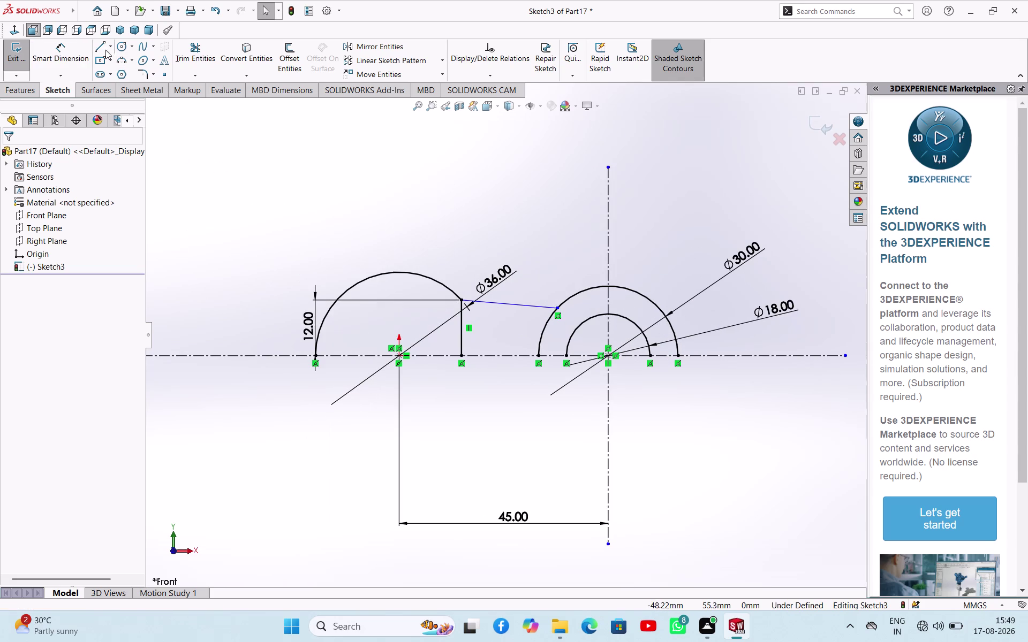
Draw a vertical line from the slanted connector's end down to the centreline.
click(103, 50)
click(557, 311)
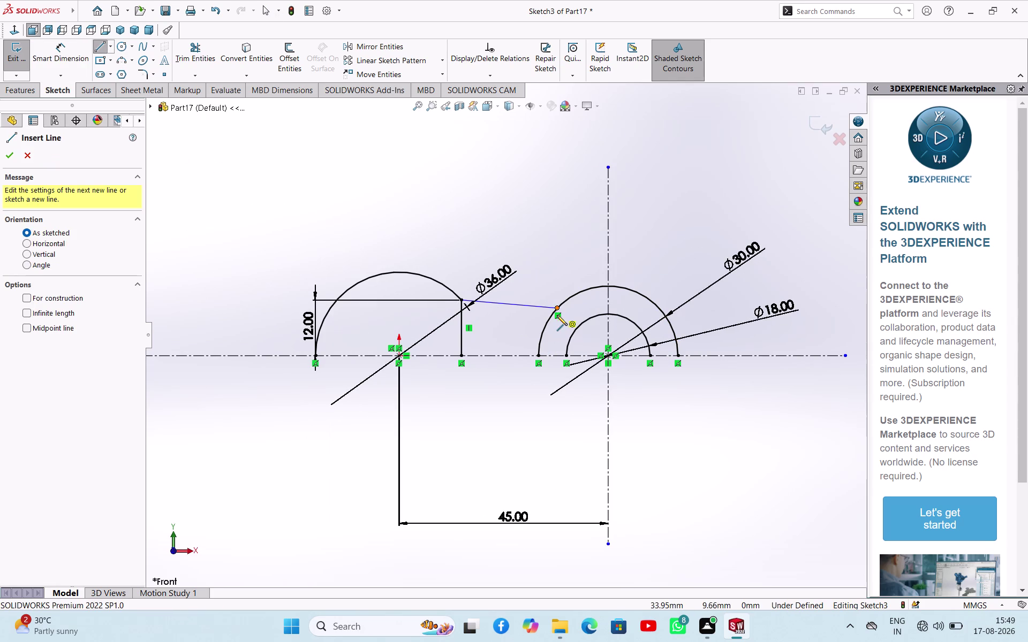
click(556, 353)
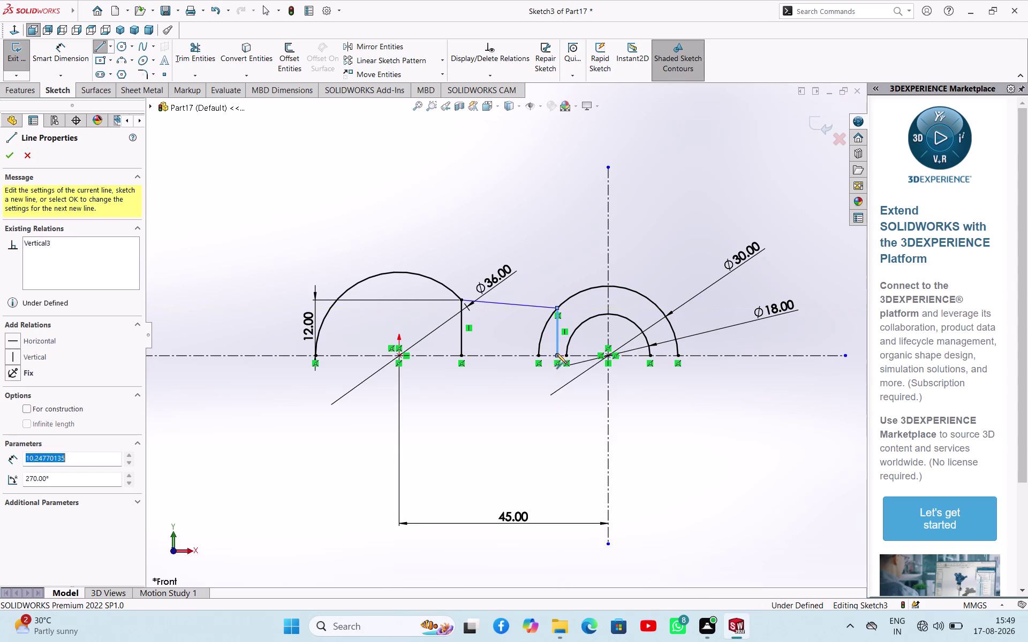
right_click(535, 381)
click(551, 389)
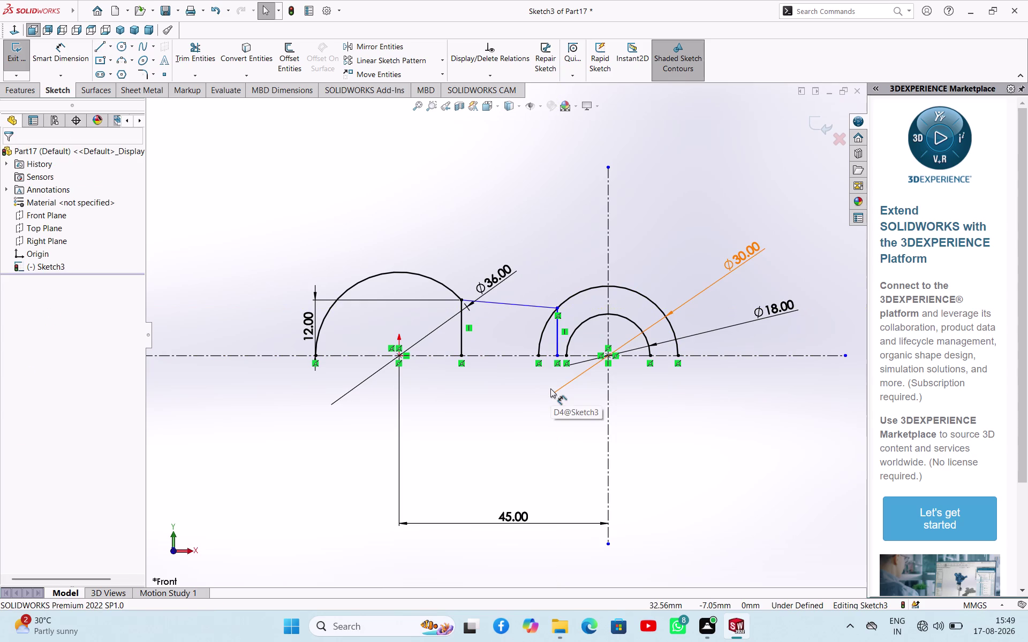
Trim away the outer arc piece left of the new vertical line.
click(176, 50)
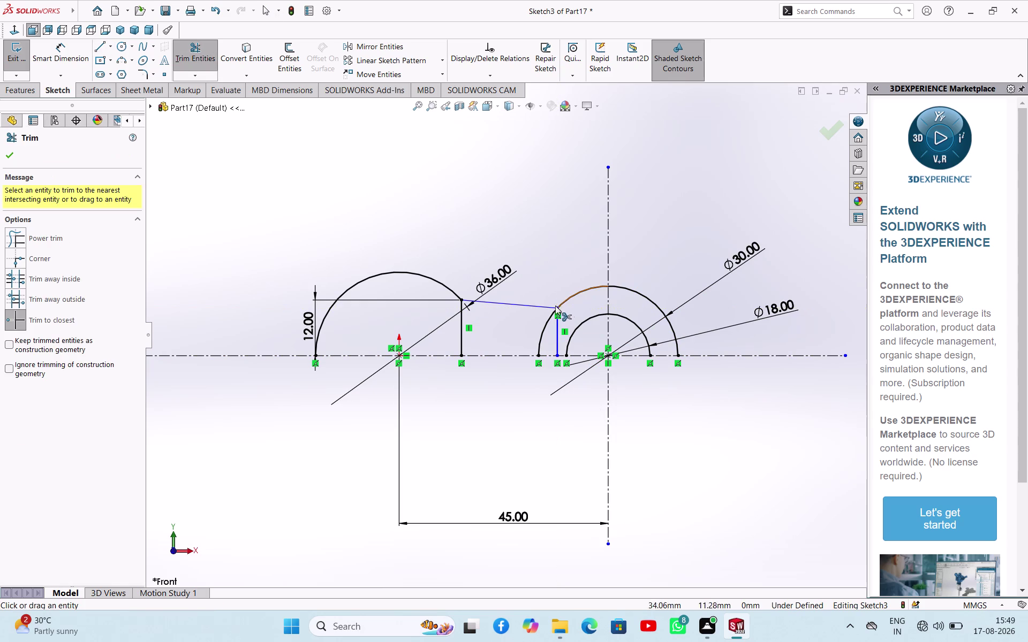
click(542, 330)
right_click(557, 238)
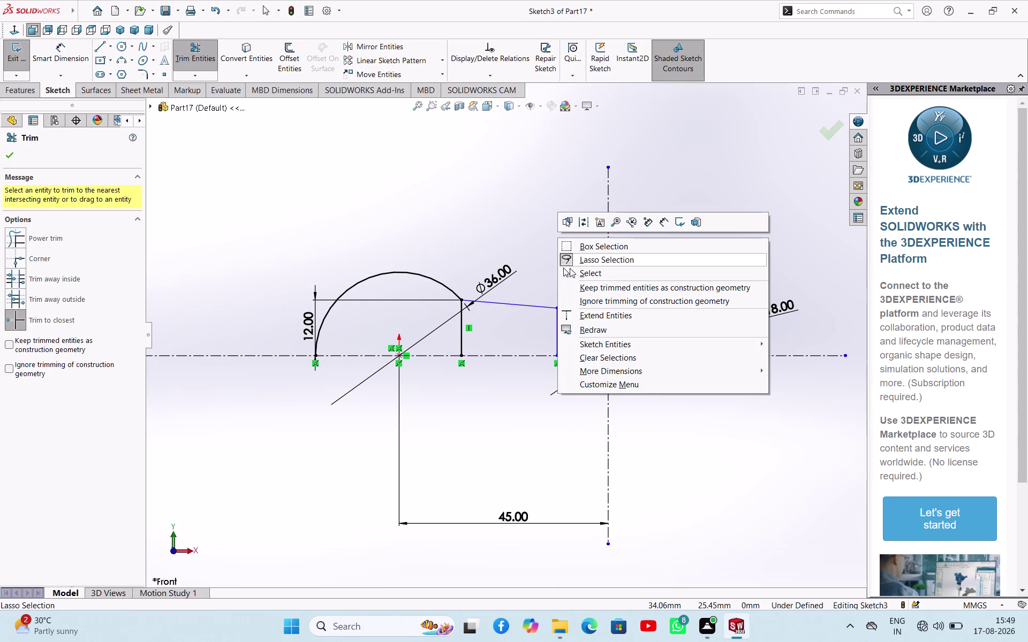
click(572, 276)
click(562, 231)
scroll(down, 3)
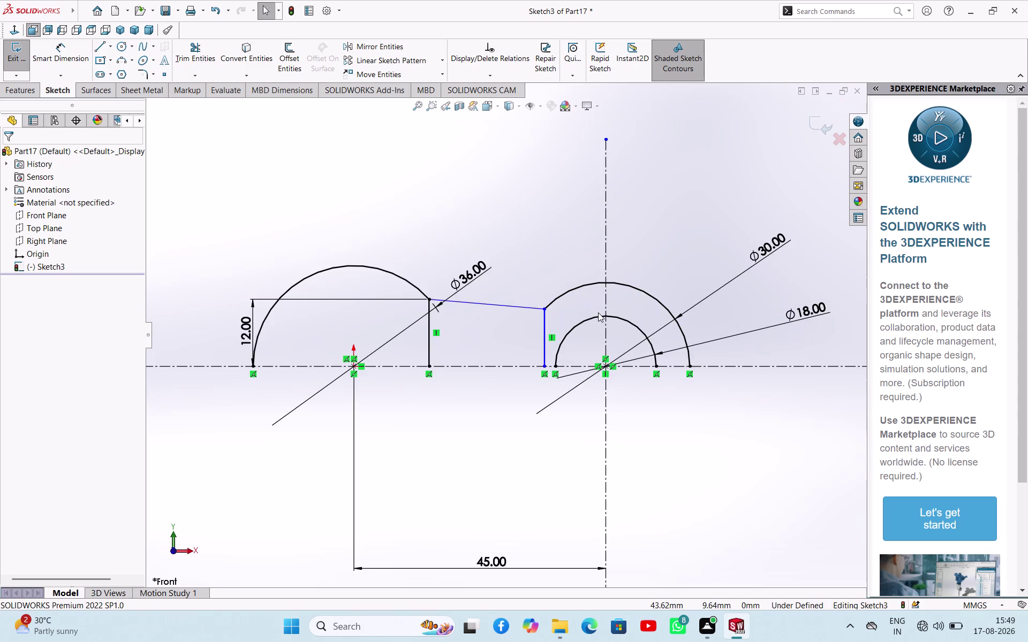
scroll(up, 3)
scroll(down, 3)
Dimension the short vertical line with its 10.25 mm height.
right_drag(469, 291, 482, 231)
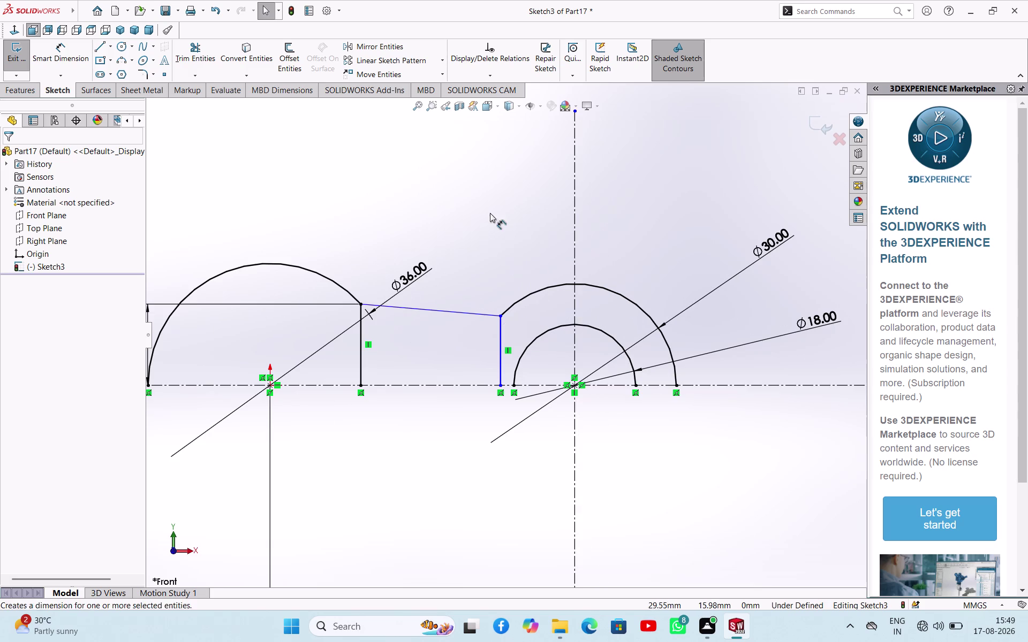
right_drag(483, 231, 491, 212)
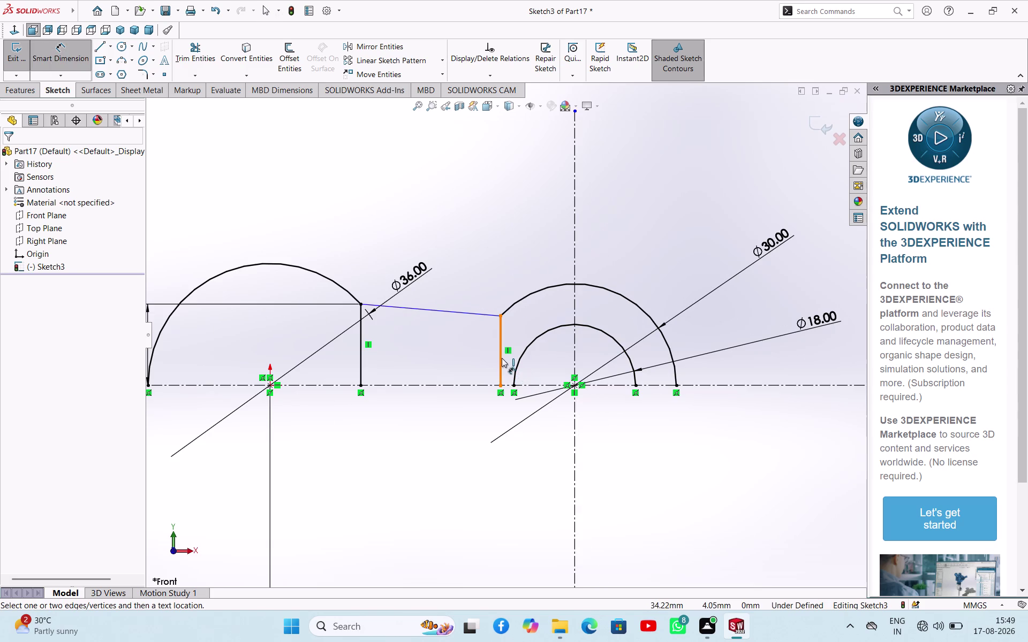
click(502, 358)
click(474, 163)
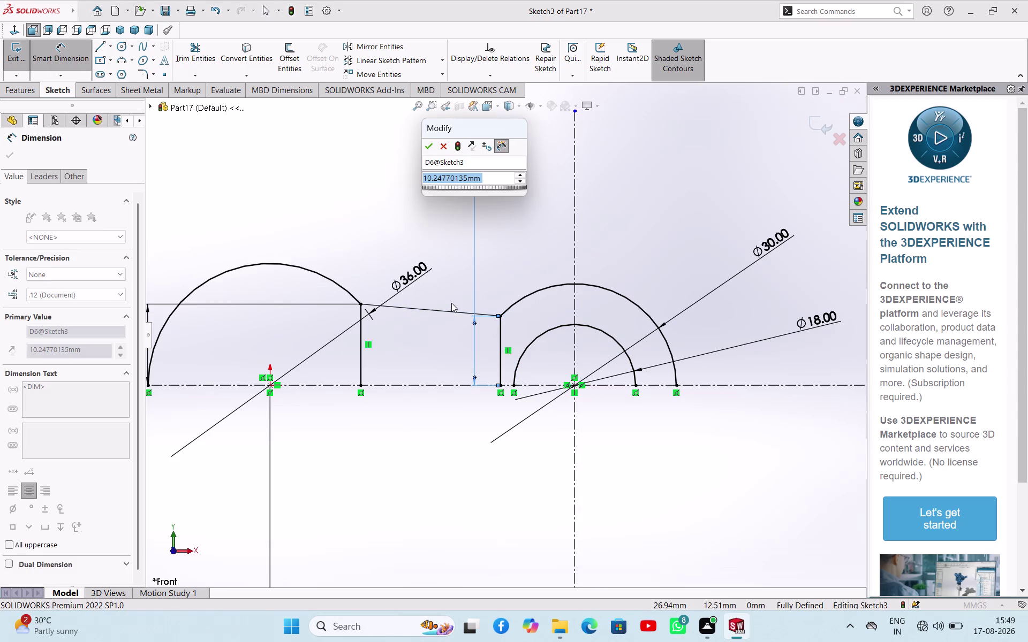
click(429, 149)
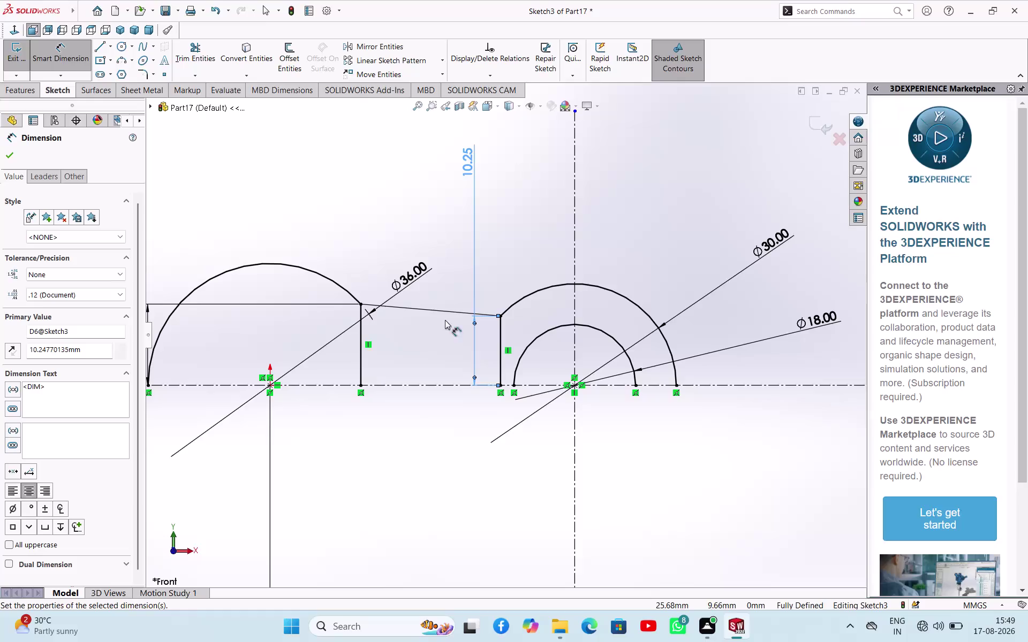
Discard the over-defining horizontal span dimension on the slanted connector.
click(449, 309)
click(438, 207)
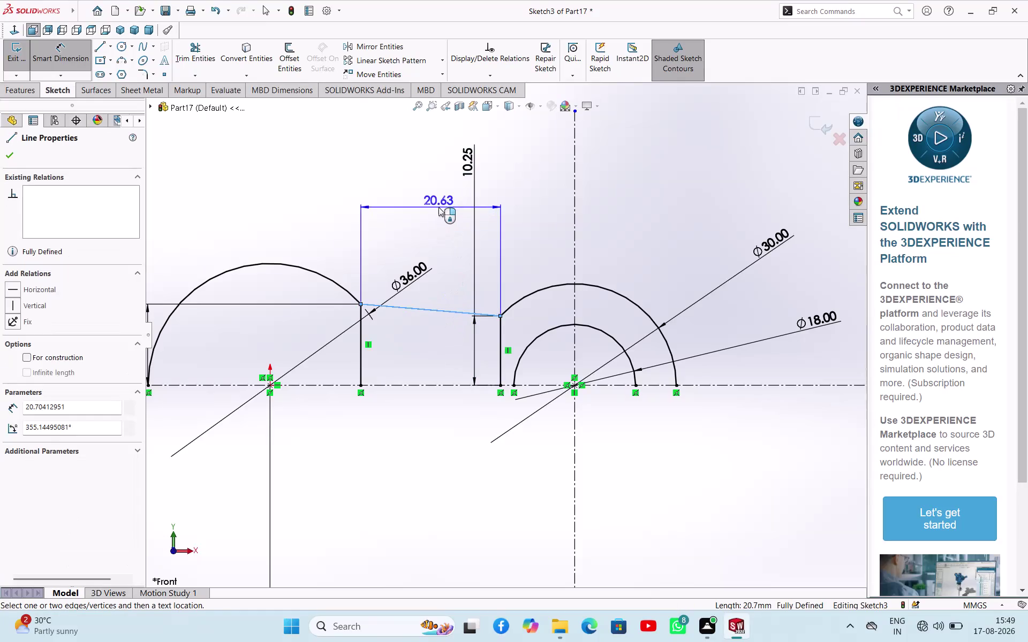
click(606, 256)
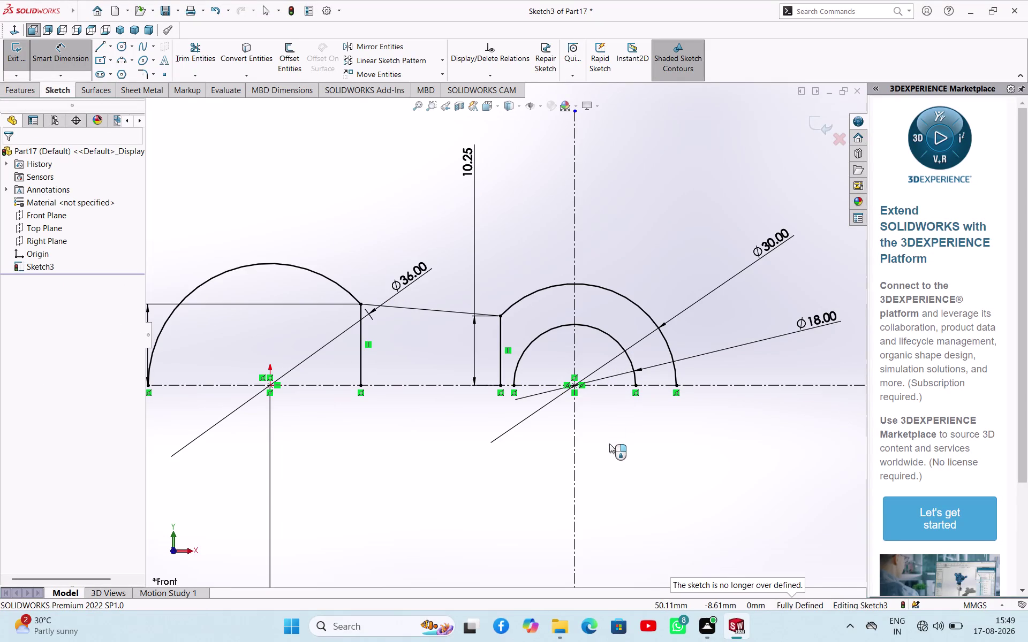
click(609, 443)
scroll(up, 3)
scroll(down, 3)
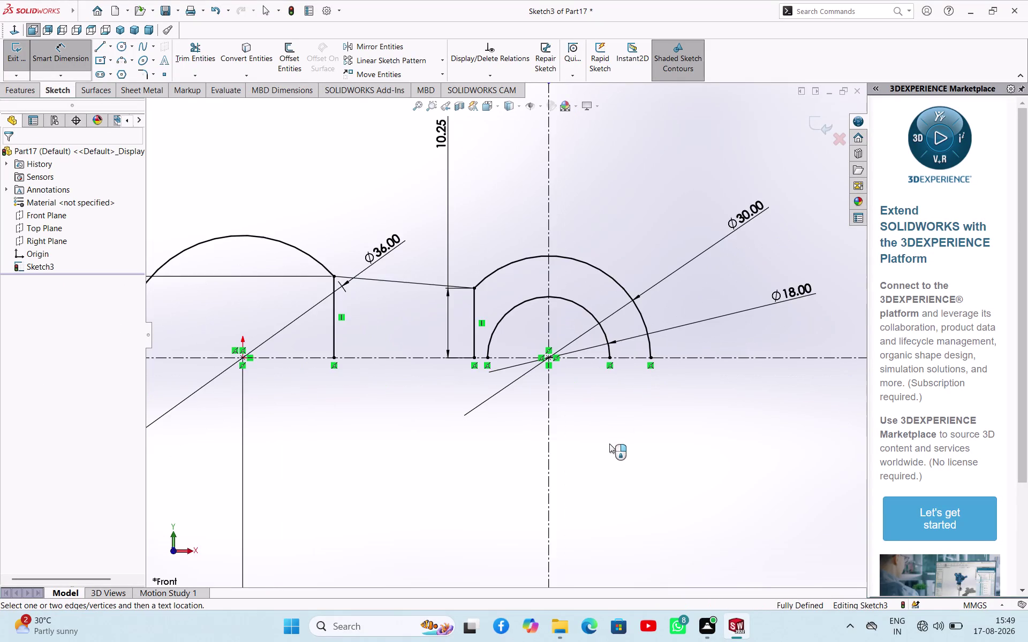
scroll(up, 3)
scroll(up, 3)
Delete the inner Ø18 arc along with its diameter dimension.
scroll(down, 3)
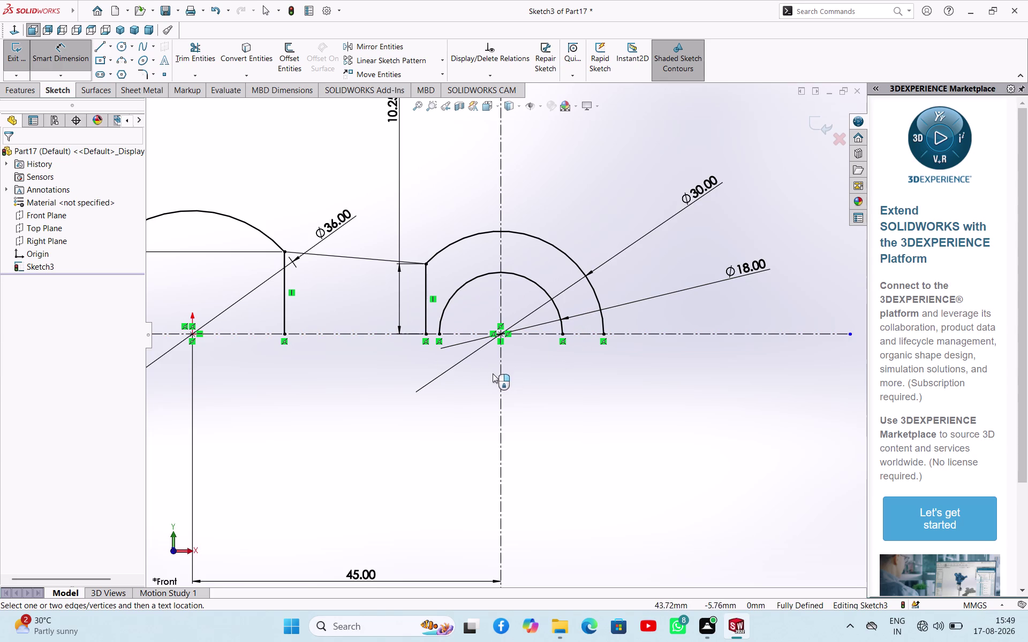
scroll(up, 3)
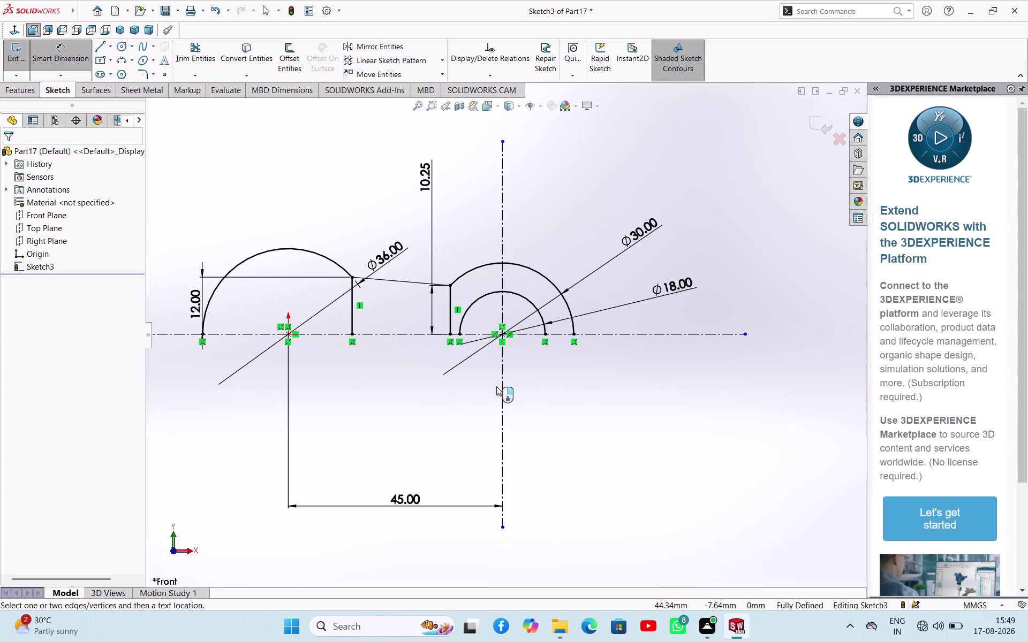
scroll(up, 3)
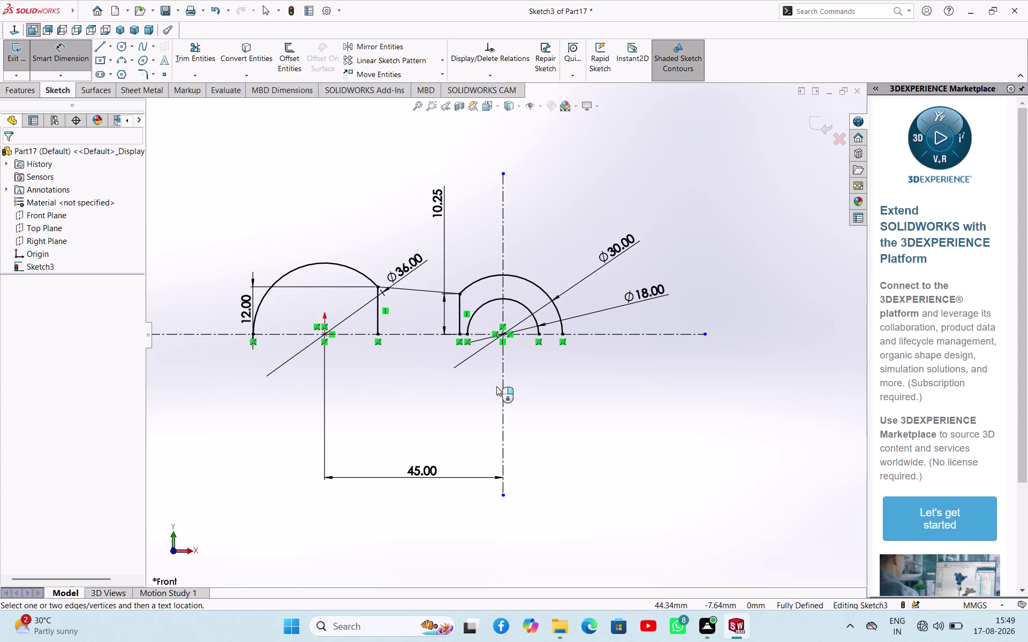
scroll(down, 3)
scroll(up, 3)
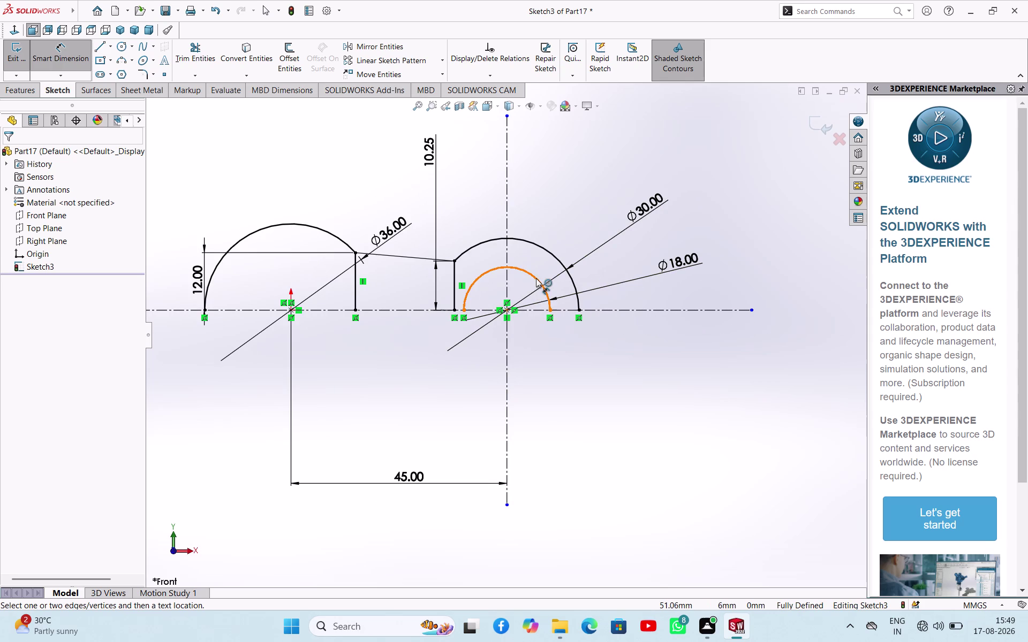
right_click(586, 357)
click(611, 390)
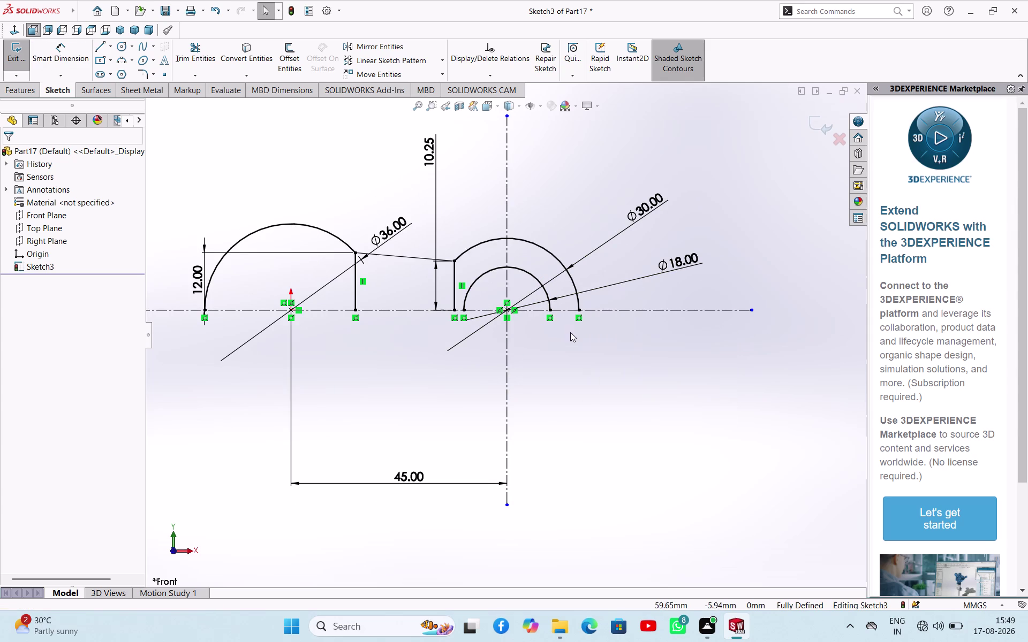
click(547, 292)
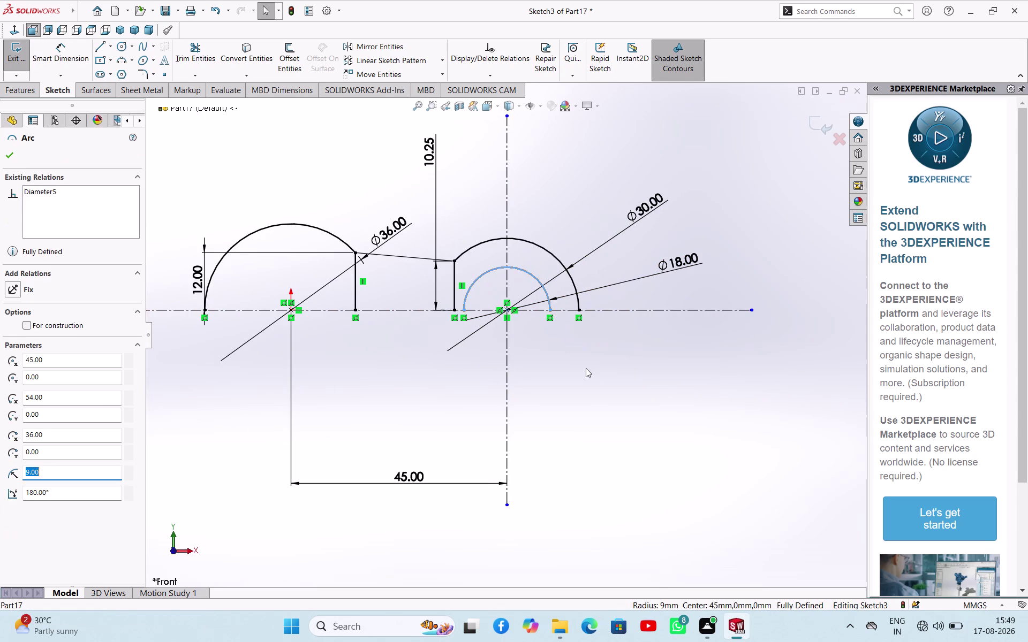
key(Delete)
key(Return)
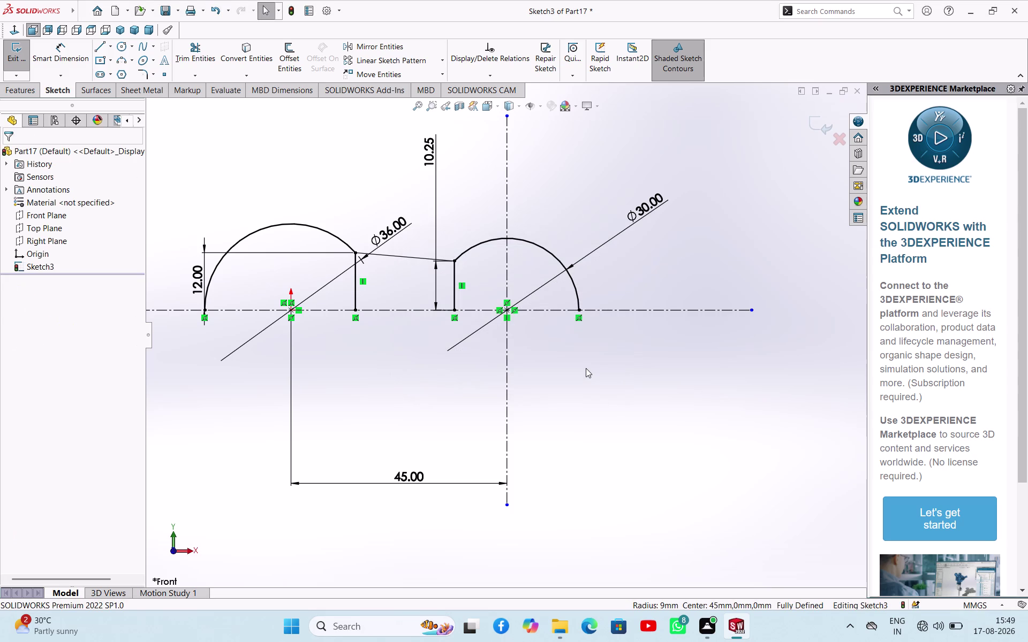
click(579, 381)
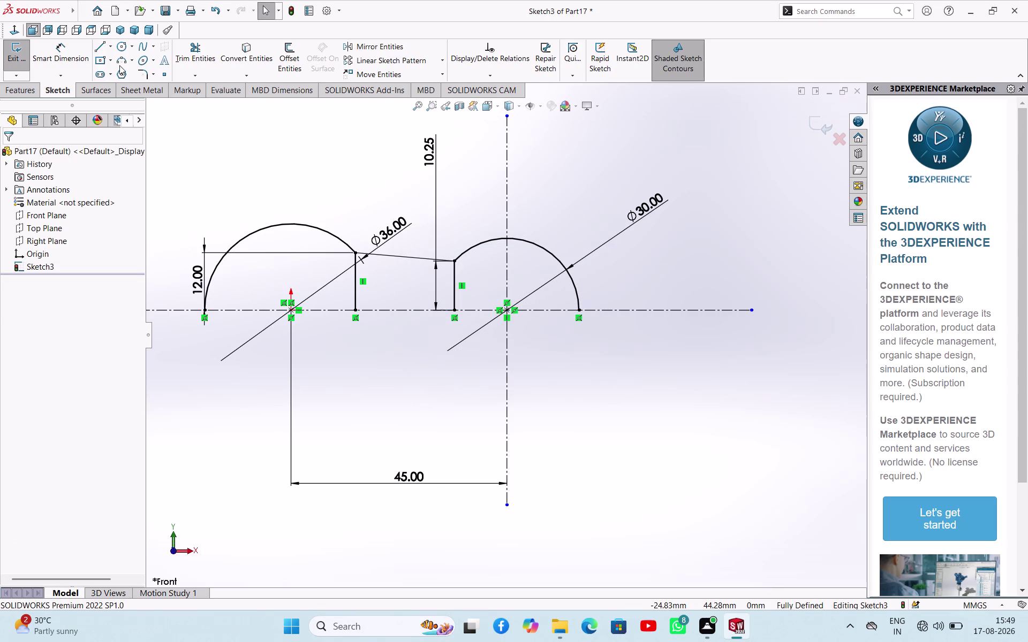
Draw a vertical centreline right of the Ø30 arc, crossing the horizontal centreline.
click(109, 45)
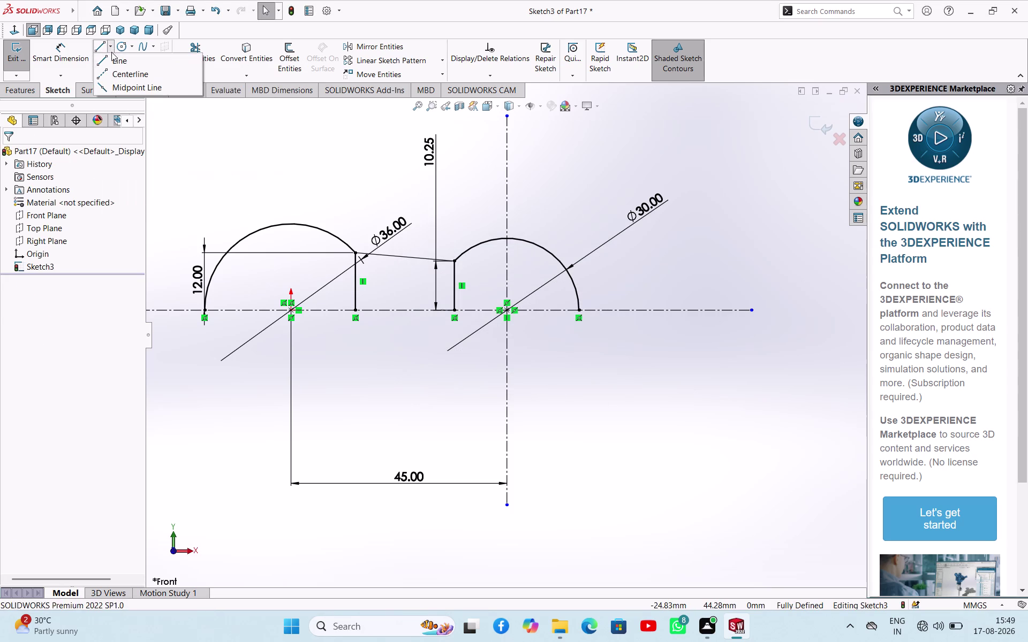
click(111, 74)
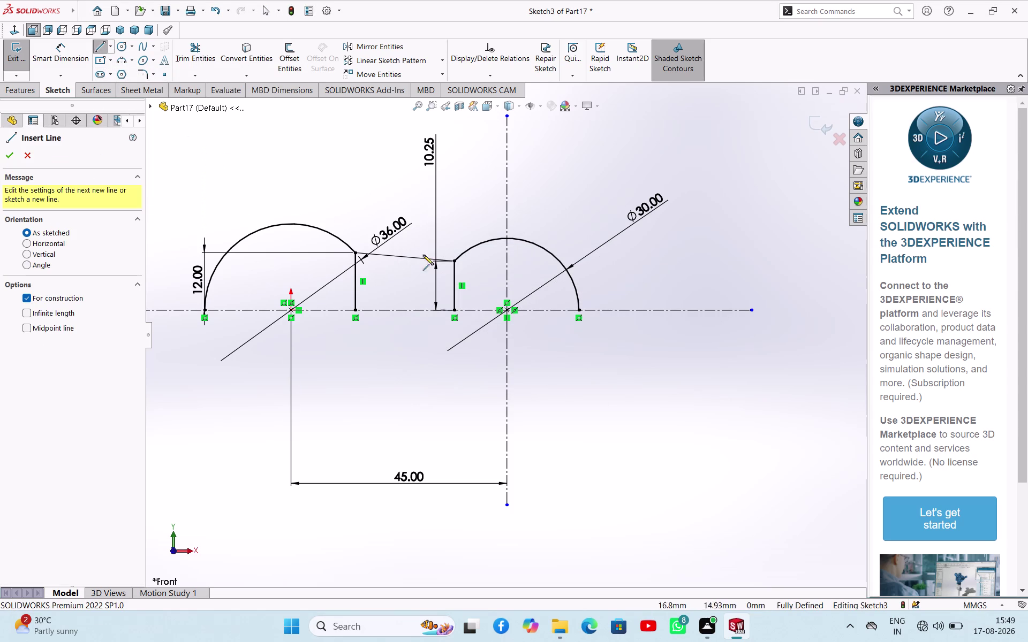
click(739, 212)
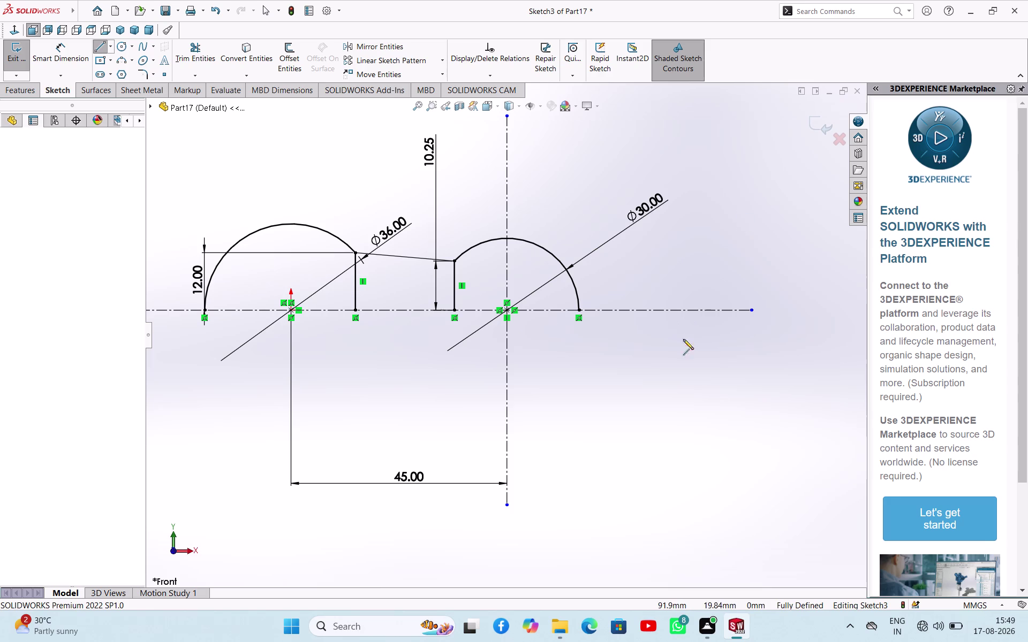
click(740, 470)
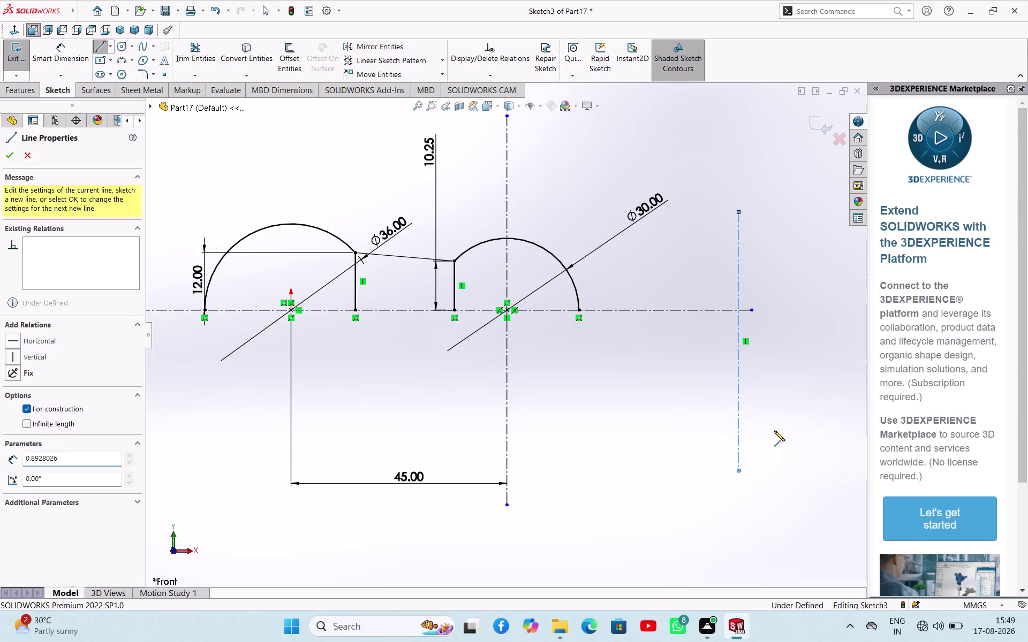
right_click(784, 413)
click(809, 421)
right_click(620, 388)
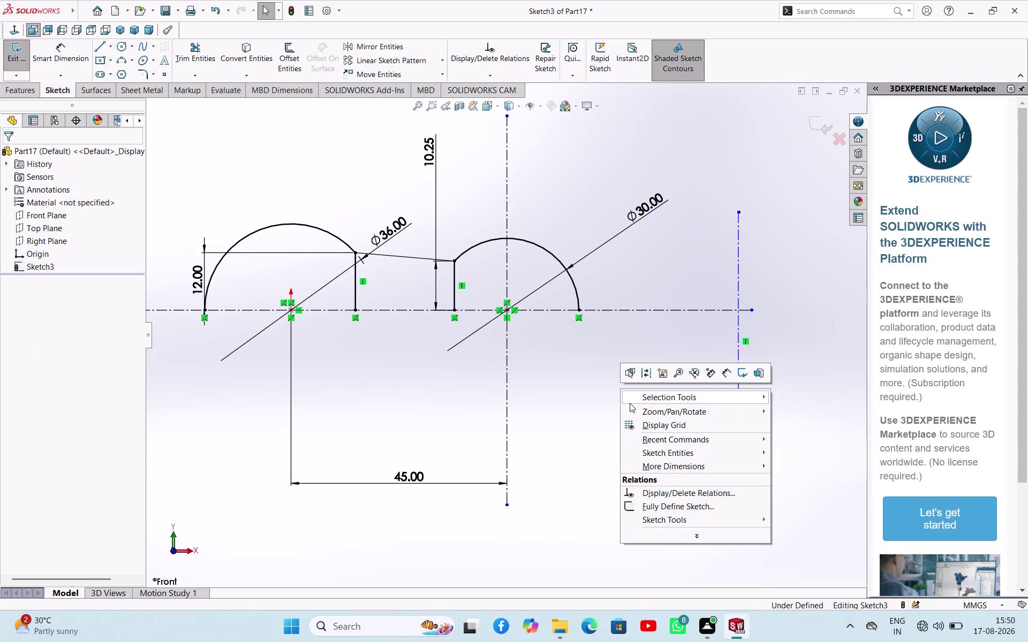
click(688, 208)
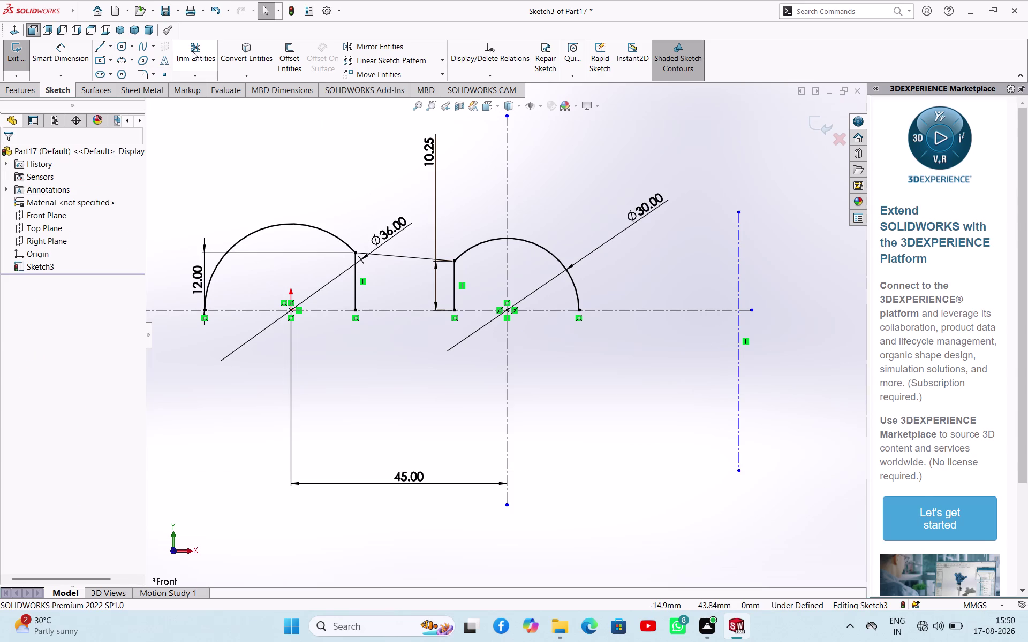
Trim the short vertical lines beneath the Ø36 and Ø30 arcs.
click(192, 51)
click(352, 290)
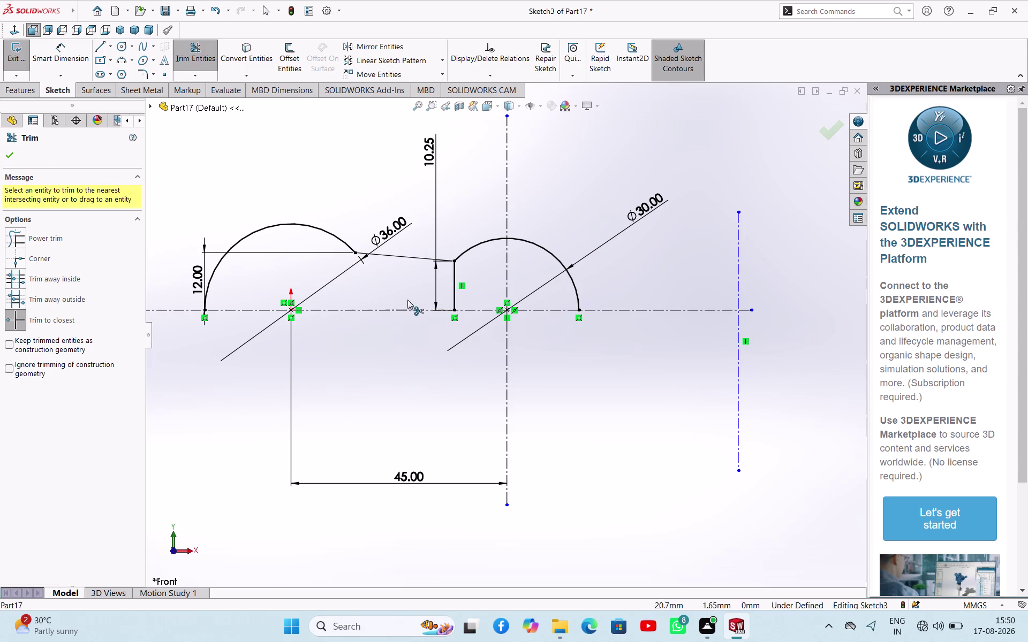
click(454, 295)
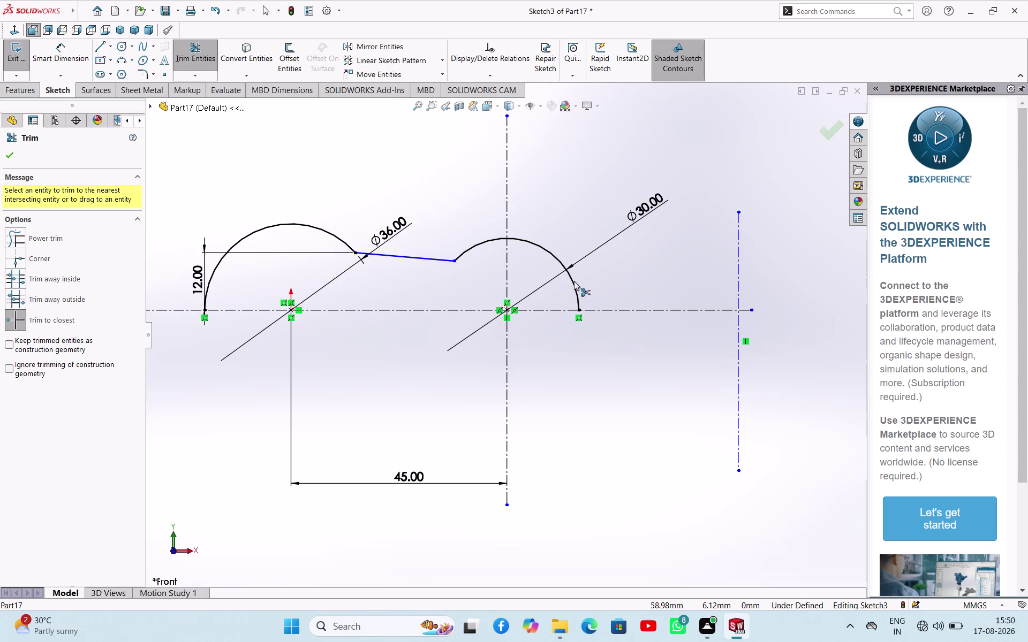
right_click(437, 178)
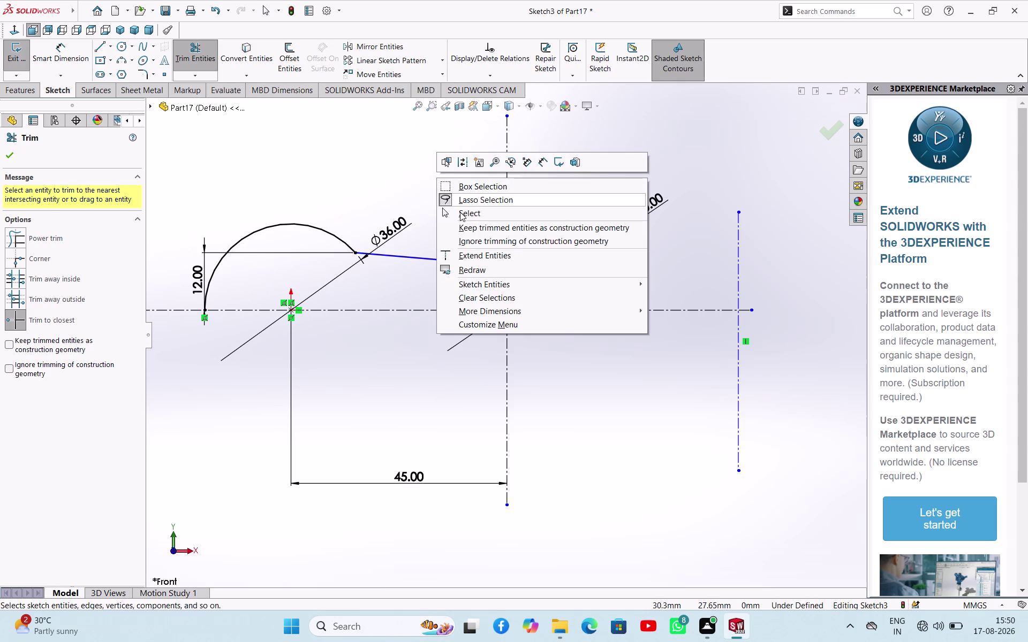
Draw a line sloping right from the Ø30 arc, ending with a short drop.
click(460, 212)
click(104, 47)
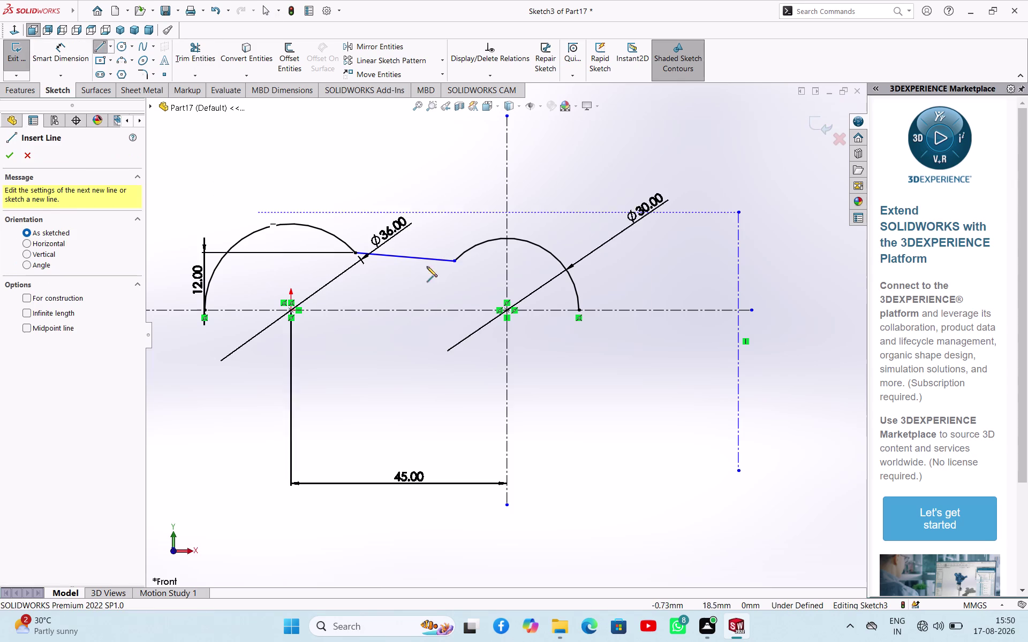
click(572, 282)
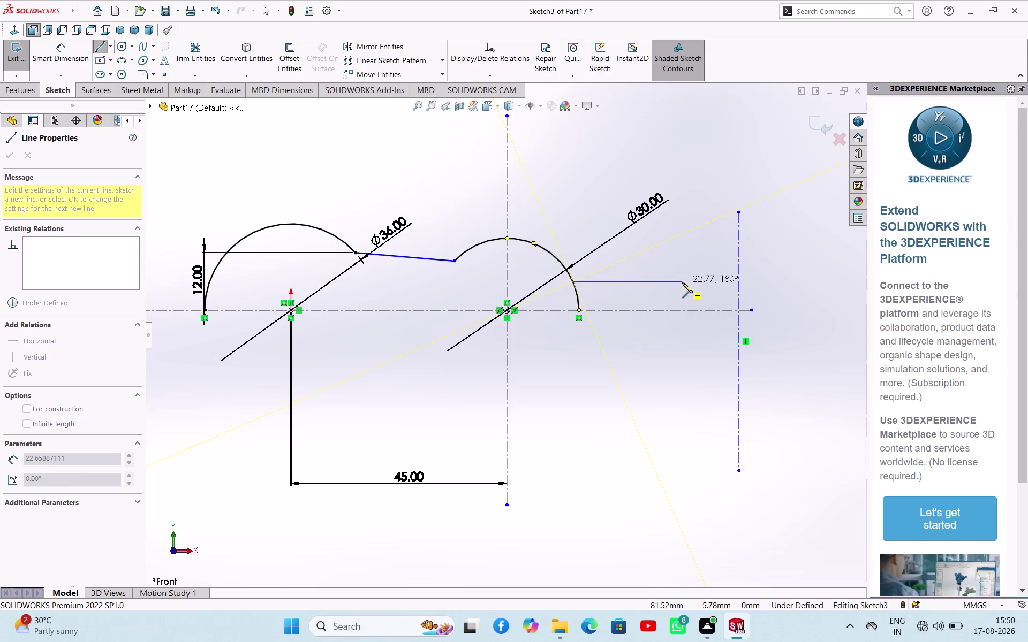
click(680, 289)
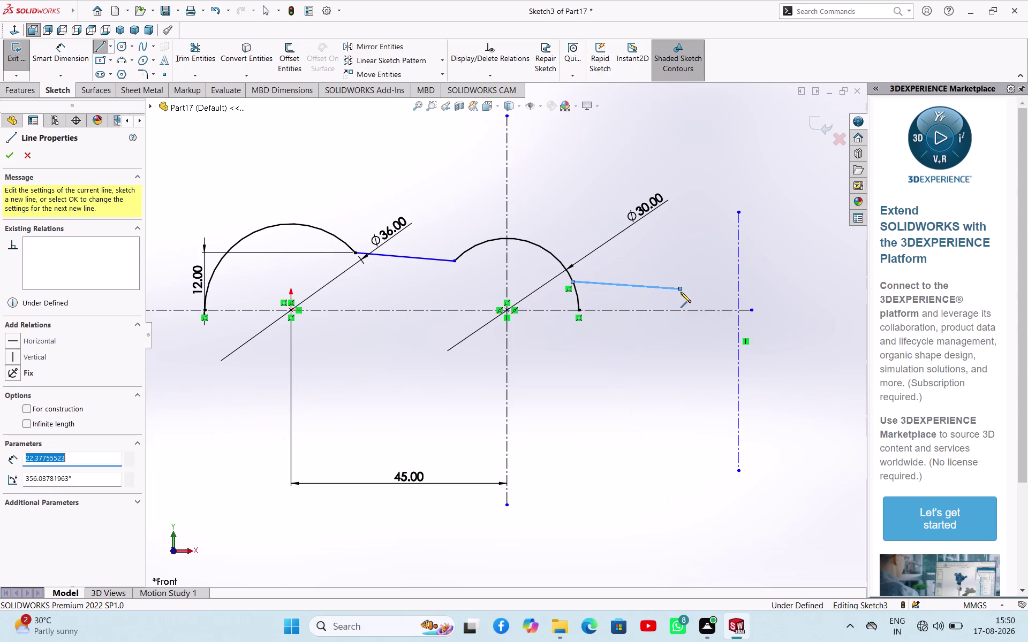
click(680, 309)
right_click(673, 348)
click(692, 357)
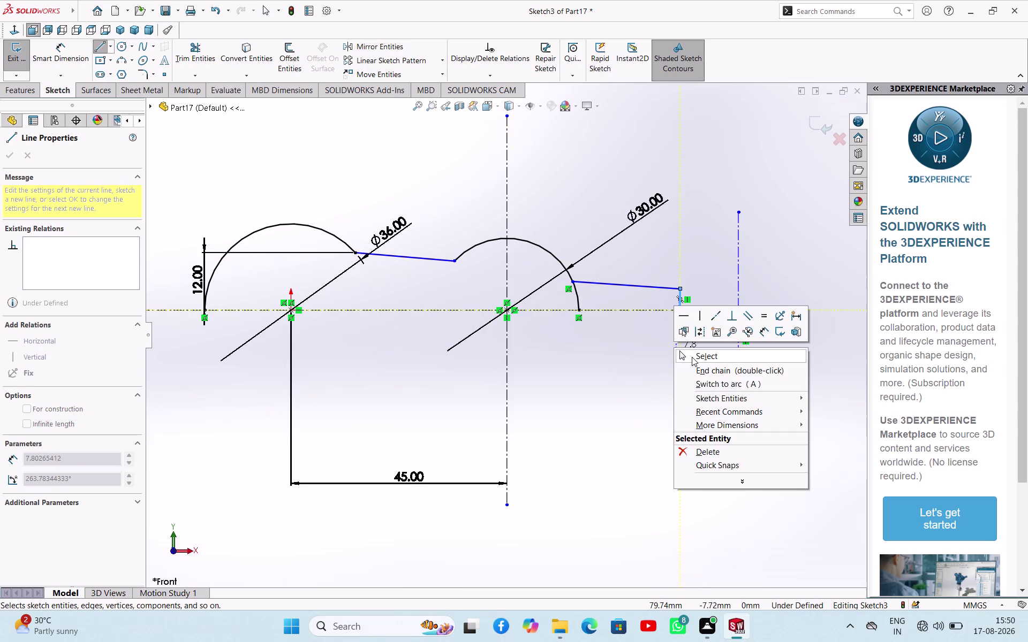
click(188, 52)
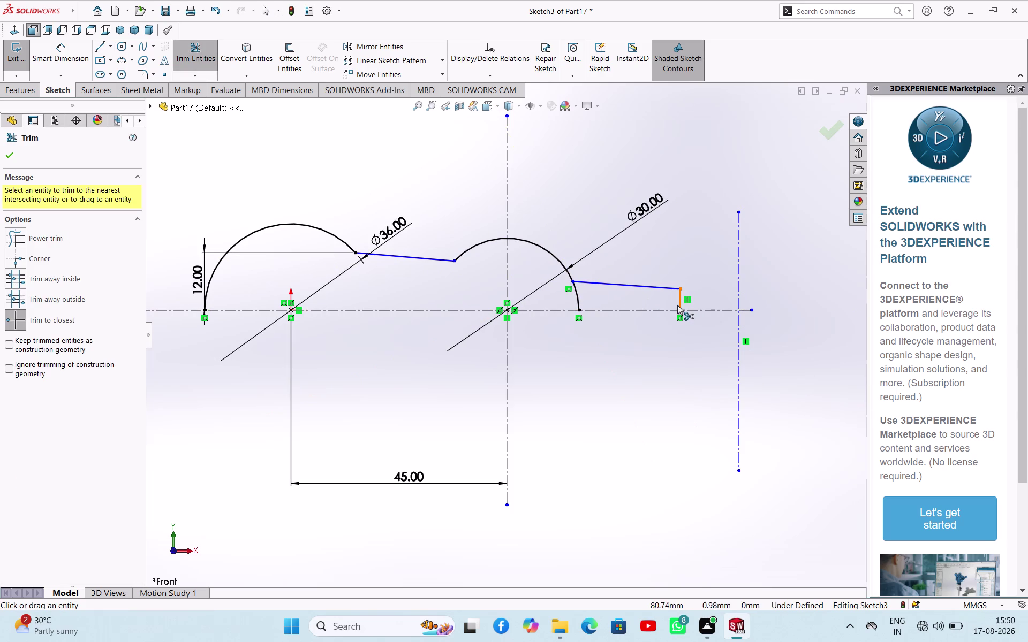
Trim off the short vertical stub below the sloping line's end.
click(676, 305)
right_click(628, 401)
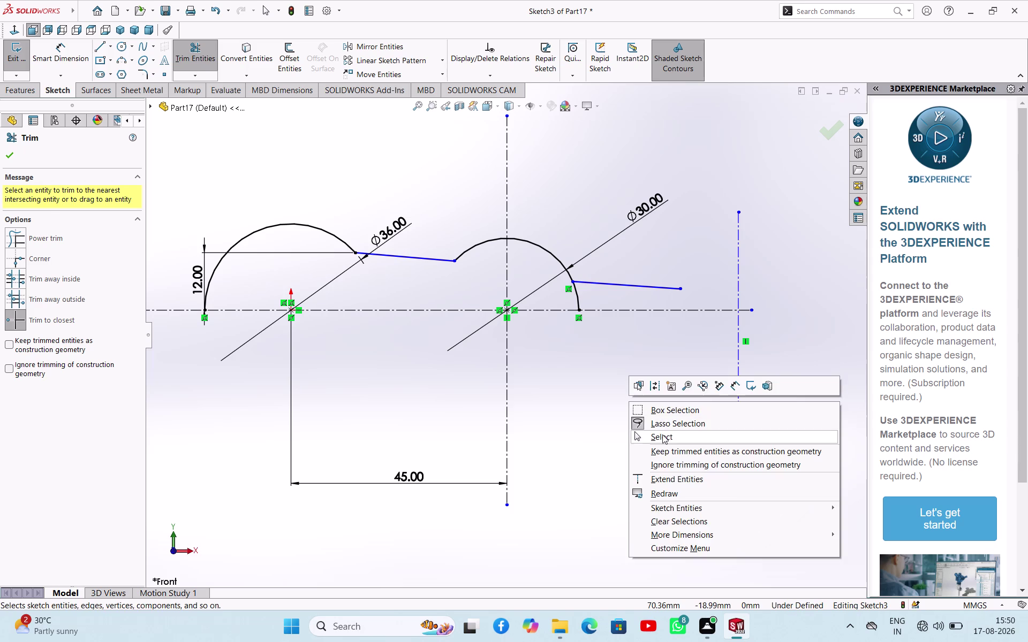
click(663, 436)
right_drag(651, 395, 706, 412)
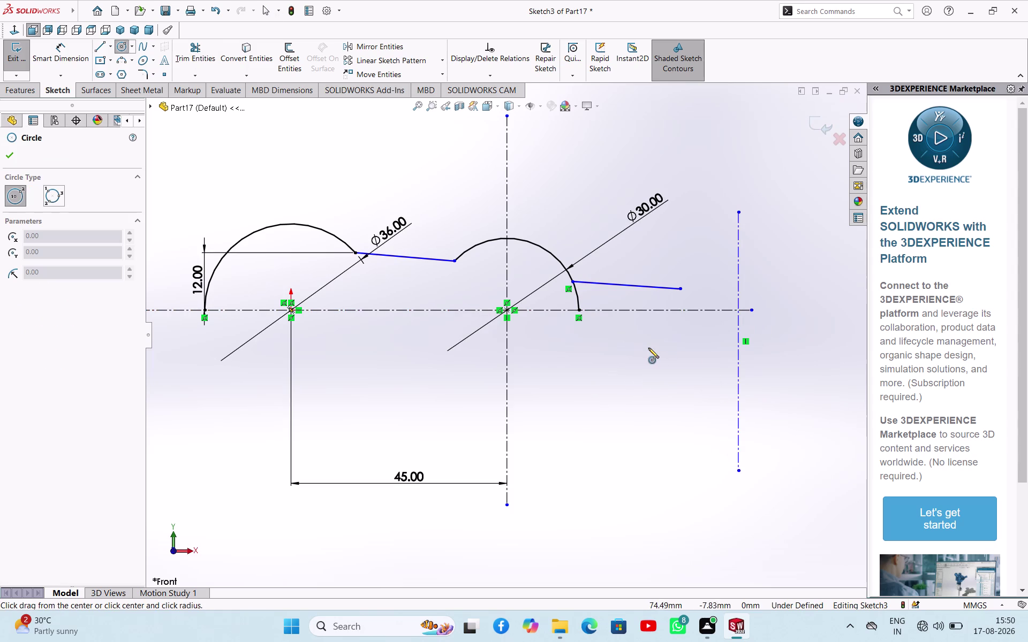
Cancel the circle tool and begin a dimension from the Ø30 arc's vertical axis.
click(10, 155)
scroll(down, 3)
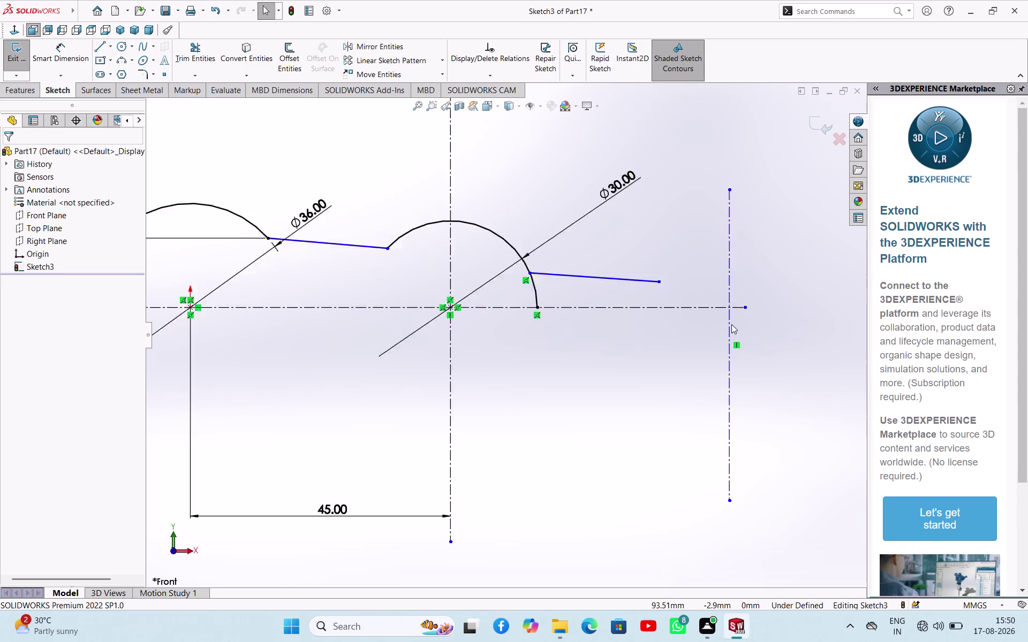
scroll(down, 3)
right_drag(774, 344, 800, 328)
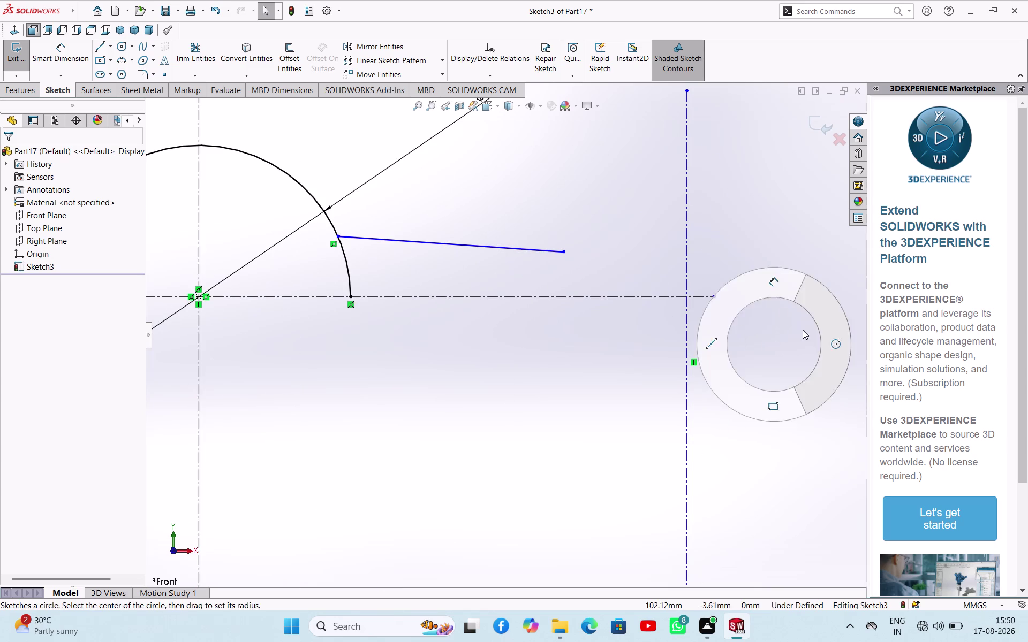
right_drag(801, 328, 840, 351)
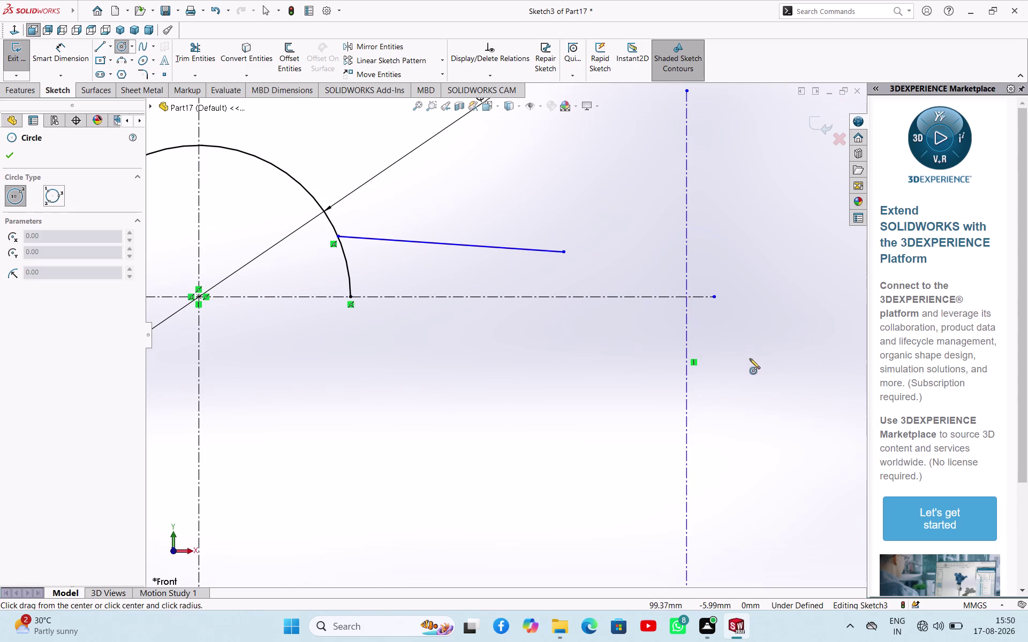
key(Escape)
key(Escape)
key(Escape)
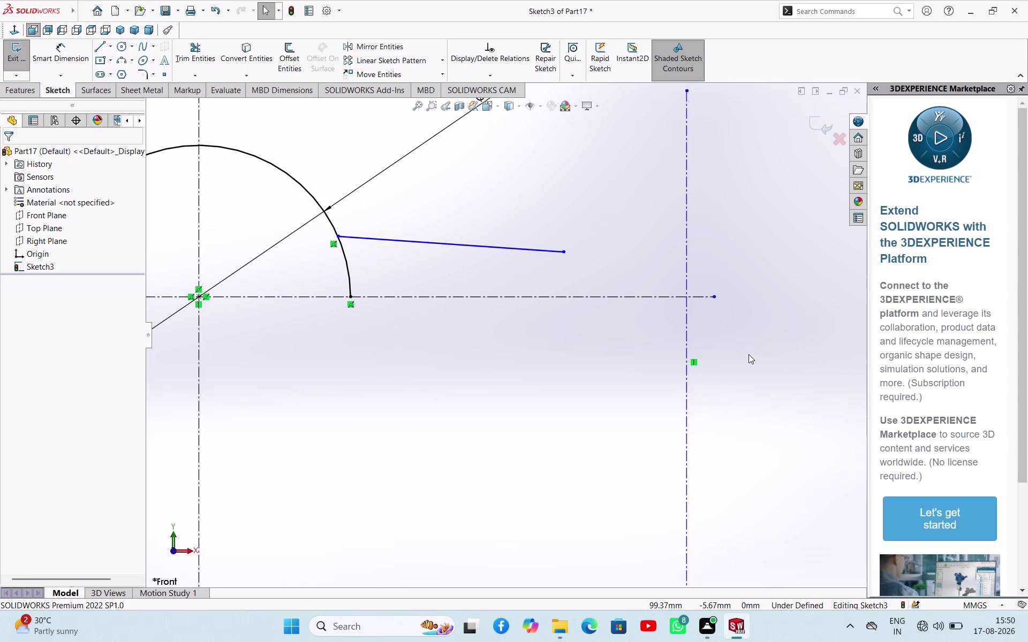
scroll(up, 3)
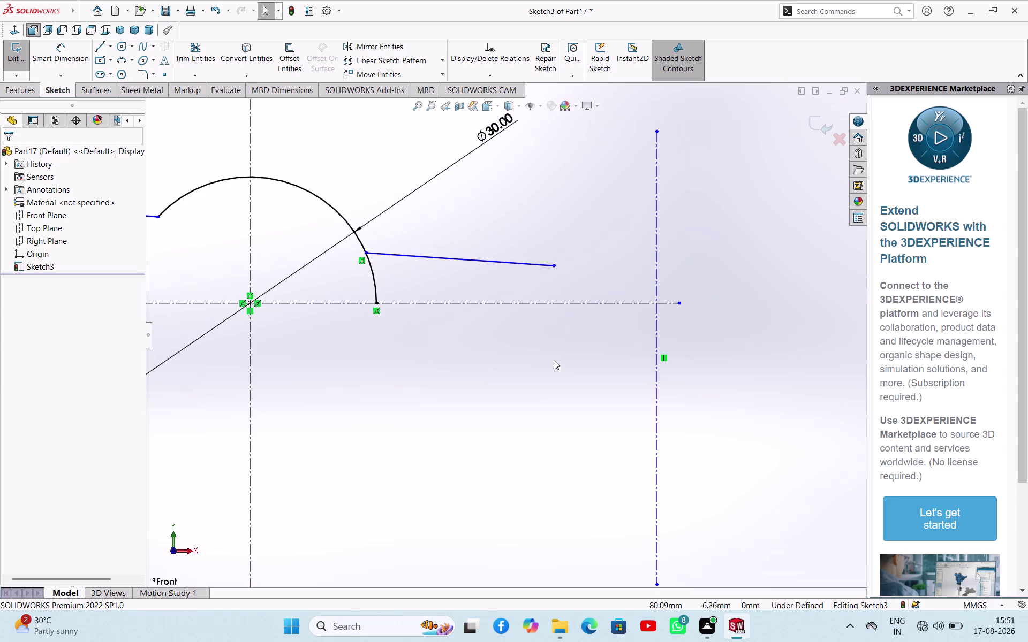
right_drag(530, 391, 541, 330)
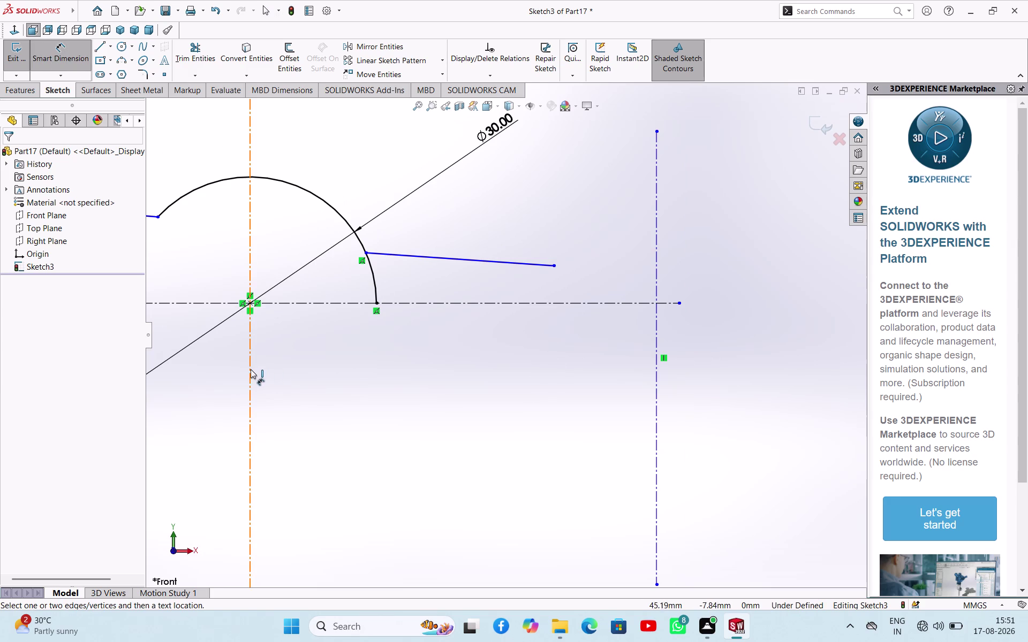
click(251, 370)
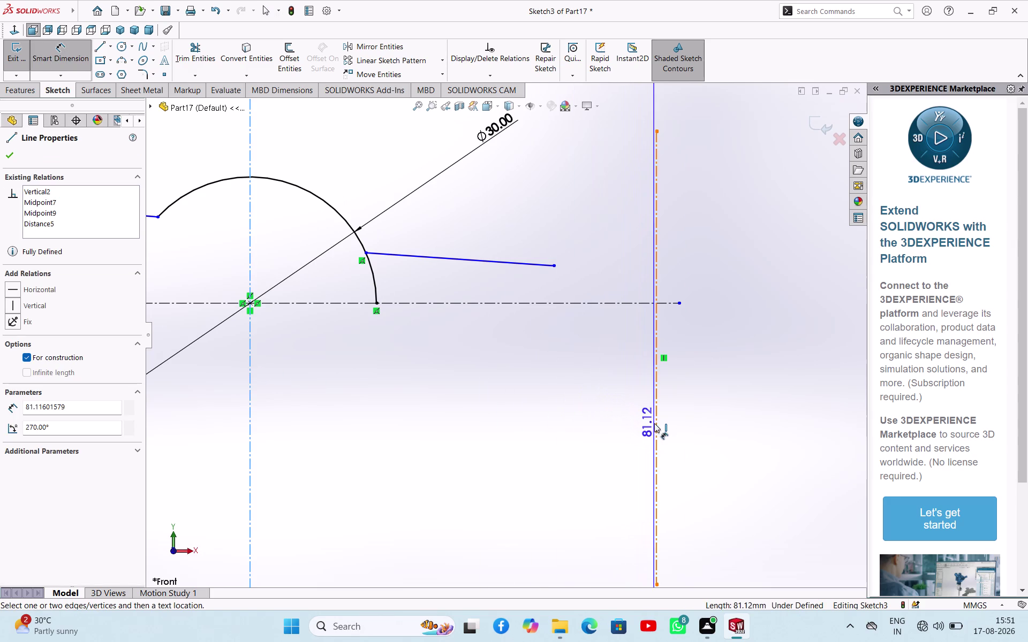
Dimension the right construction line 55 mm from the Ø30 axis, then extend the horizontal centreline.
click(656, 424)
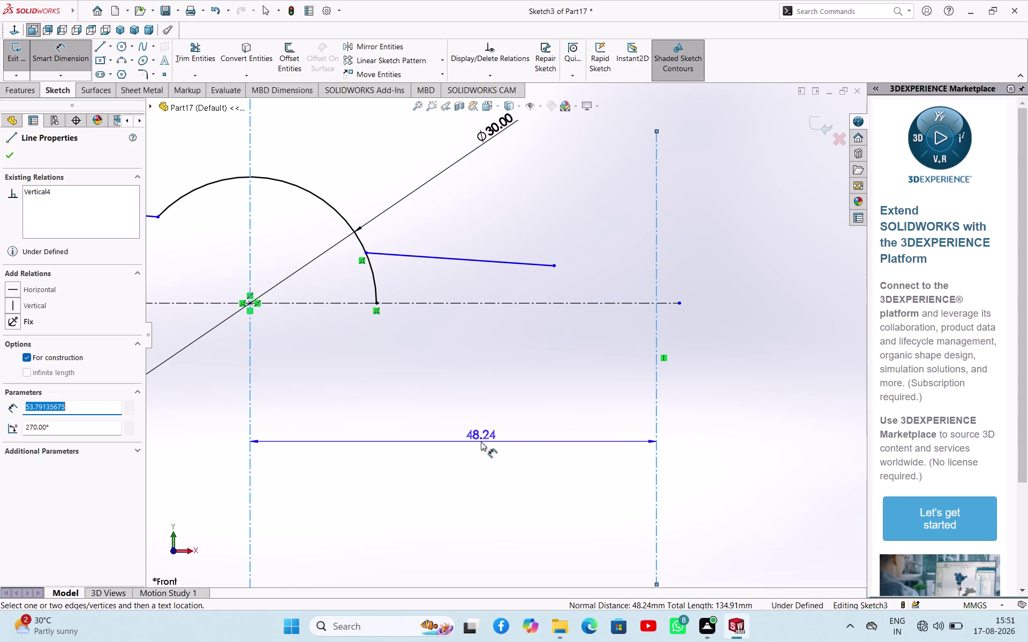
click(481, 442)
text(55)
key(Return)
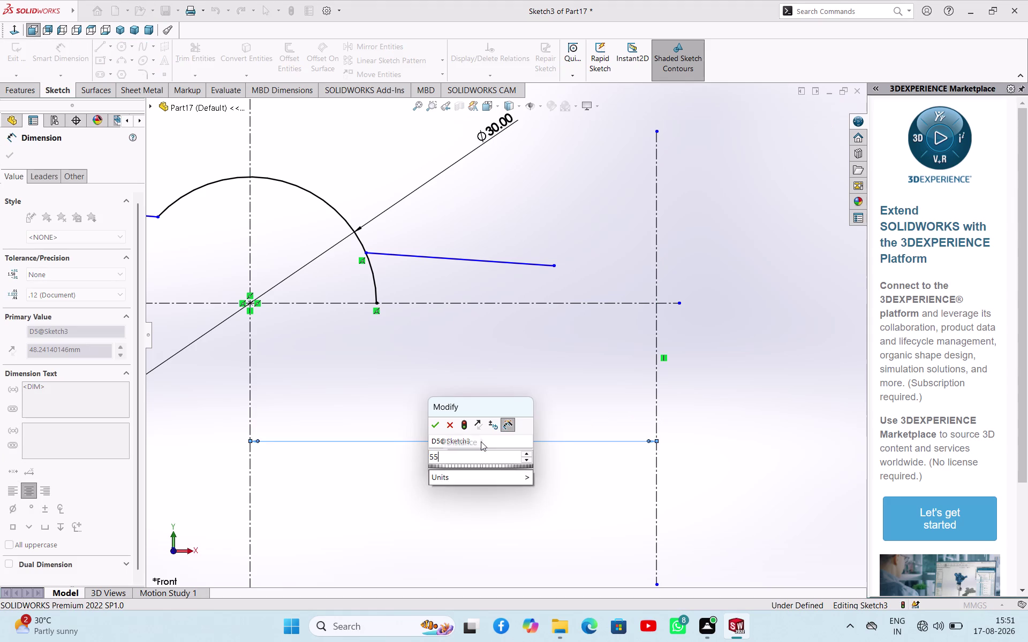
scroll(up, 3)
right_click(691, 334)
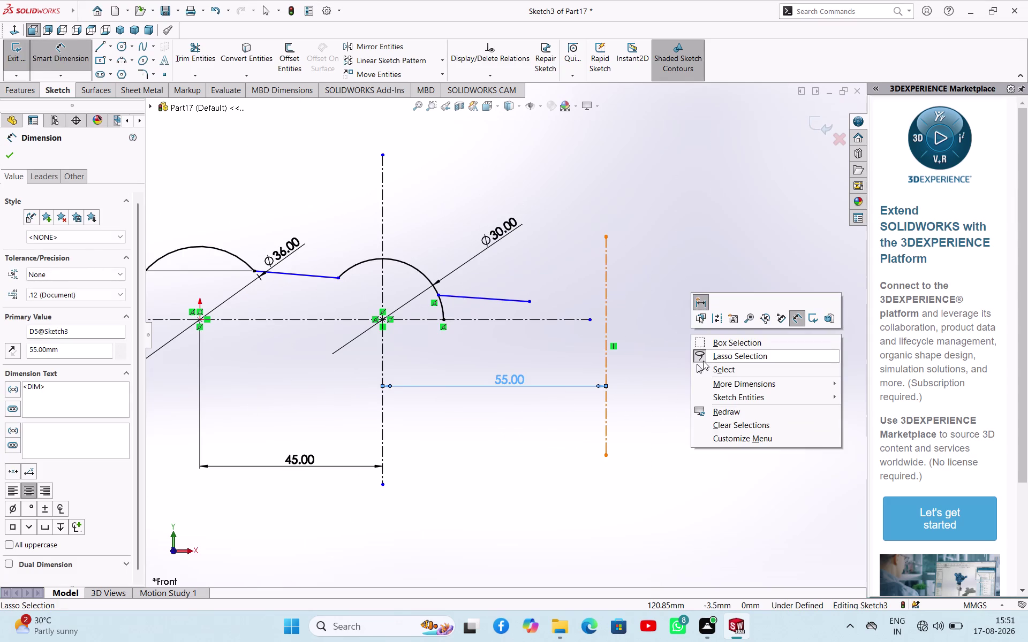
click(706, 371)
drag(592, 322, 682, 320)
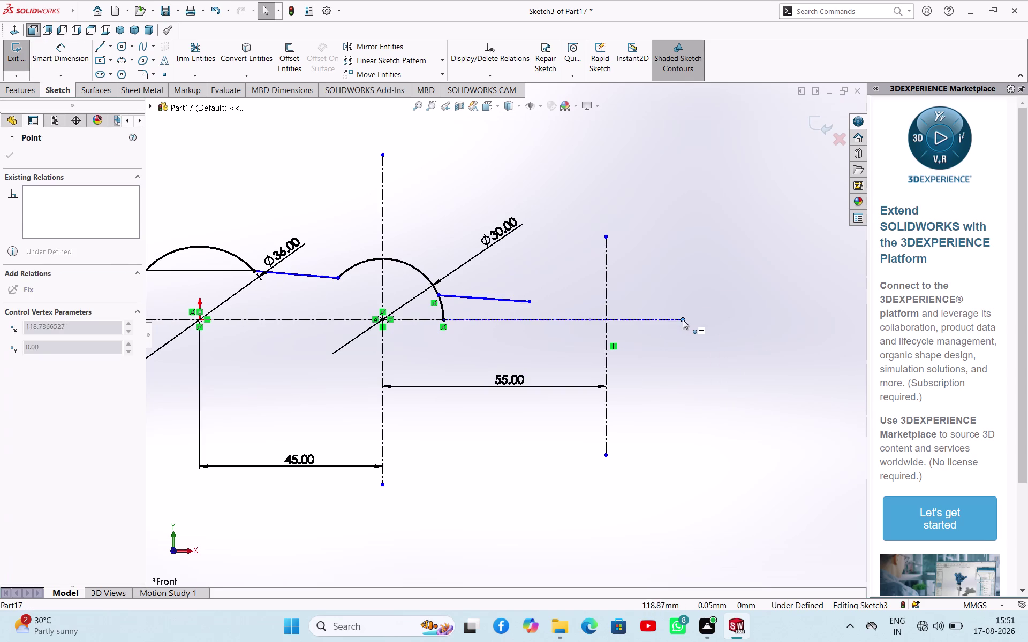
drag(682, 320, 683, 320)
Join the horizontal centreline's right end to the construction line.
click(673, 362)
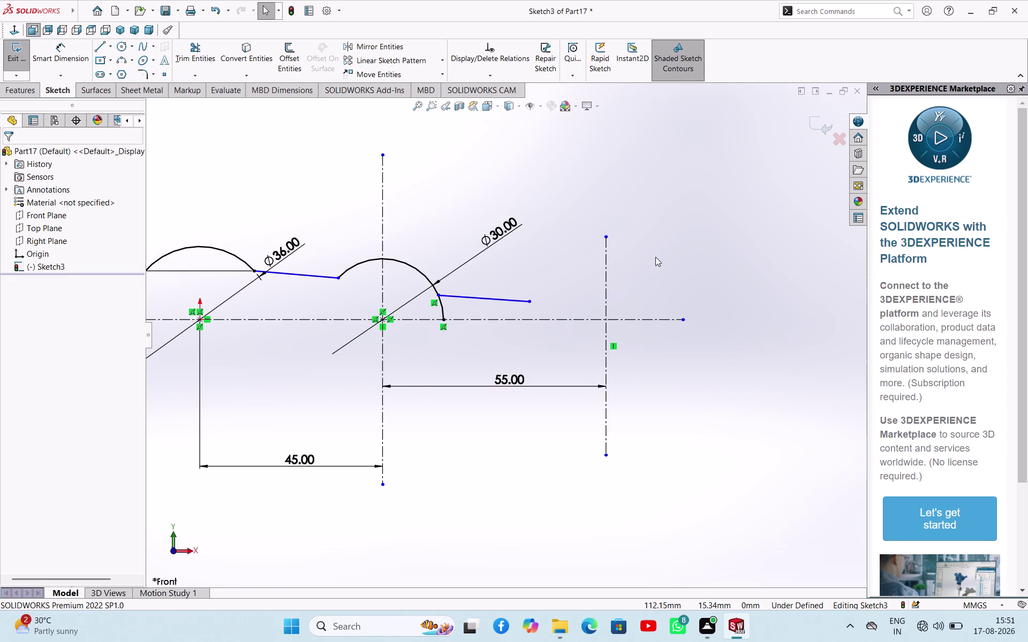
right_drag(655, 257, 721, 275)
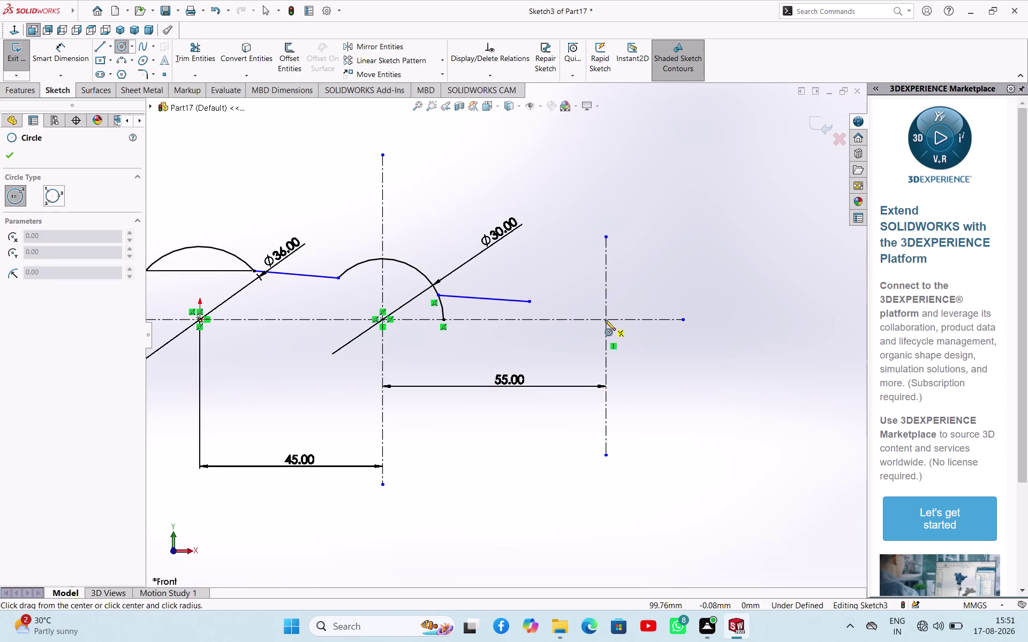
right_click(673, 354)
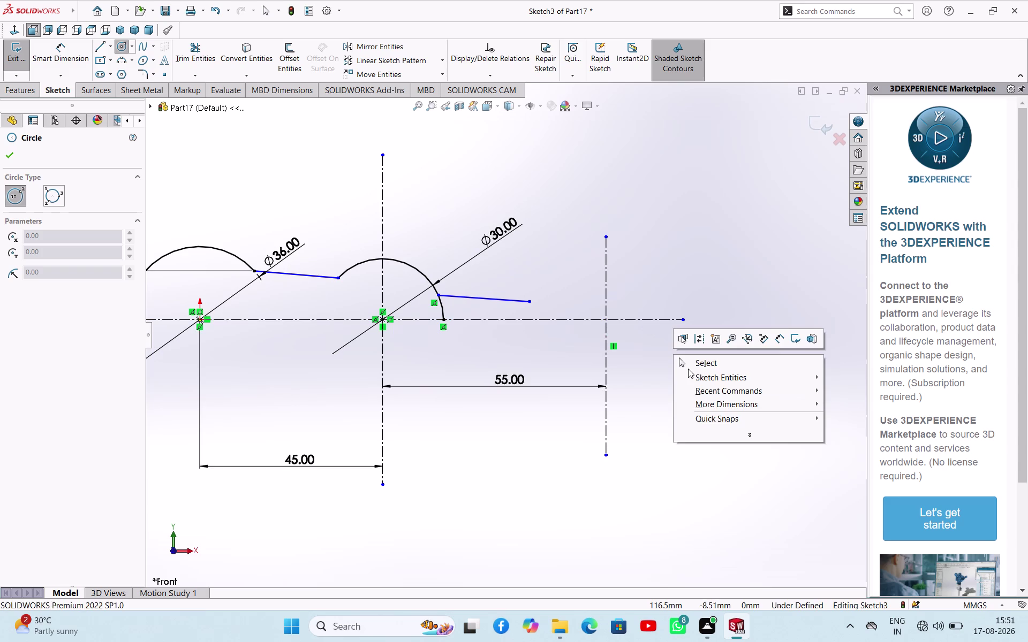
click(695, 362)
drag(680, 322, 675, 323)
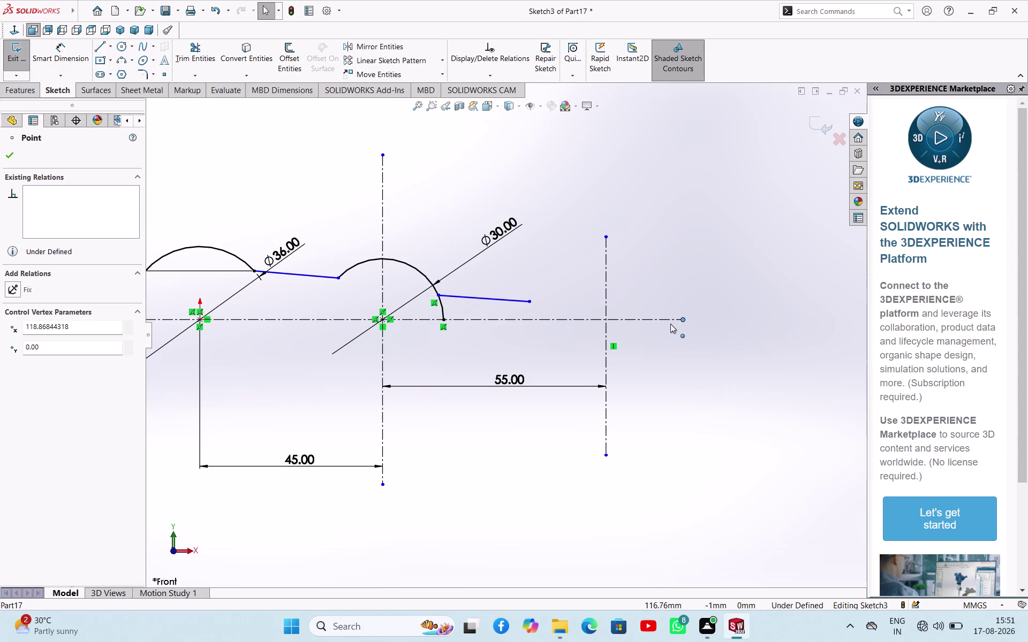
drag(675, 324, 605, 310)
click(687, 325)
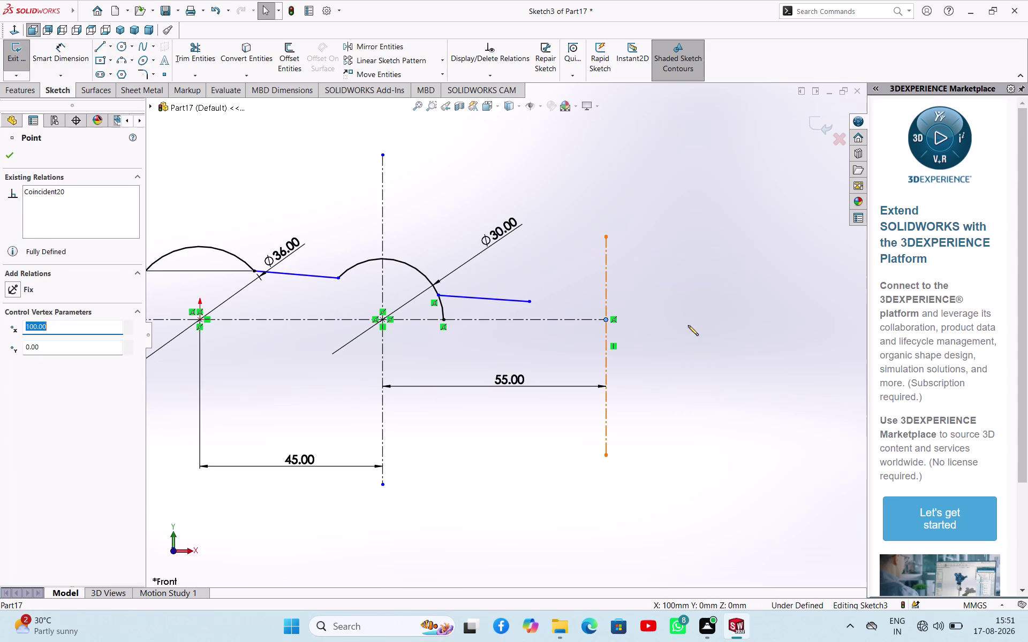
Draw a circle centred where the construction line meets the centreline.
right_drag(717, 277, 780, 305)
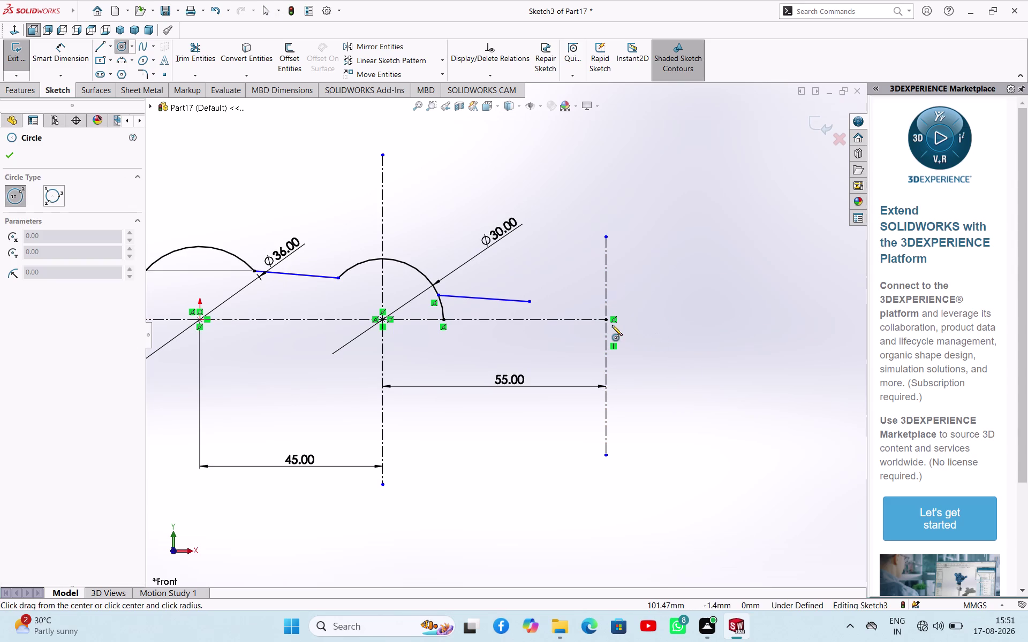
click(606, 321)
click(632, 341)
right_click(672, 237)
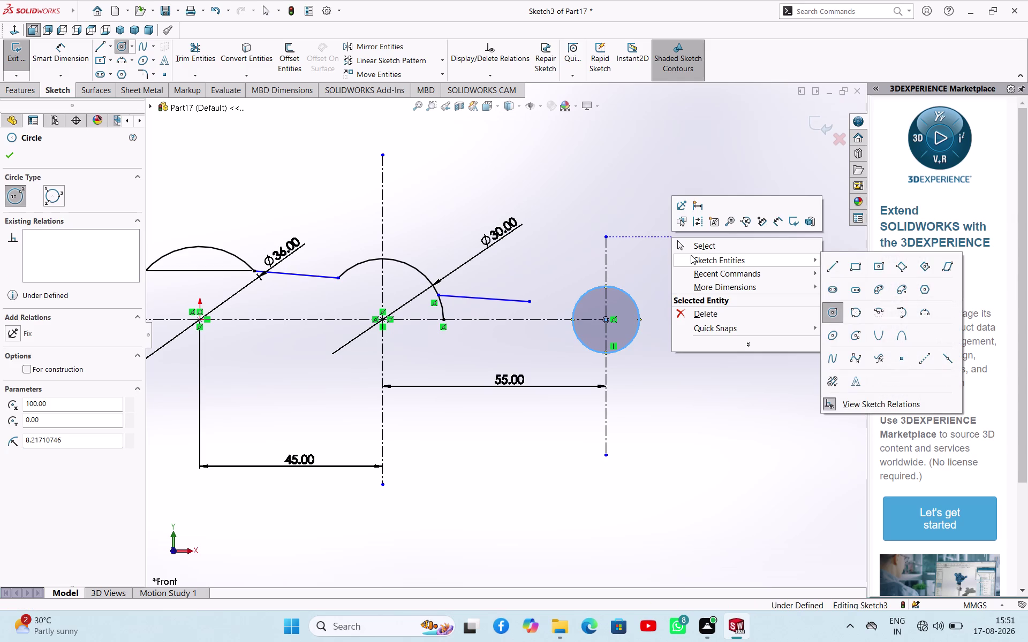
click(700, 247)
right_drag(716, 297, 743, 230)
Dimension the circle at 26 mm diameter, then select it with the sloping line's right end.
click(636, 299)
click(702, 265)
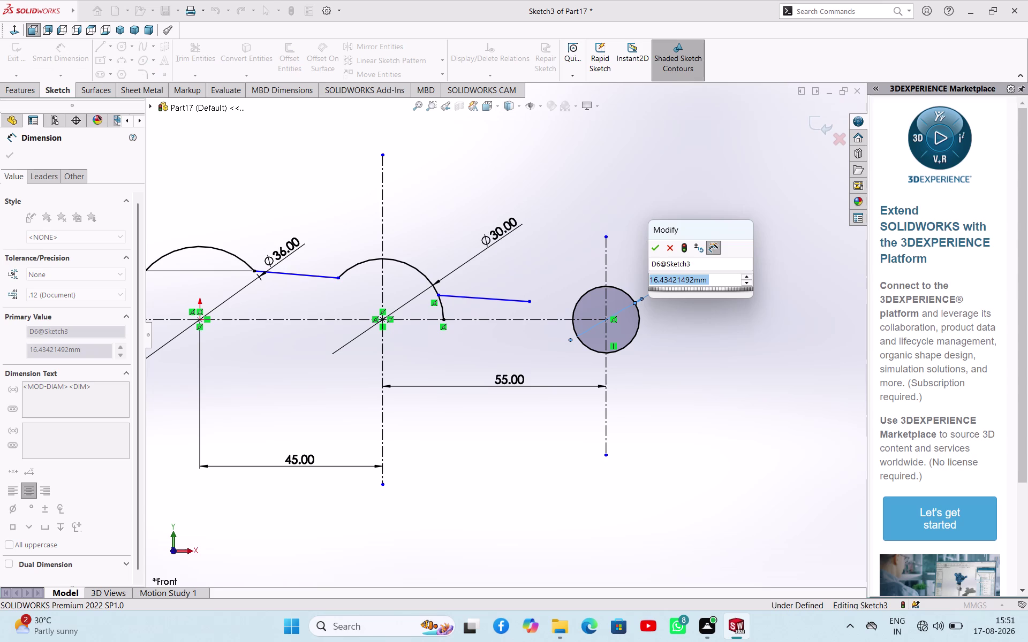
text(26)
key(Return)
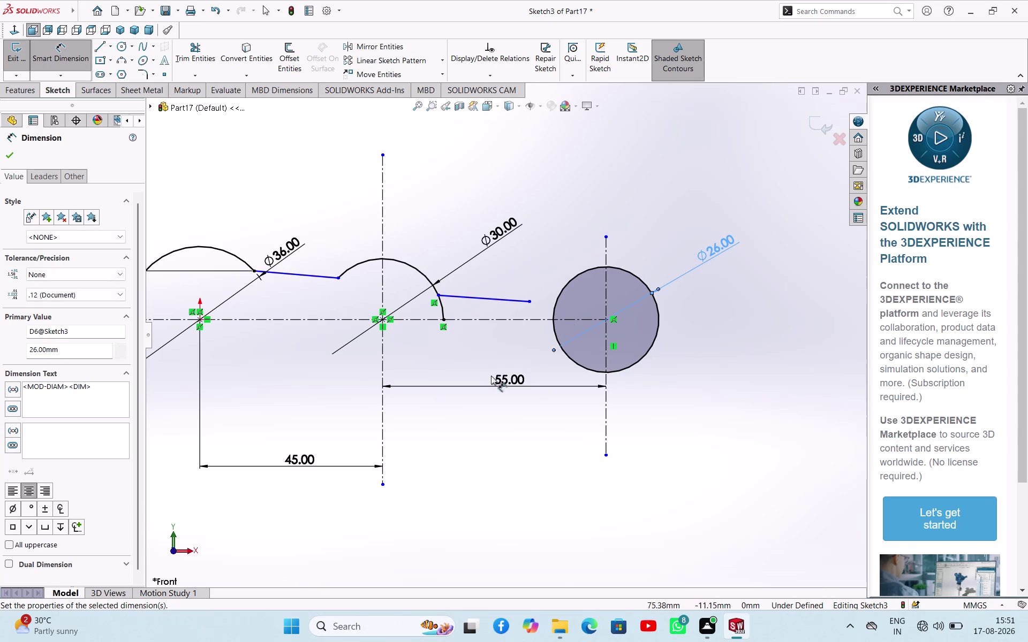
right_click(430, 474)
click(466, 507)
click(511, 443)
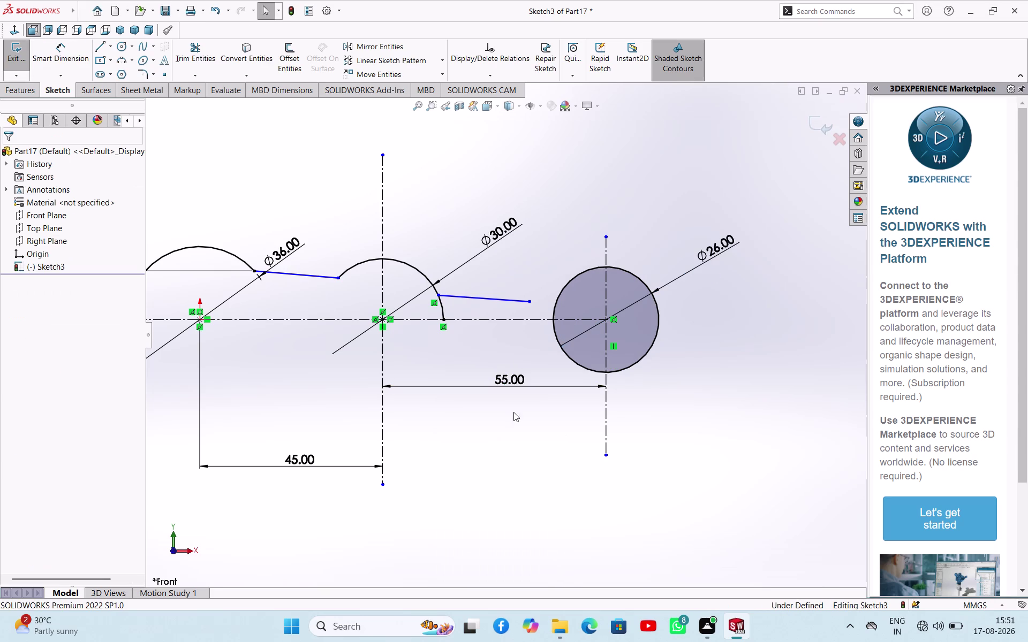
click(533, 302)
click(558, 303)
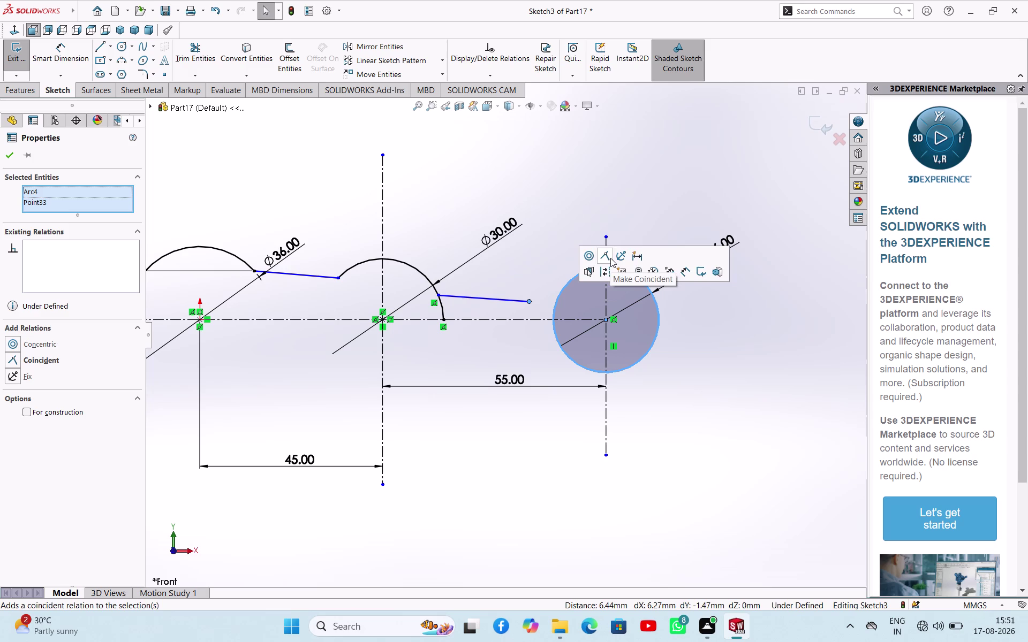
Make the sloping line's right endpoint coincident with the Ø26 circle.
click(611, 259)
click(664, 190)
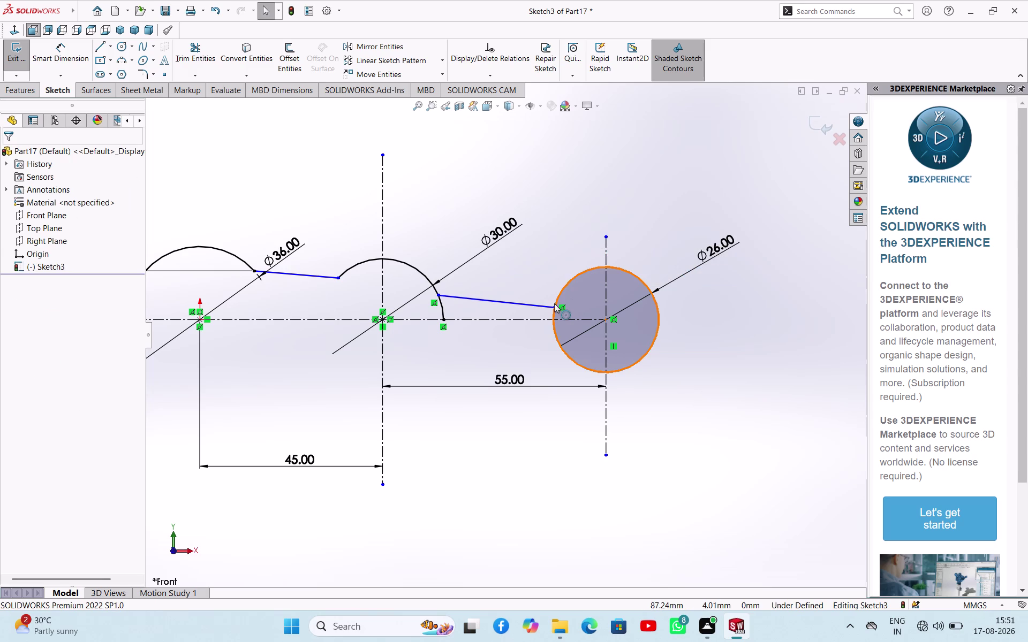
scroll(down, 3)
scroll(down, 3)
scroll(up, 3)
scroll(up, 3)
scroll(down, 3)
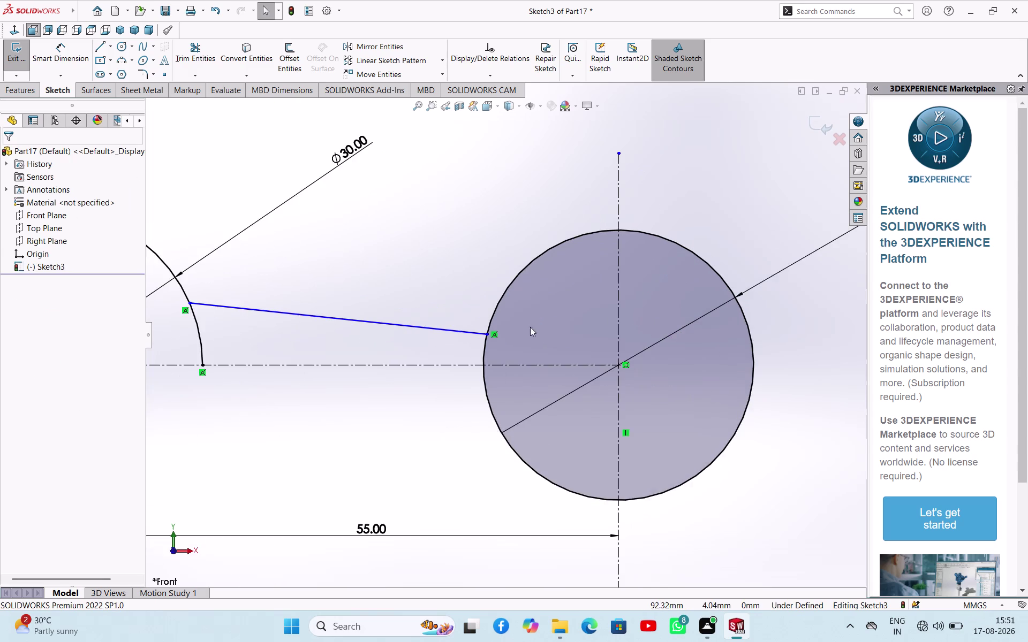
scroll(down, 3)
scroll(up, 3)
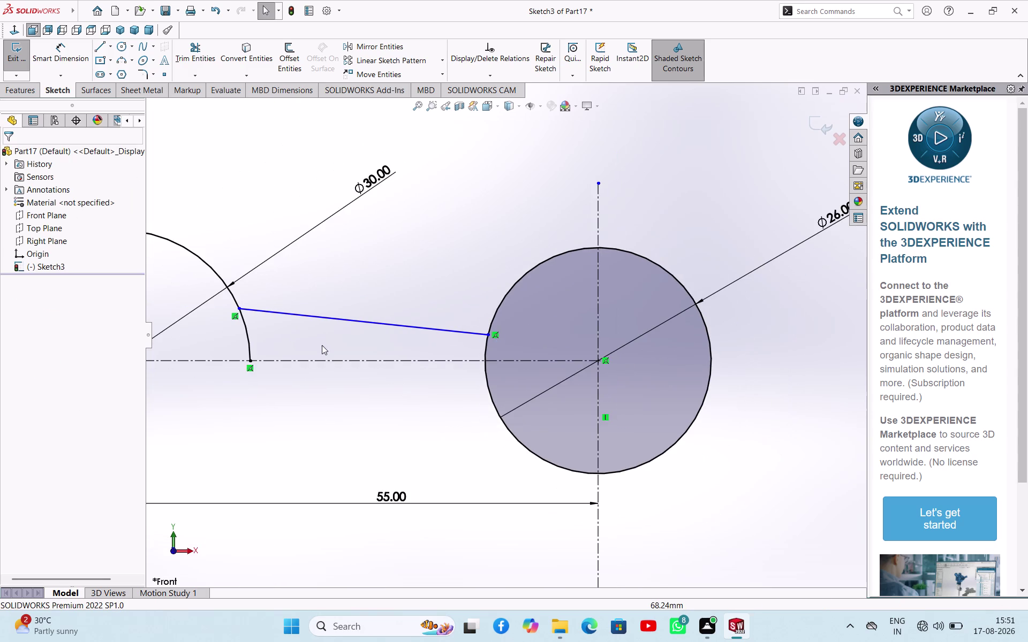
scroll(up, 3)
right_drag(399, 289, 410, 235)
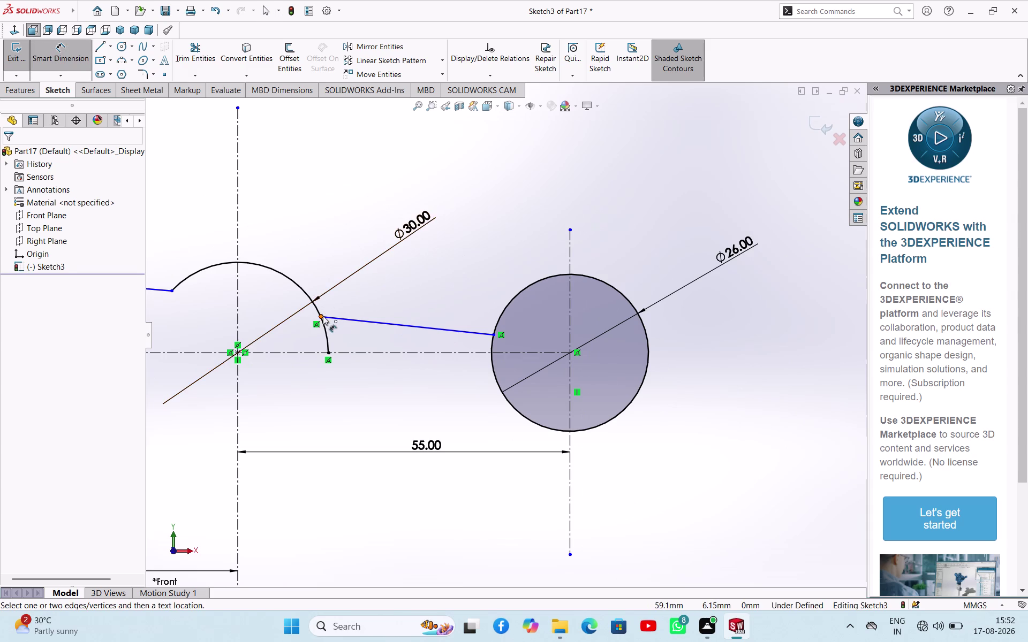
Add vertical heights of 12 mm and 8 mm to the sloping line's ends.
click(323, 316)
drag(350, 352, 352, 343)
click(405, 302)
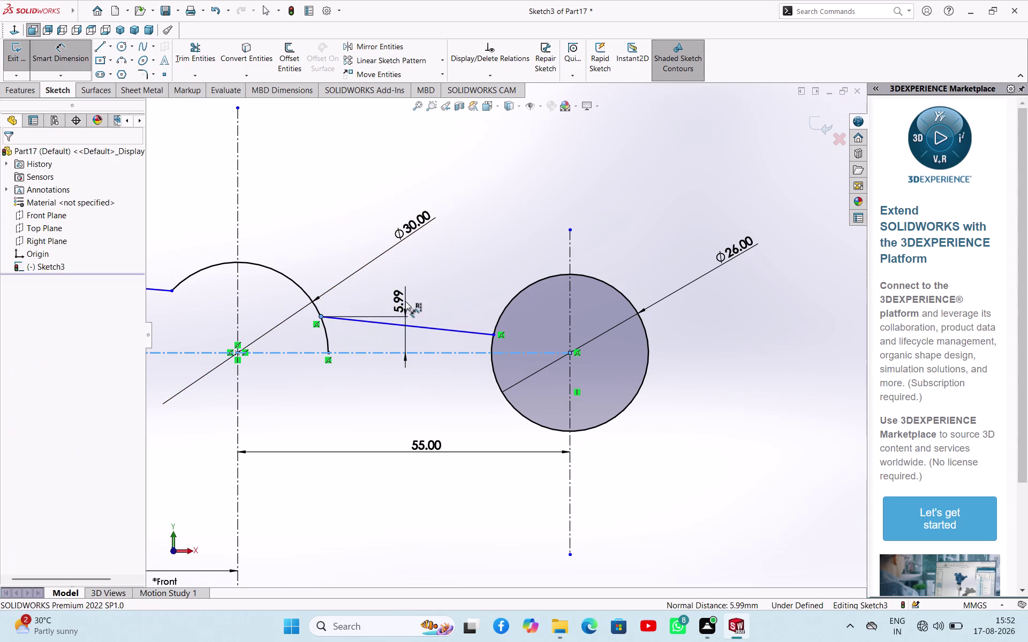
text(12)
key(Return)
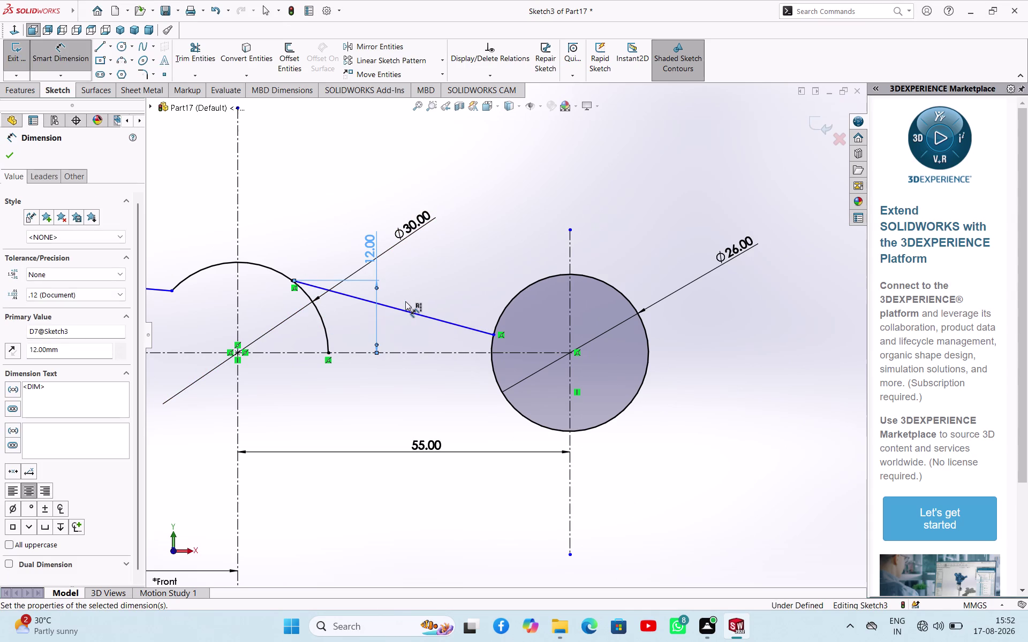
click(491, 336)
click(475, 349)
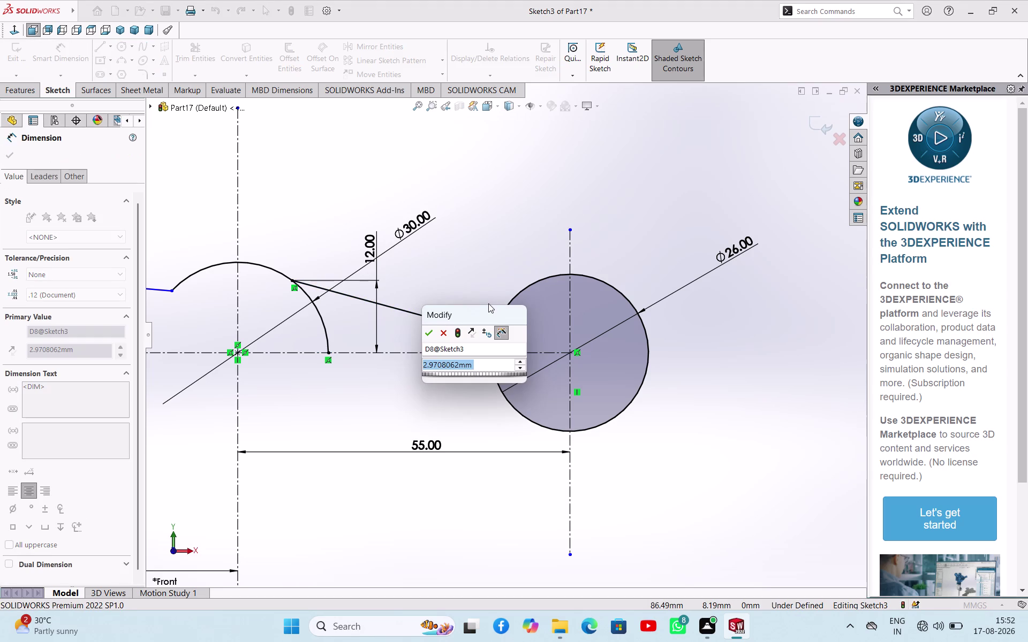
key(8)
key(Return)
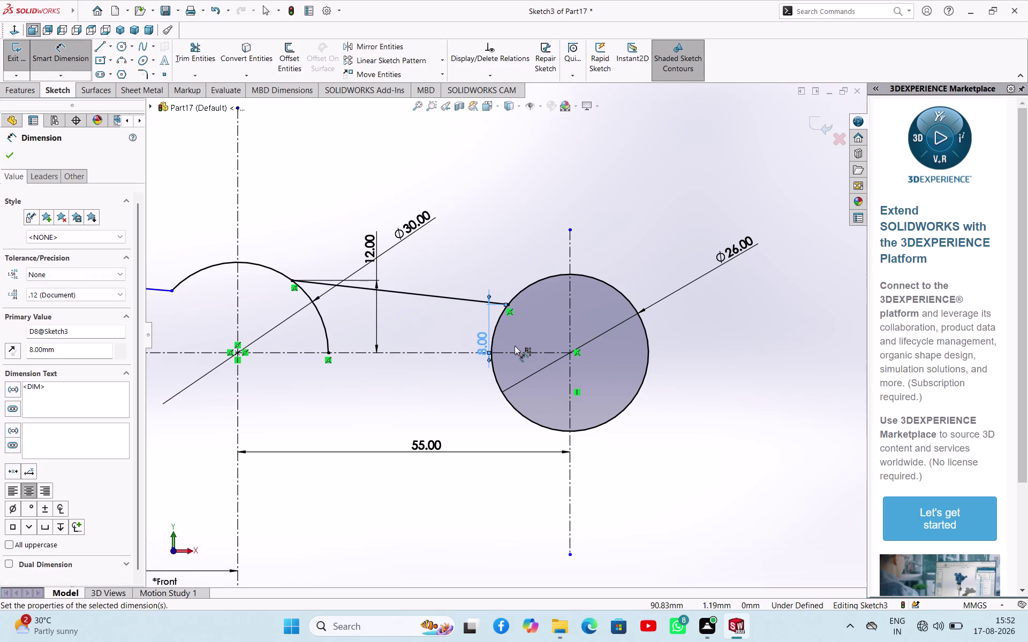
Try a height dimension on the middle arc end and discard it as over-defining.
scroll(up, 3)
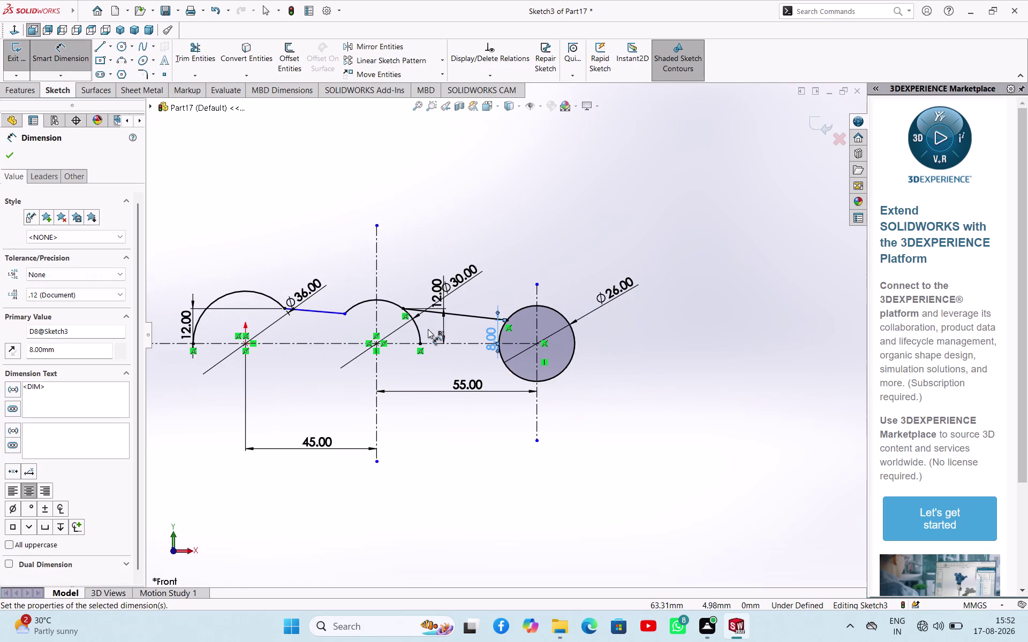
scroll(down, 3)
click(416, 311)
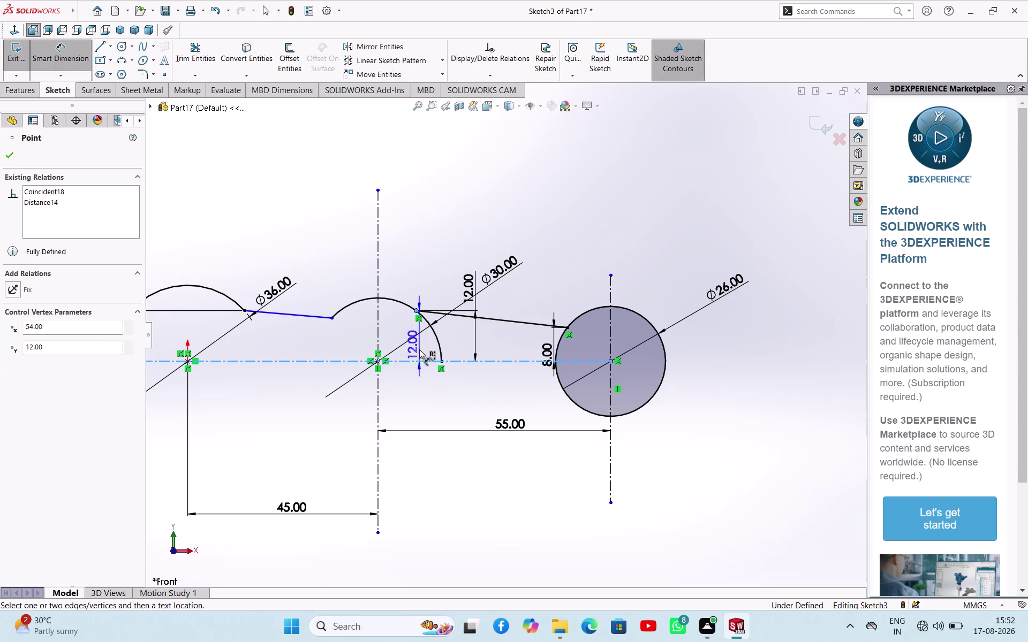
click(418, 348)
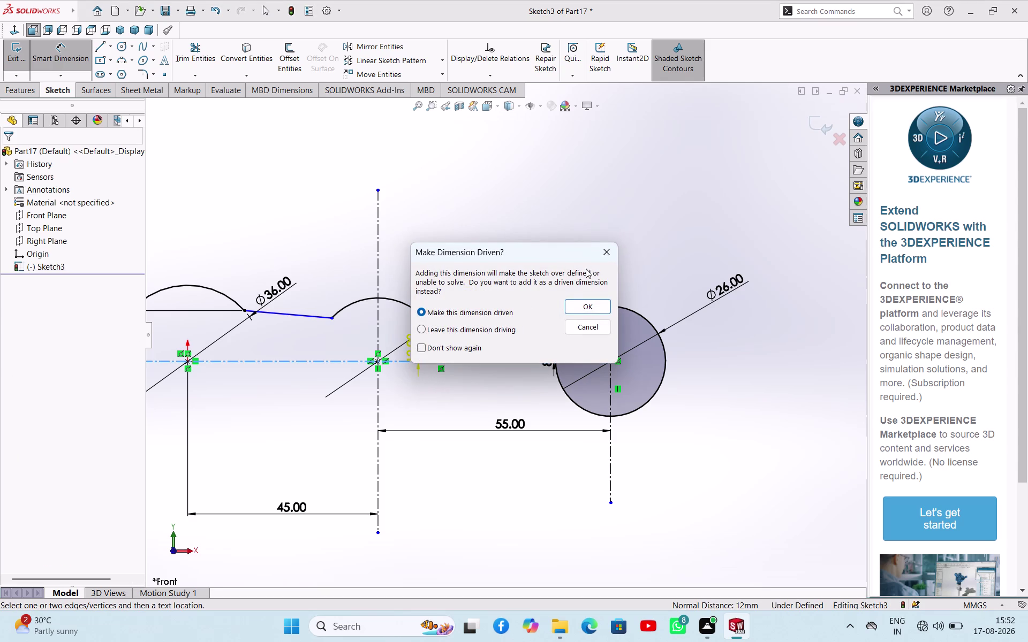
click(612, 254)
right_click(610, 214)
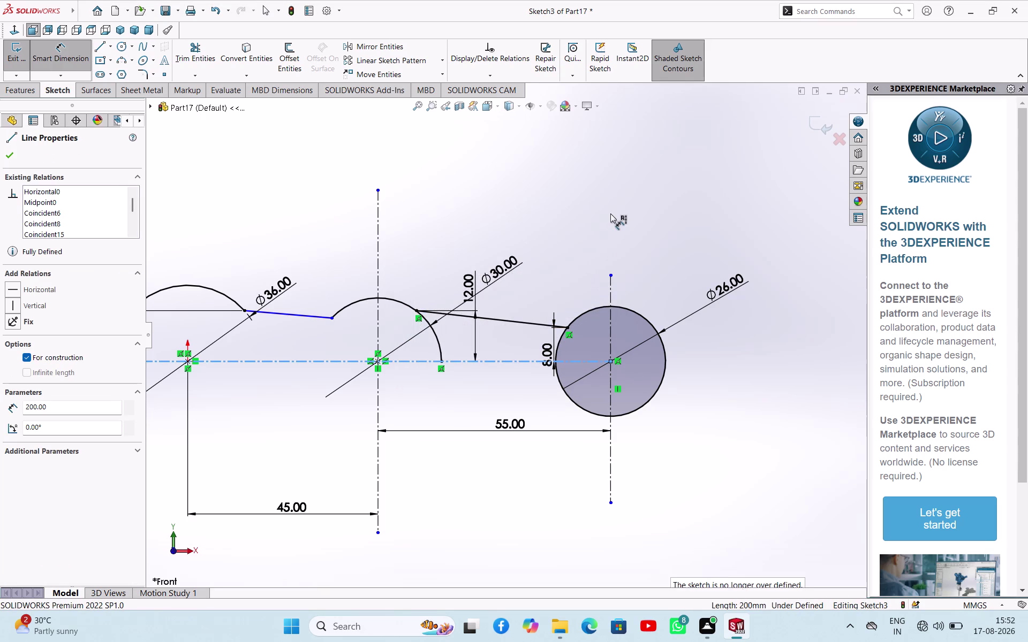
click(638, 248)
Change the right-end height to 5 mm and the left-end height to 8 mm.
double_click(550, 347)
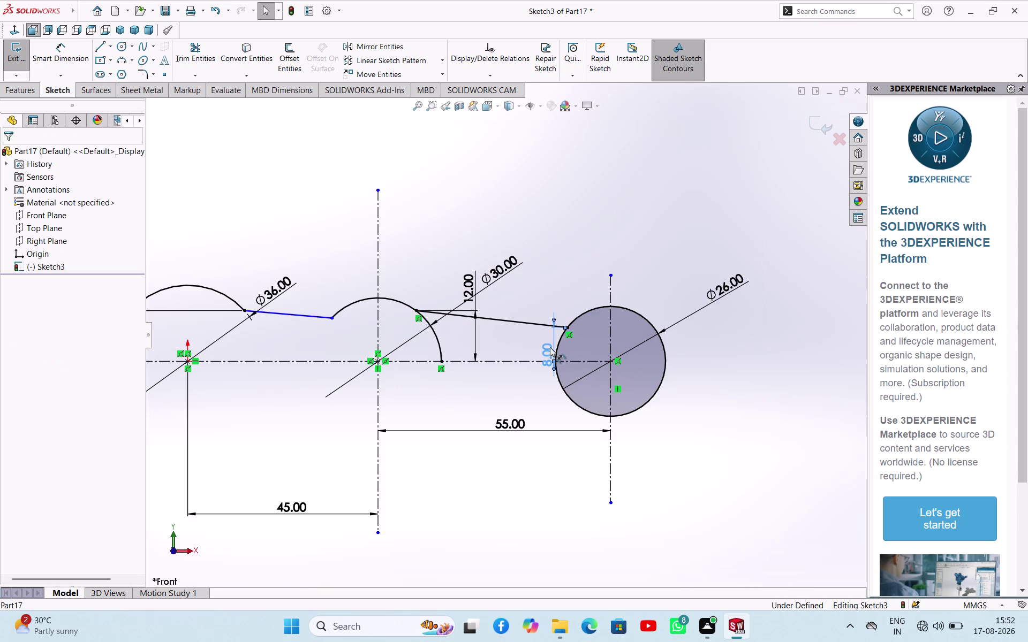
key(5)
key(Return)
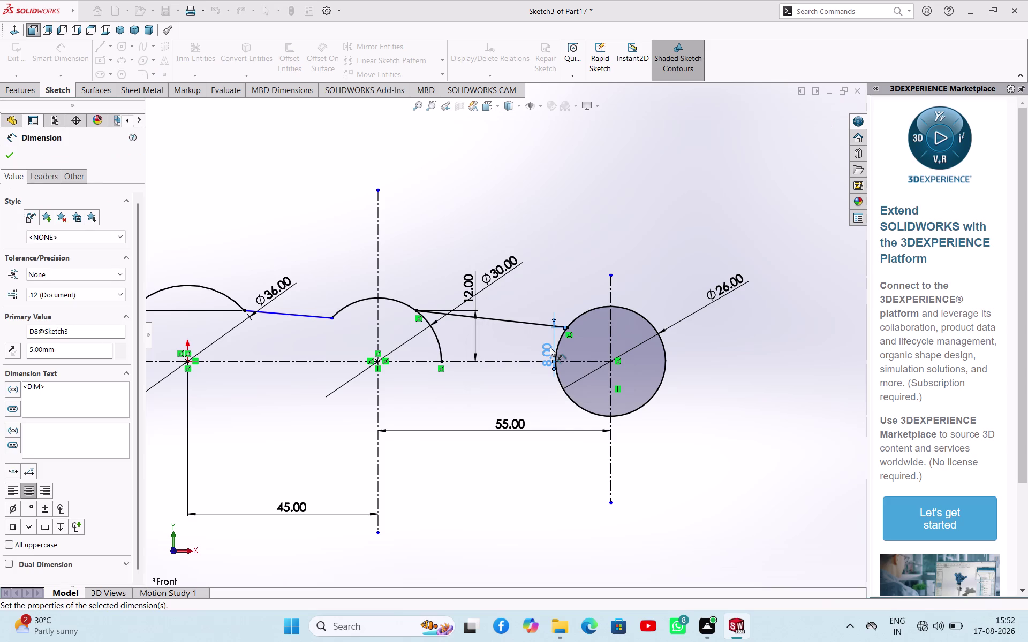
scroll(down, 3)
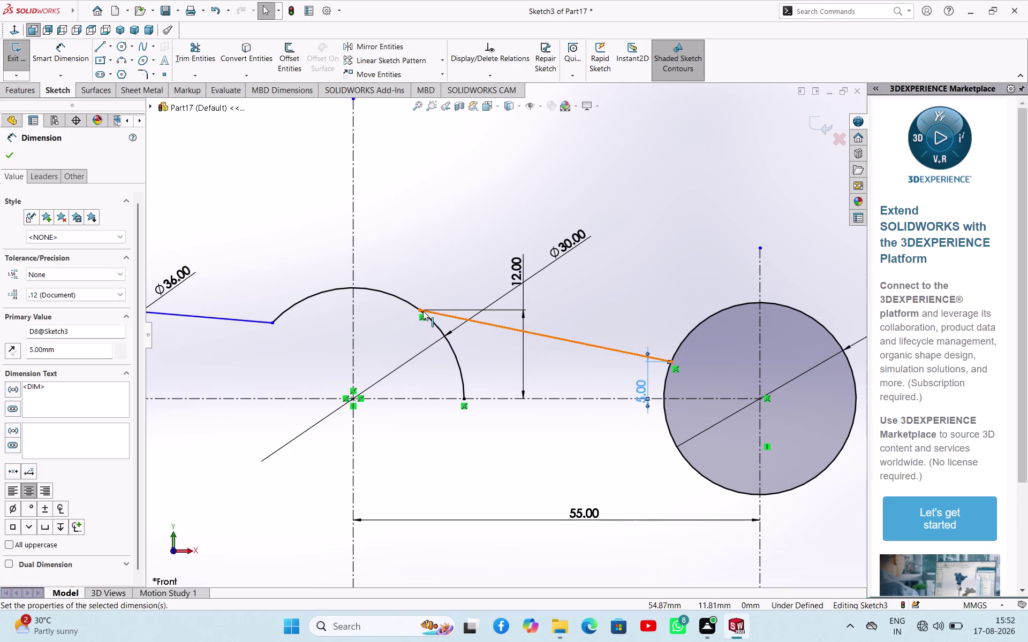
double_click(515, 271)
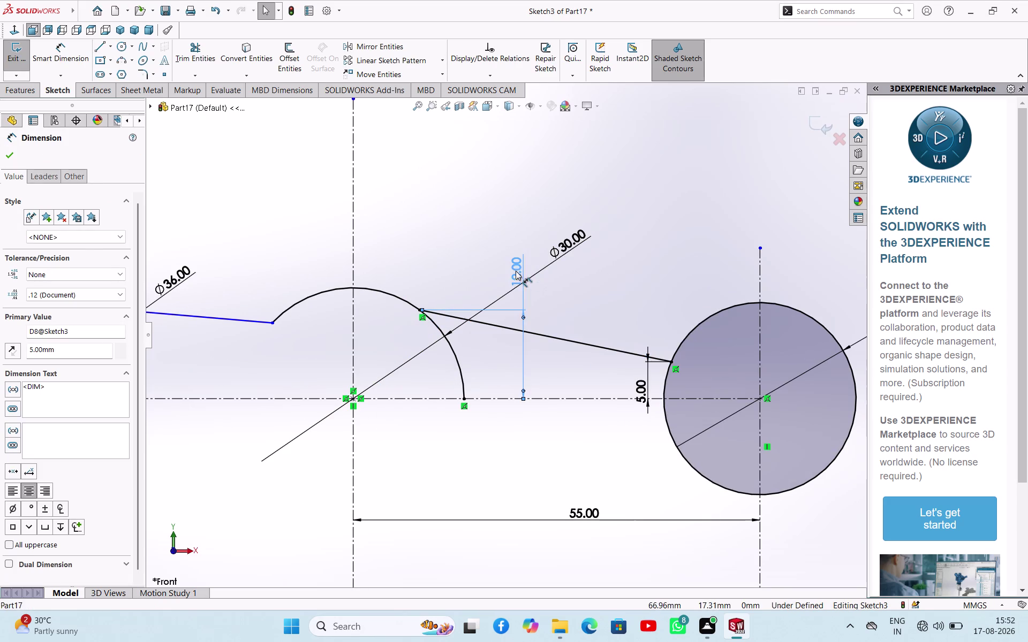
key(8)
key(Return)
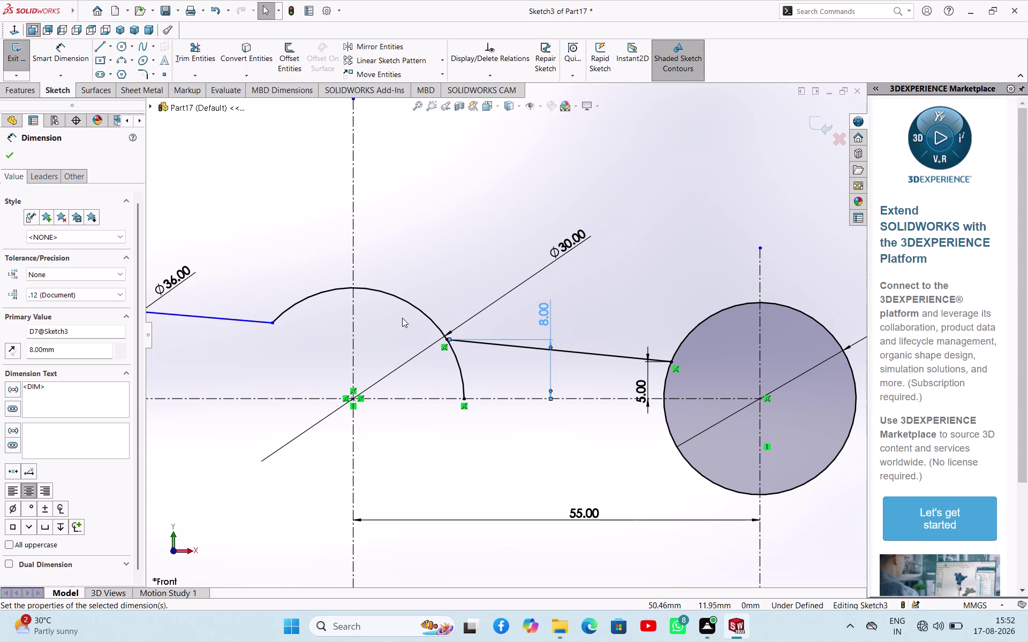
scroll(up, 3)
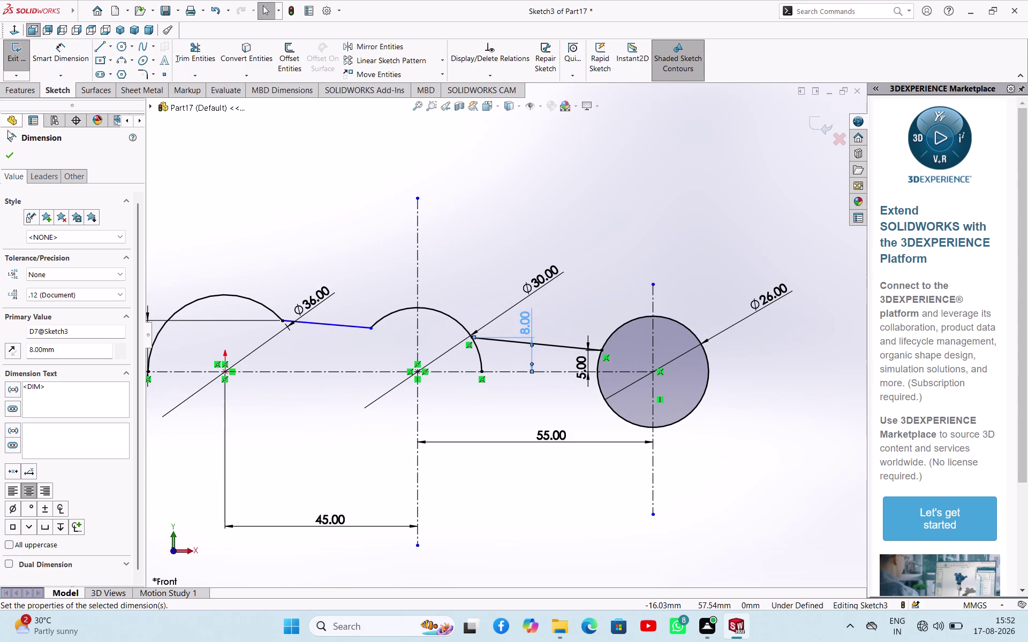
click(1, 156)
click(13, 159)
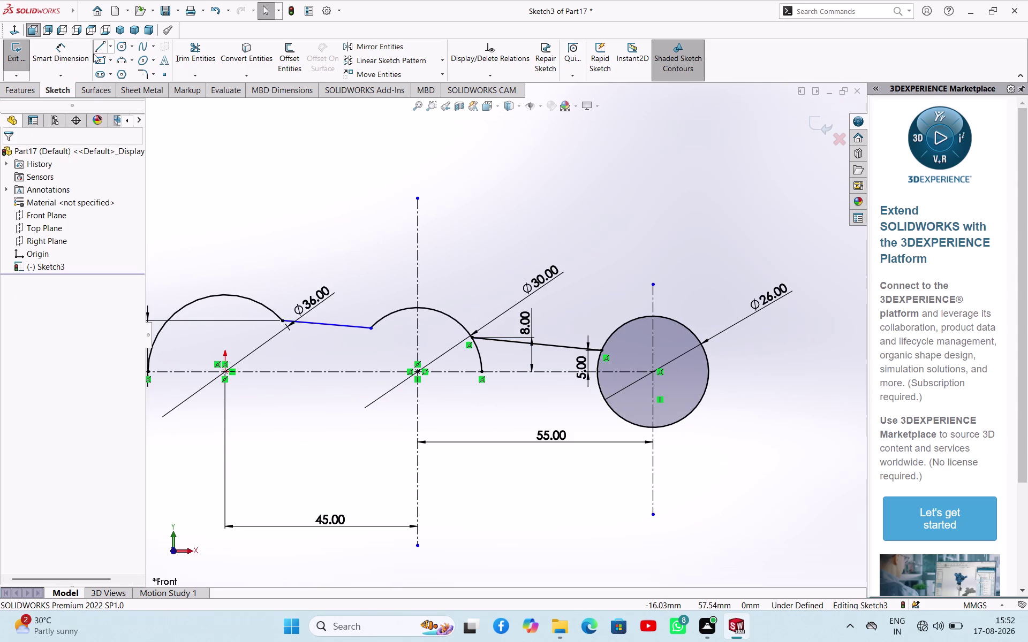
click(199, 56)
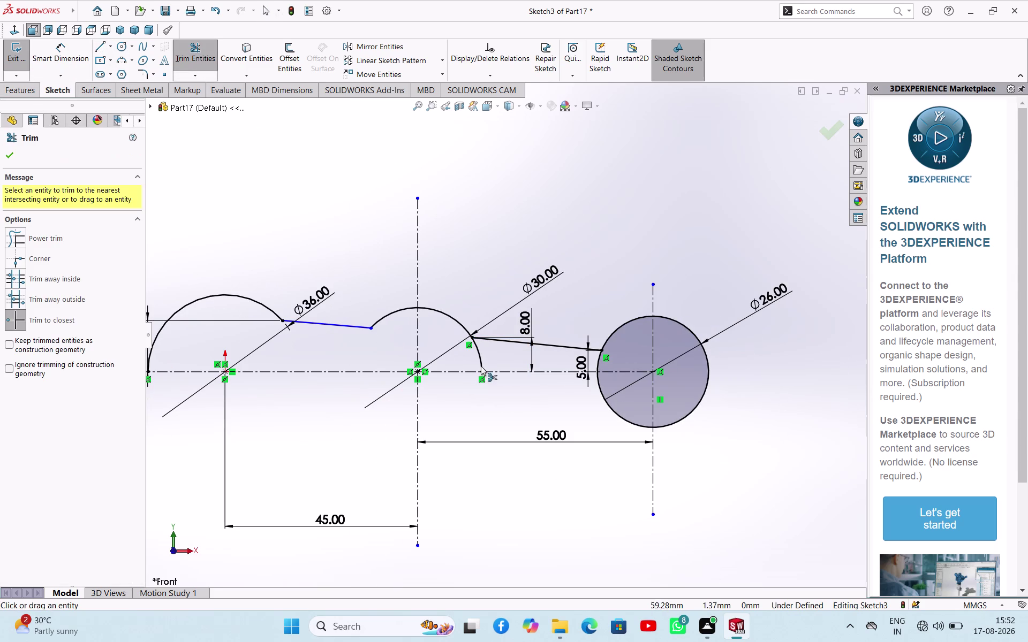
Trim two pieces of the circle and delete its vertical centreline.
click(478, 346)
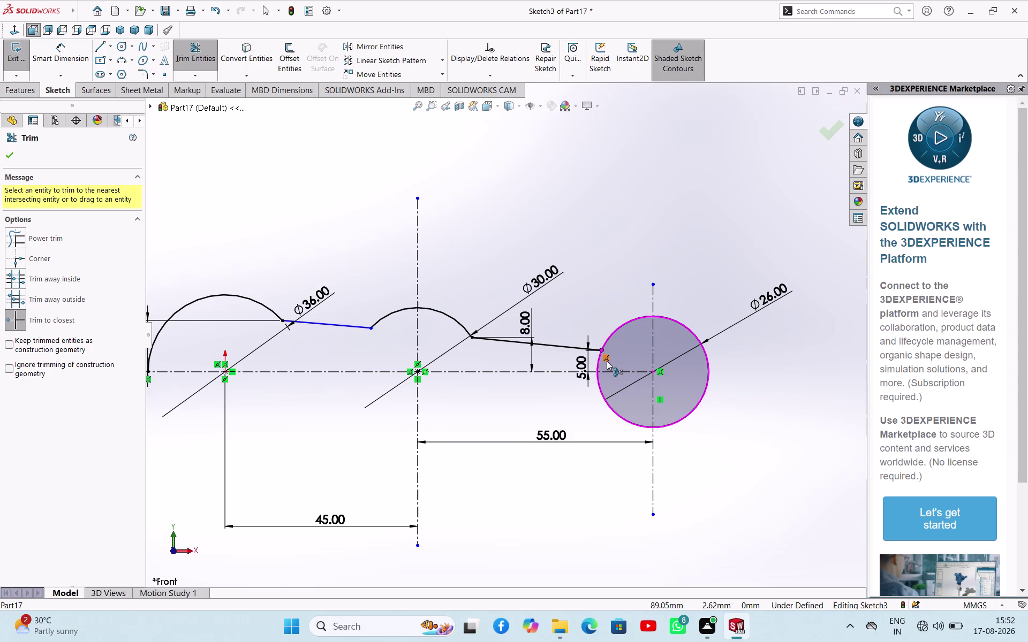
click(599, 363)
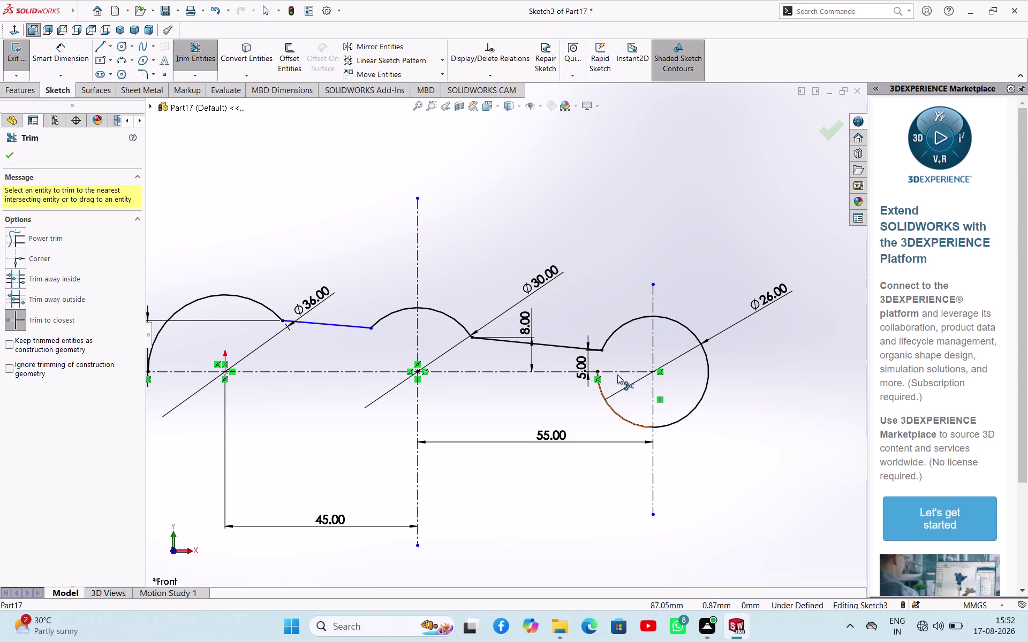
right_click(577, 174)
click(595, 212)
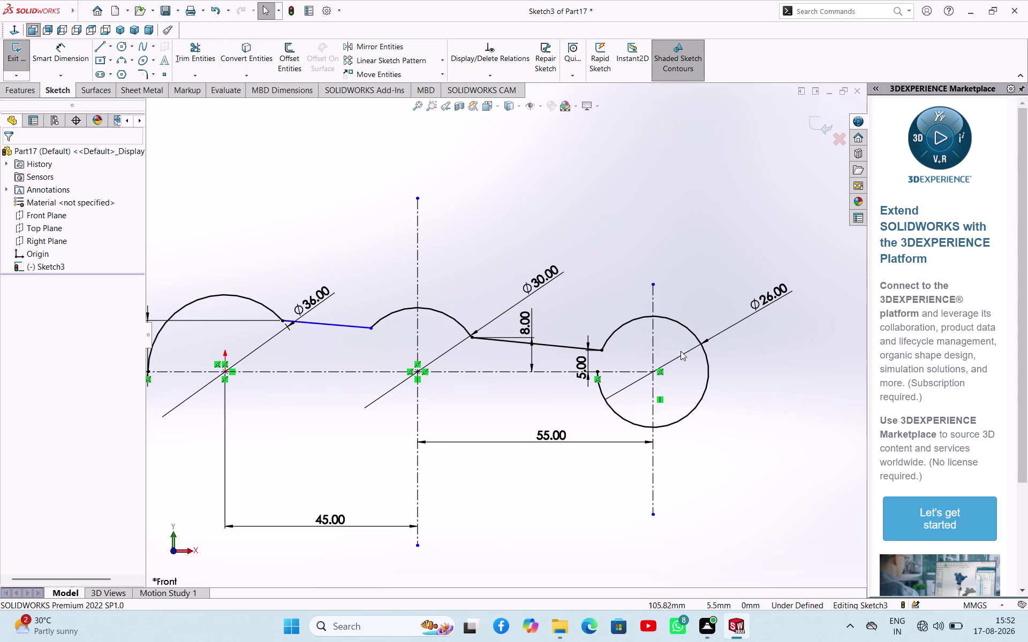
click(657, 373)
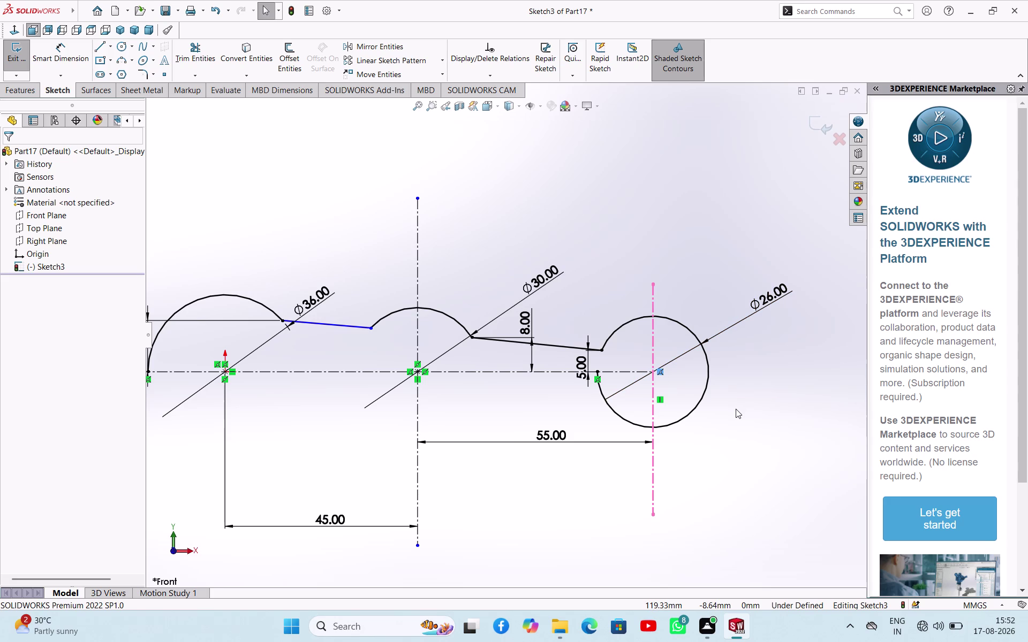
key(Delete)
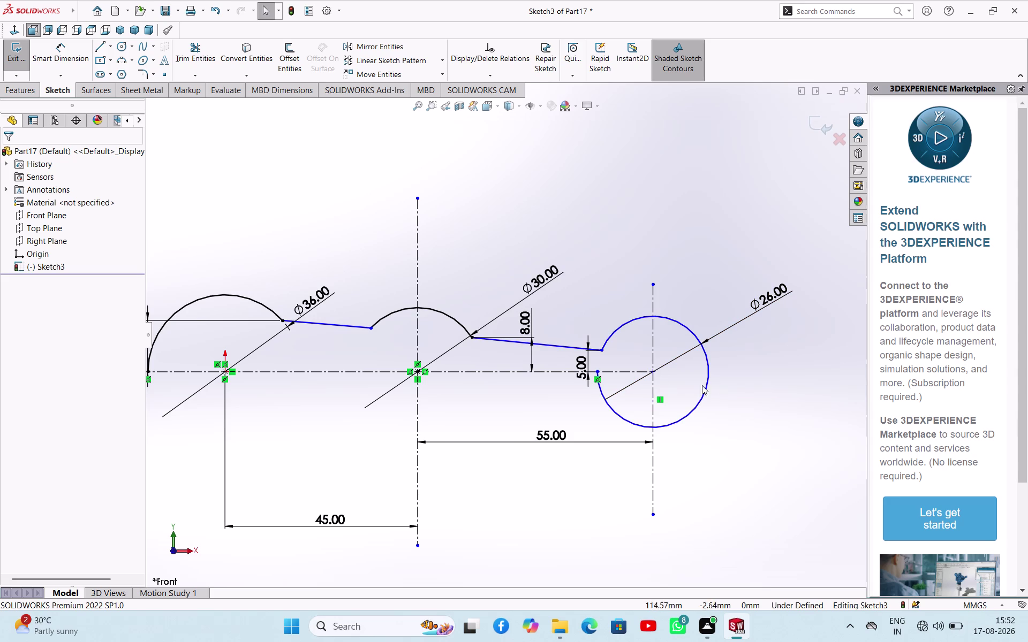
Drag the Ø26 circle's centre along and onto the vertical centreline.
drag(654, 371, 783, 380)
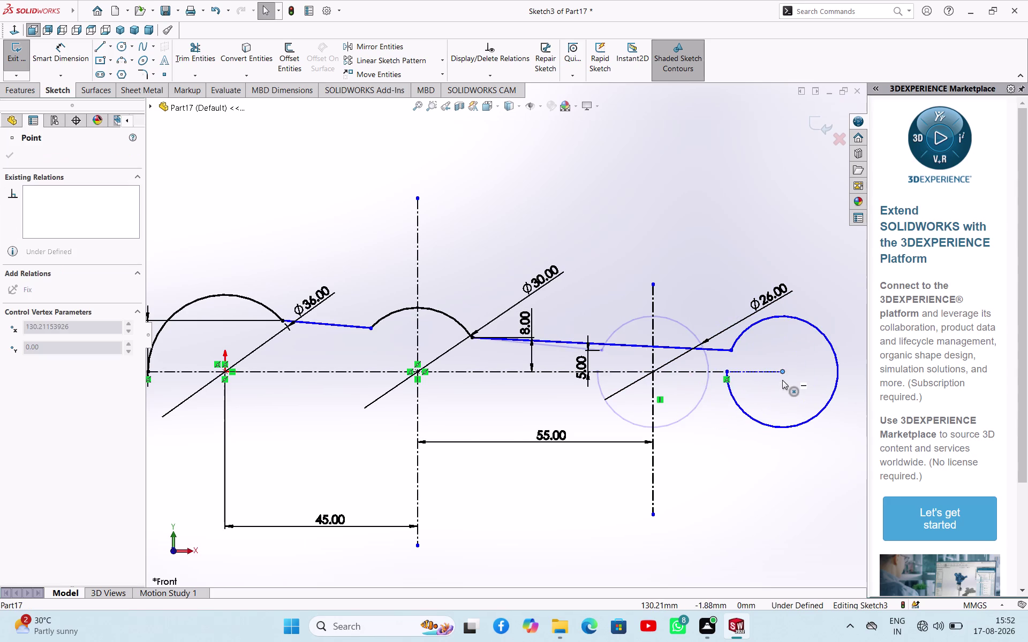
drag(783, 380, 715, 387)
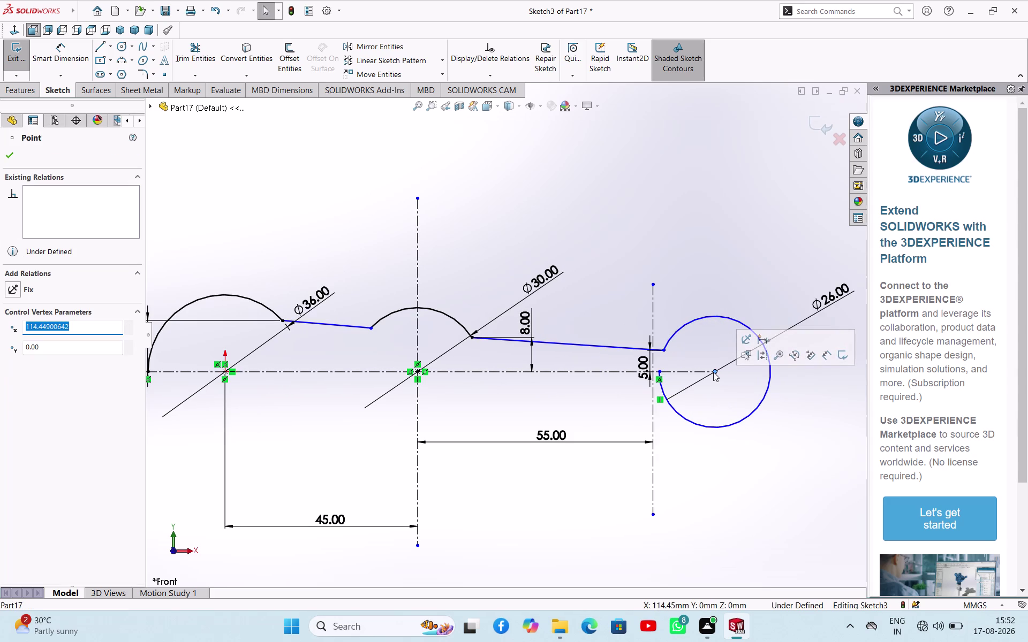
drag(714, 370, 748, 370)
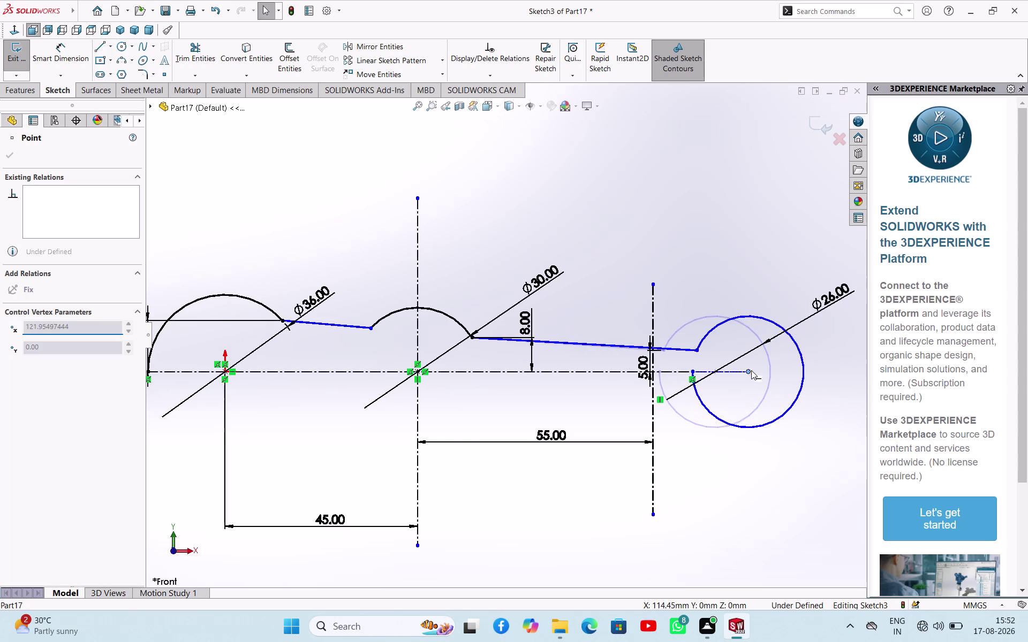
drag(748, 370, 661, 371)
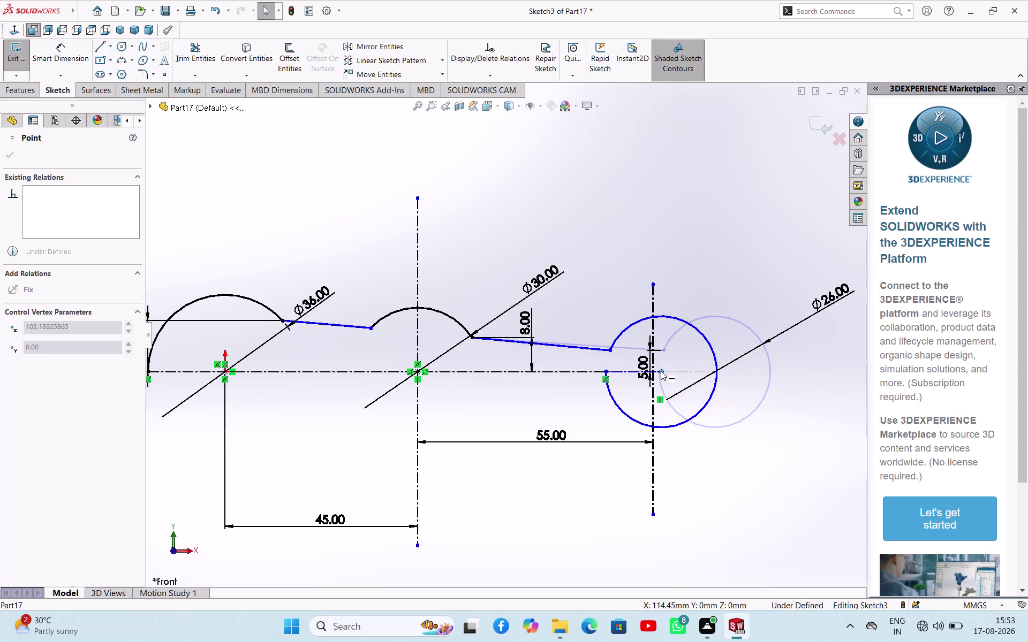
drag(661, 371, 653, 372)
click(725, 420)
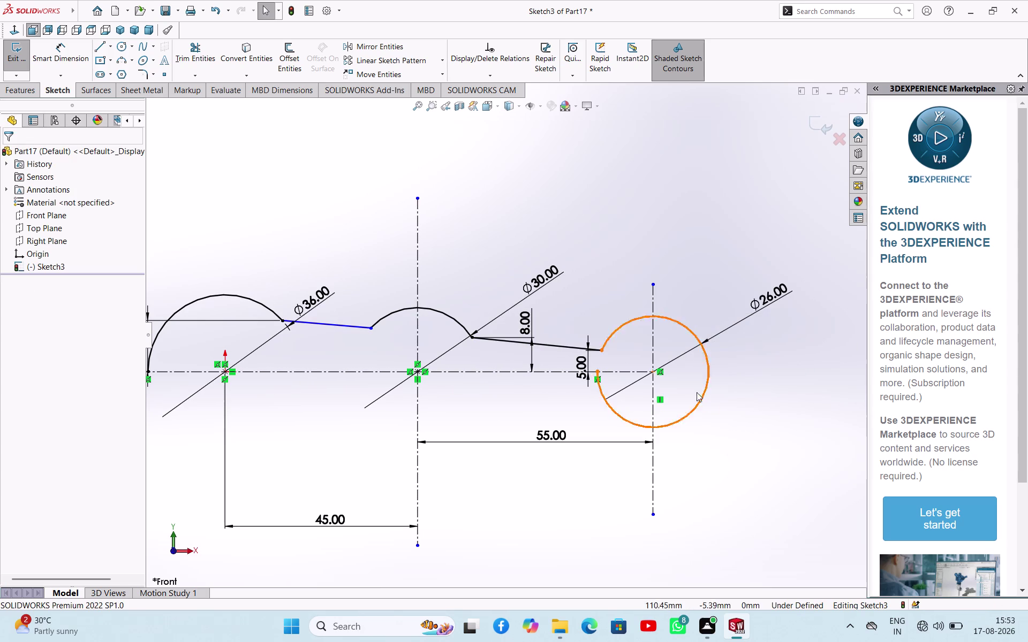
click(110, 47)
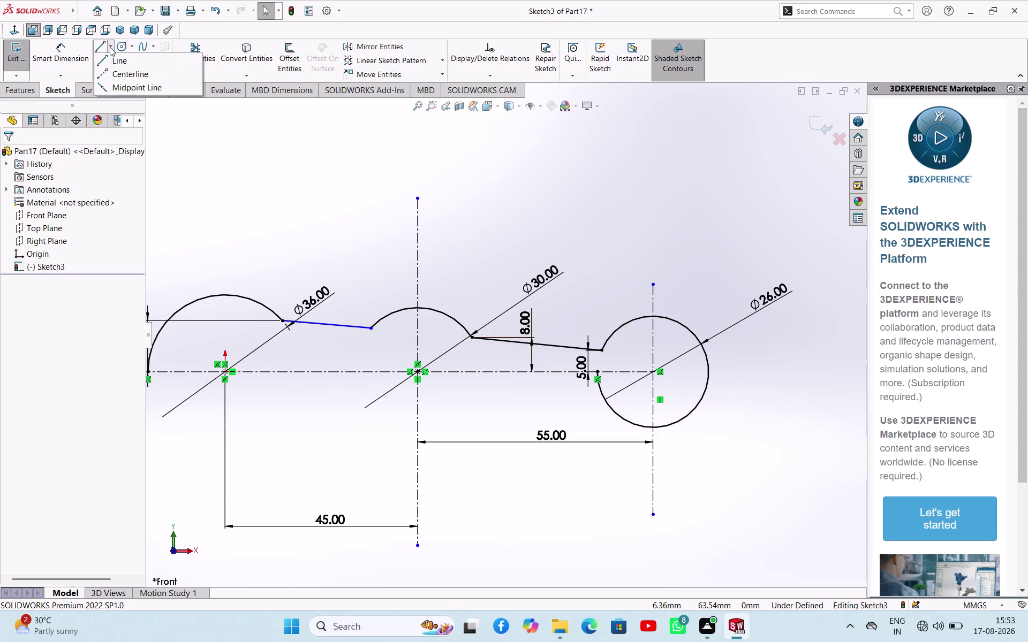
Draw a symmetric horizontal construction line from the right circle's centre past the circle.
click(114, 75)
click(20, 325)
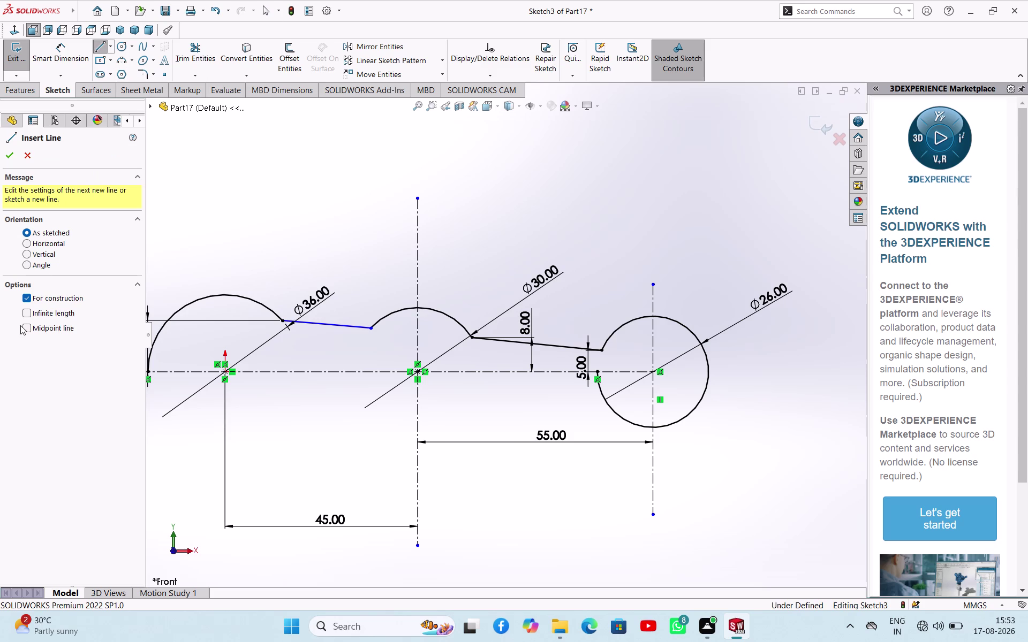
click(21, 329)
click(28, 330)
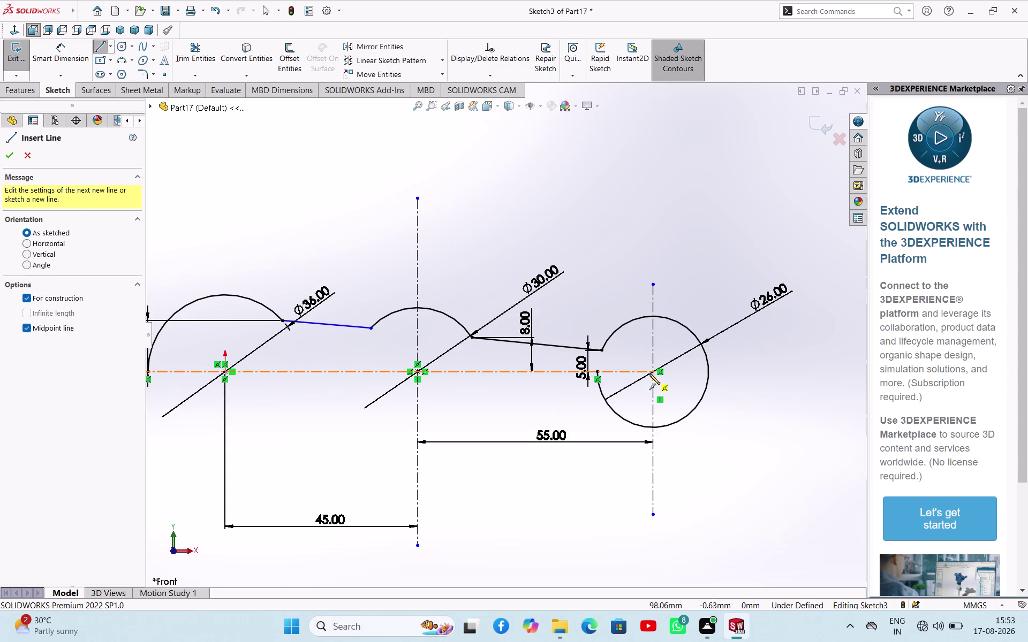
click(653, 372)
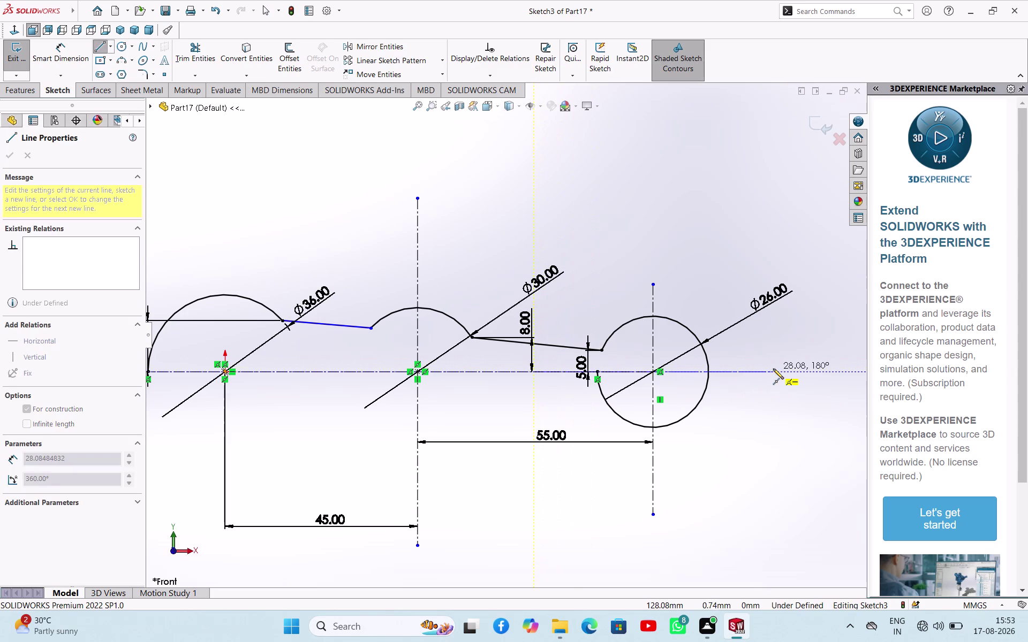
click(773, 369)
right_click(759, 403)
click(791, 412)
click(737, 434)
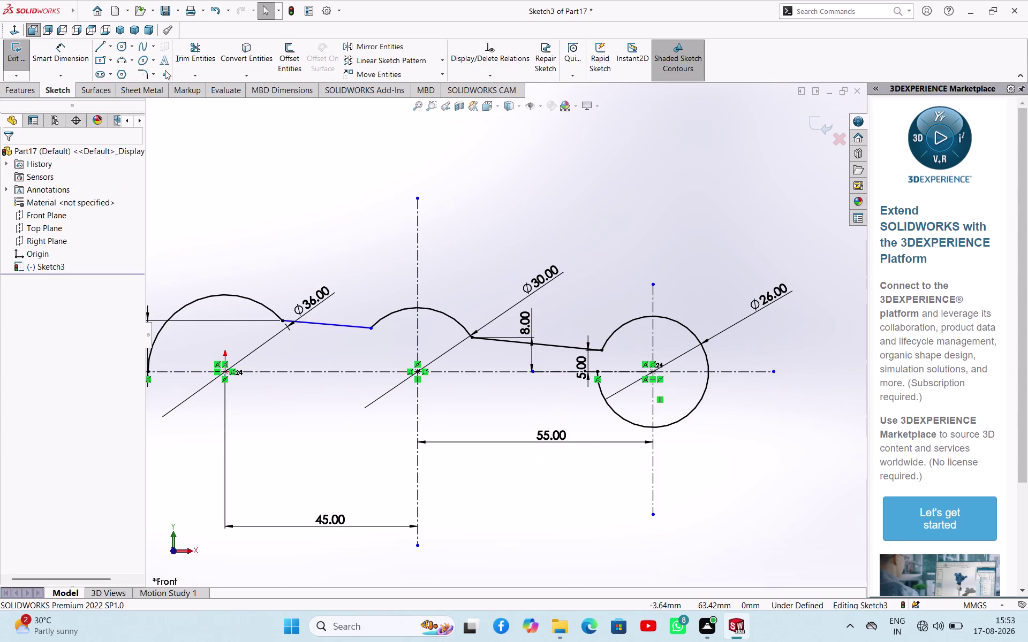
click(189, 57)
Trim away the lower arcs of the right circle.
click(601, 393)
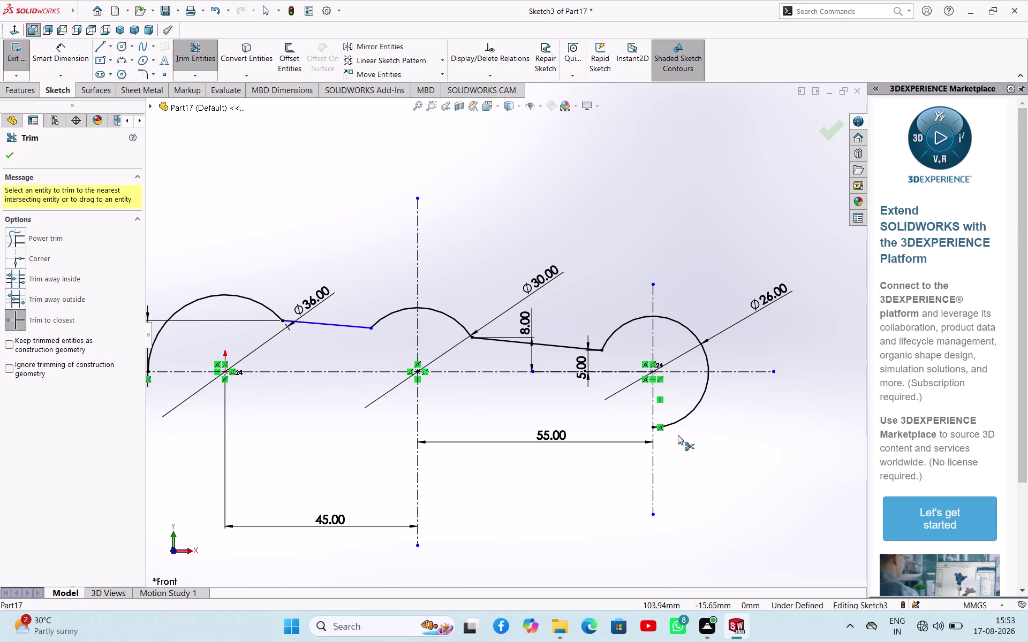
click(692, 409)
right_click(698, 428)
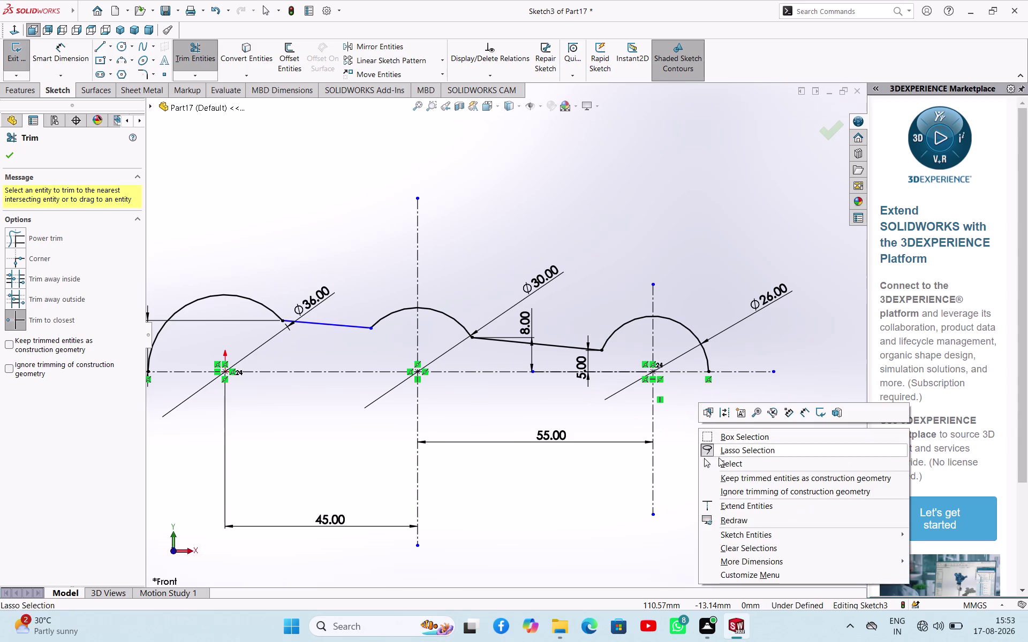
click(720, 465)
Add a 20.63 mm horizontal length dimension to the sloped line, fully defining the sketch.
click(712, 444)
right_drag(294, 233, 311, 155)
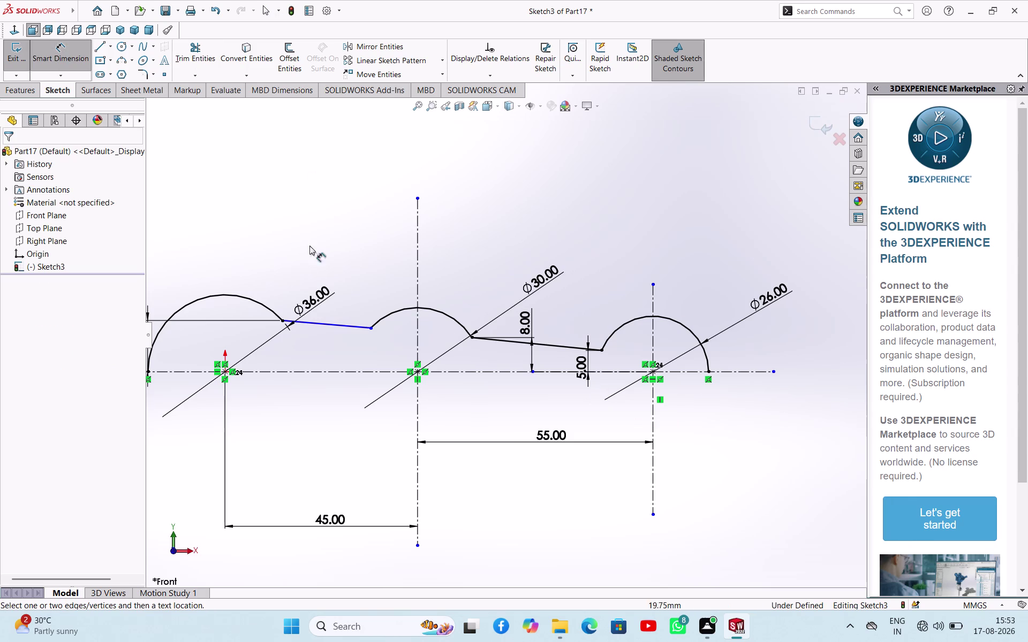
click(349, 325)
click(323, 227)
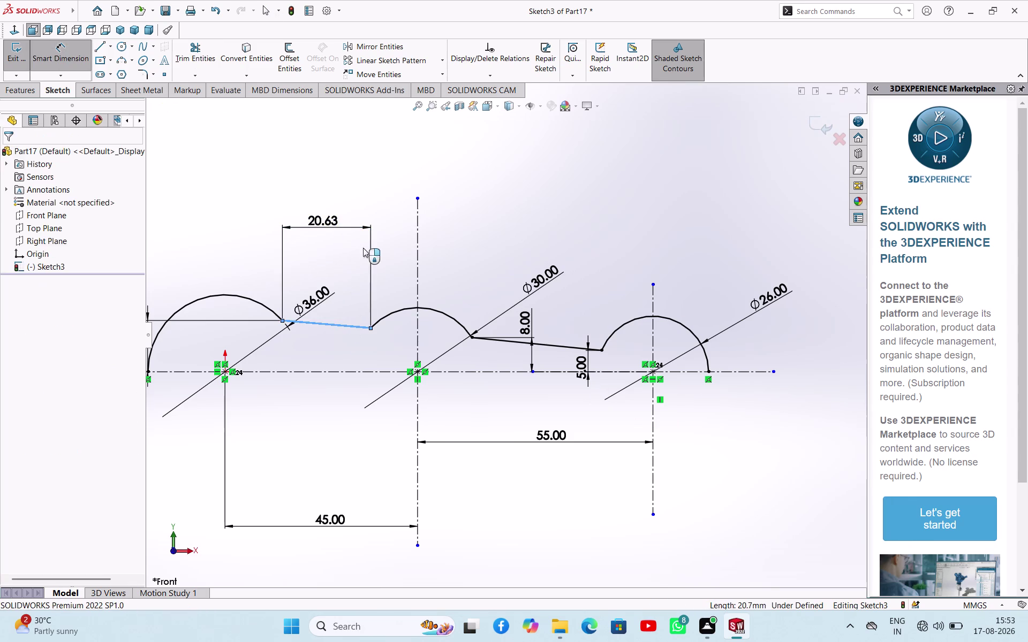
click(282, 207)
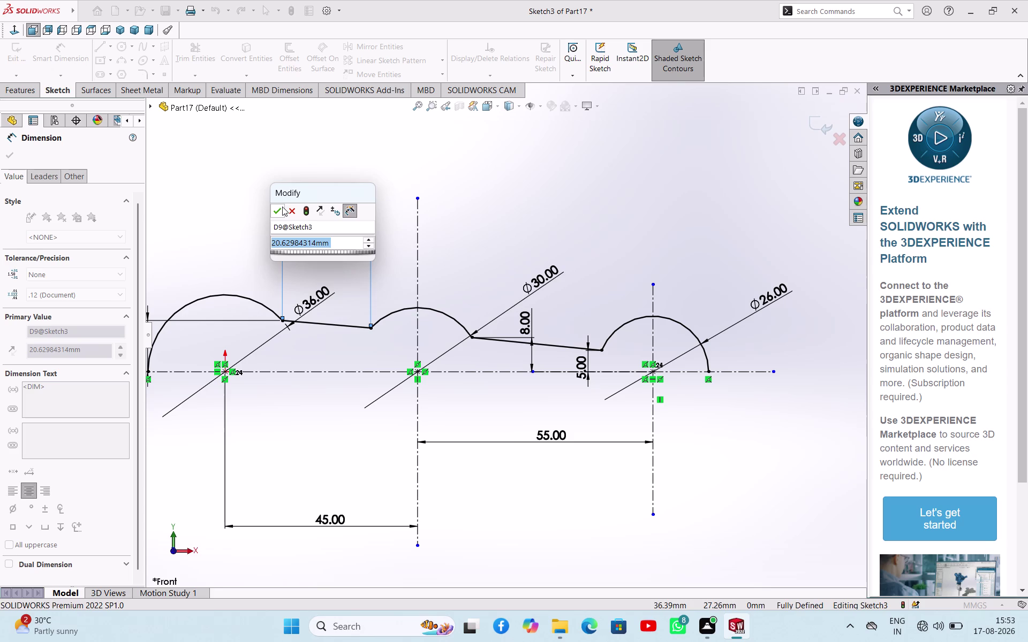
click(507, 192)
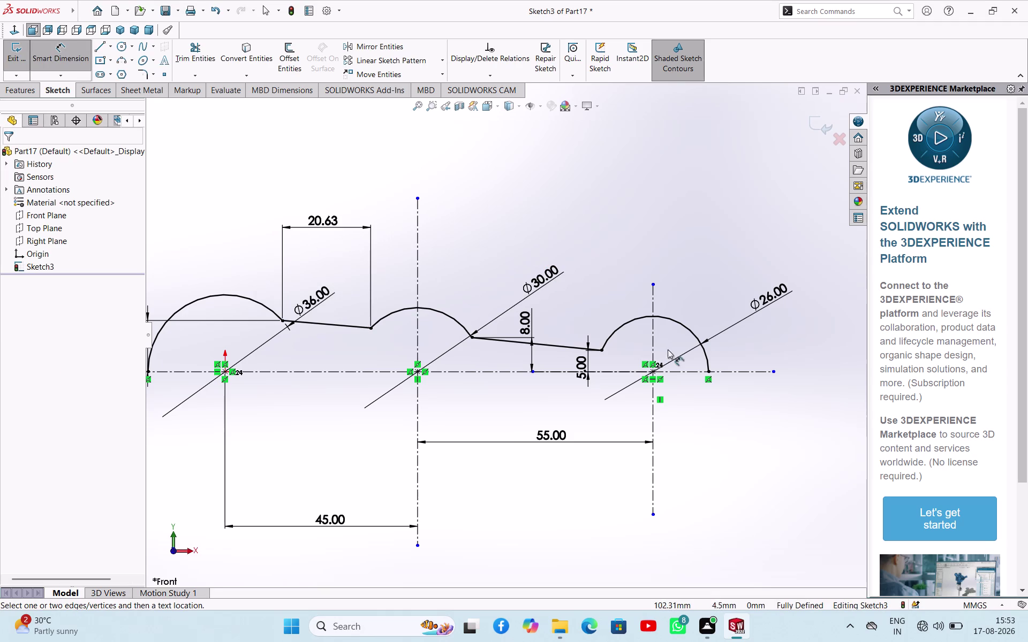
scroll(up, 3)
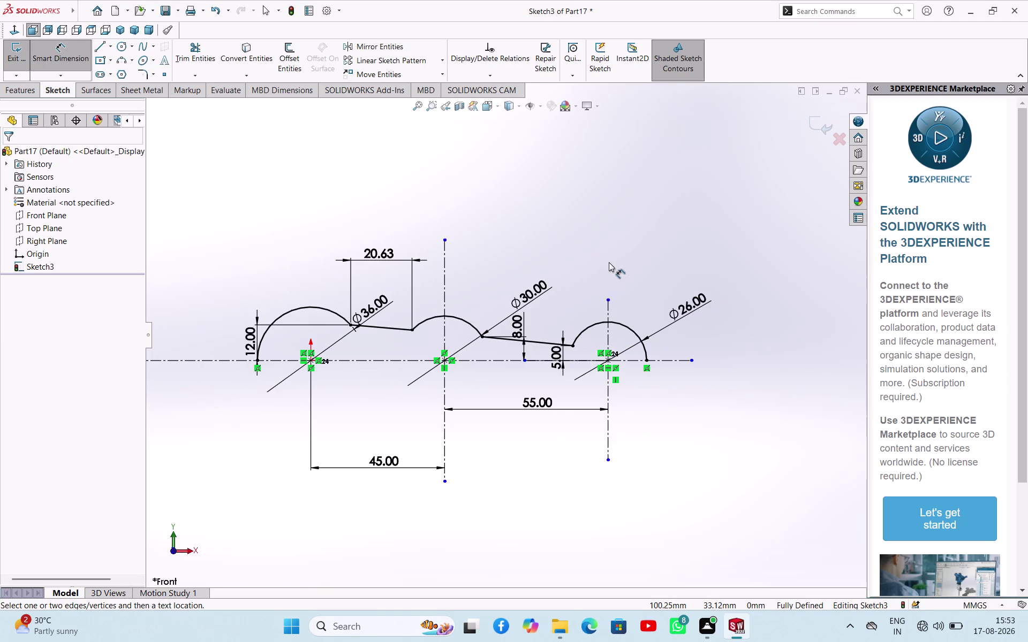
scroll(down, 3)
scroll(up, 3)
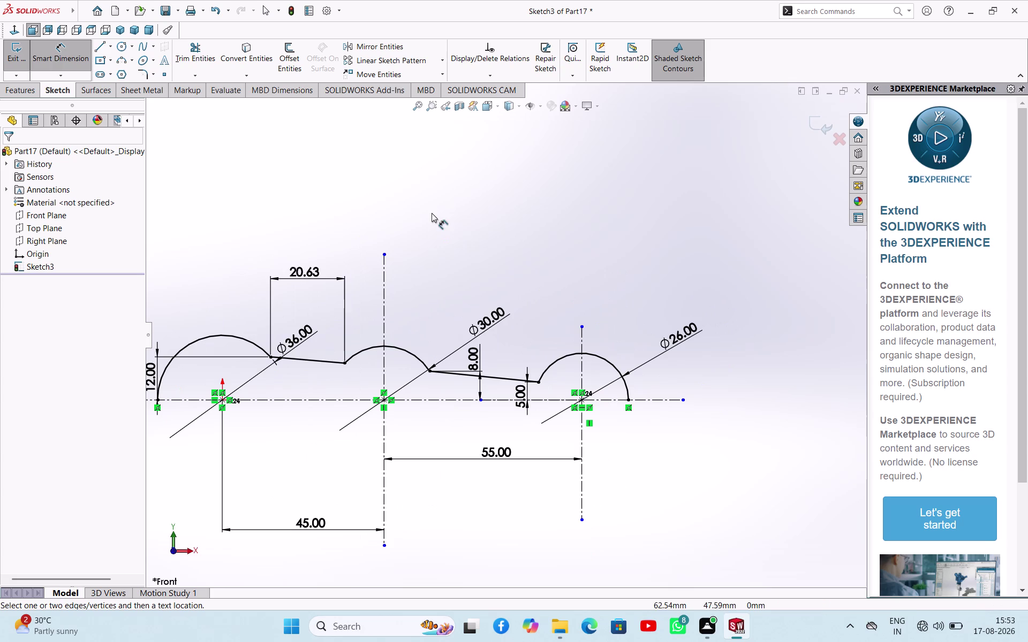
Select the horizontal construction line, clear the selection, and exit Sketch3.
click(647, 399)
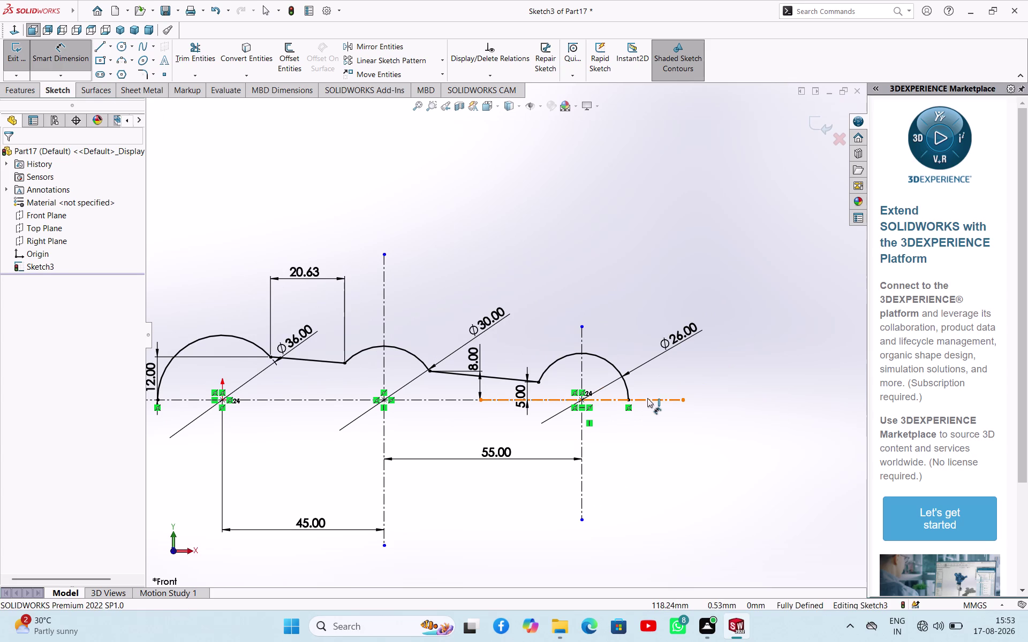
key(Escape)
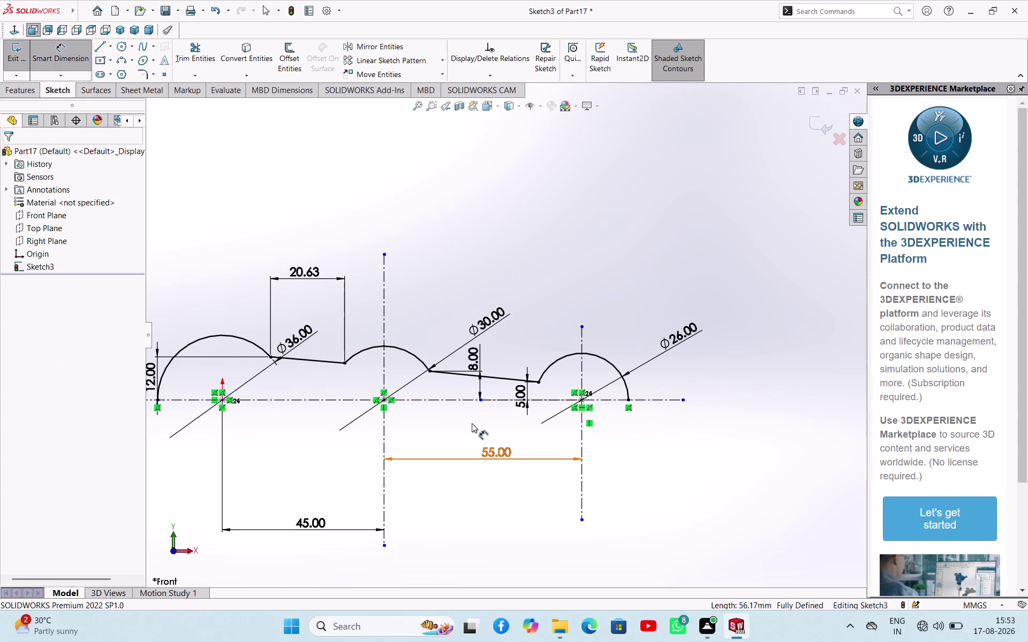
scroll(up, 3)
scroll(down, 3)
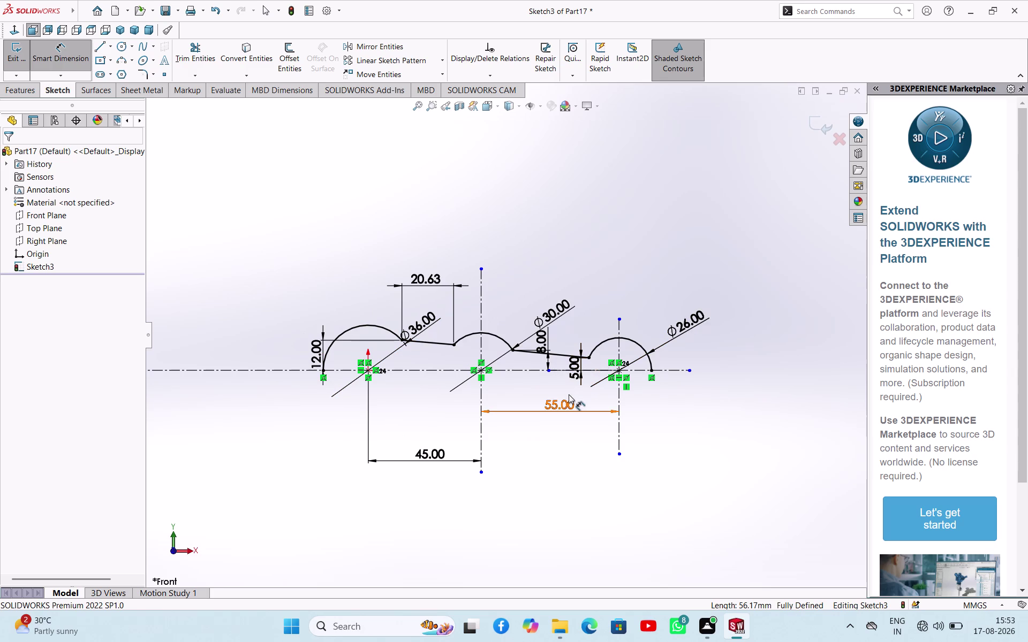
click(8, 56)
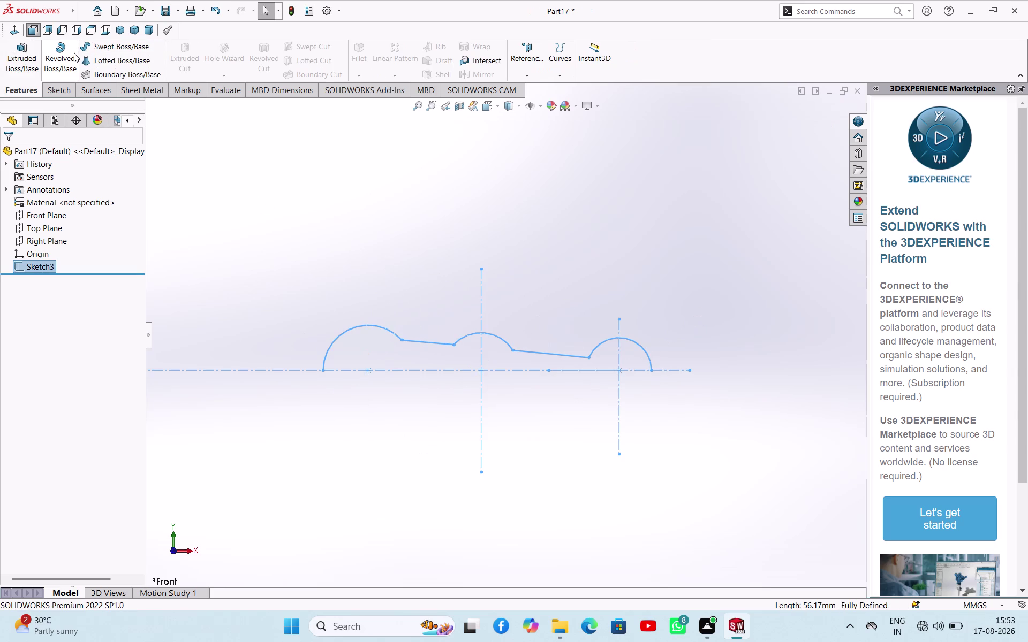
Revolve Sketch3 360° about the horizontal line as a 10 mm thin feature, then inspect it.
click(74, 53)
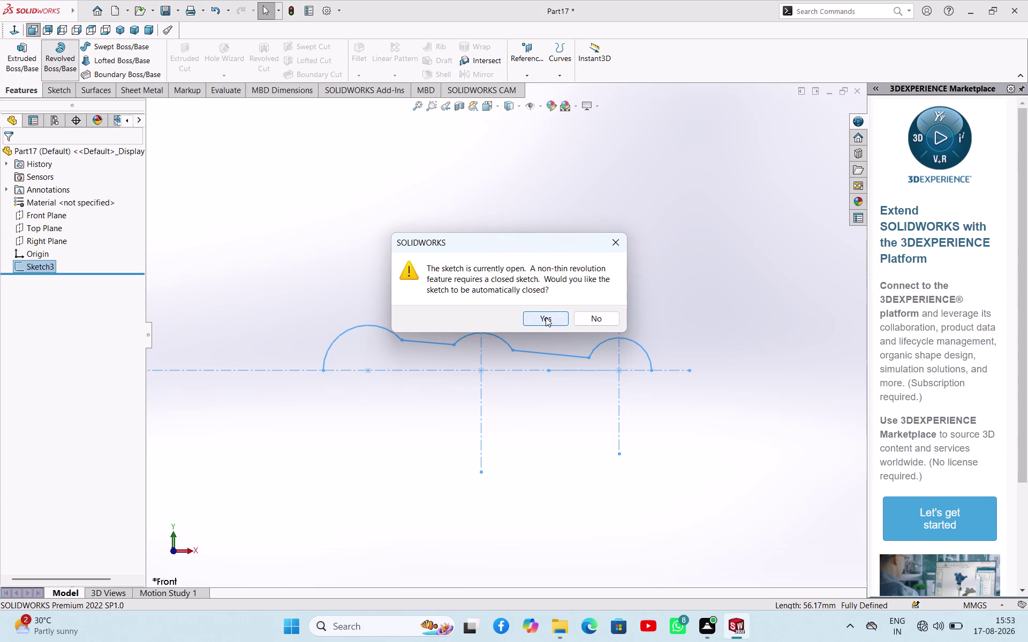
click(614, 248)
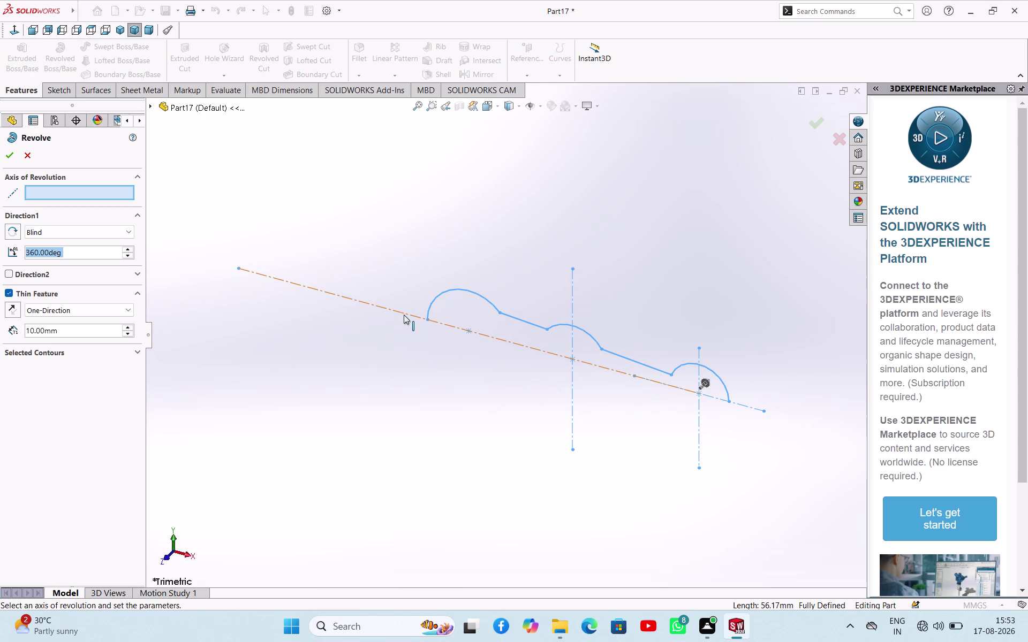
click(403, 312)
click(13, 156)
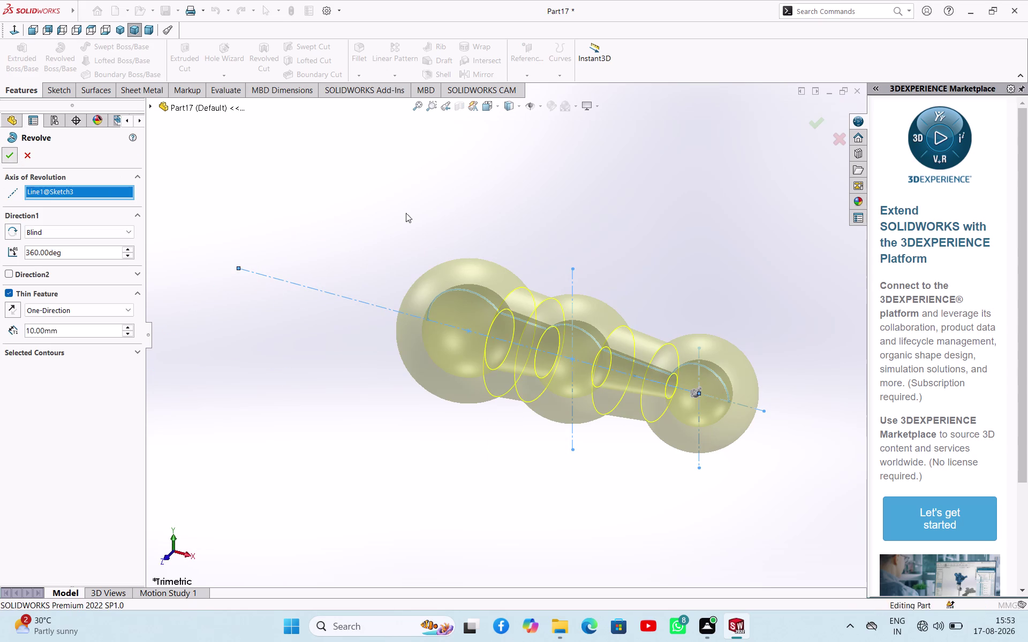
click(407, 213)
middle_drag(477, 227, 563, 300)
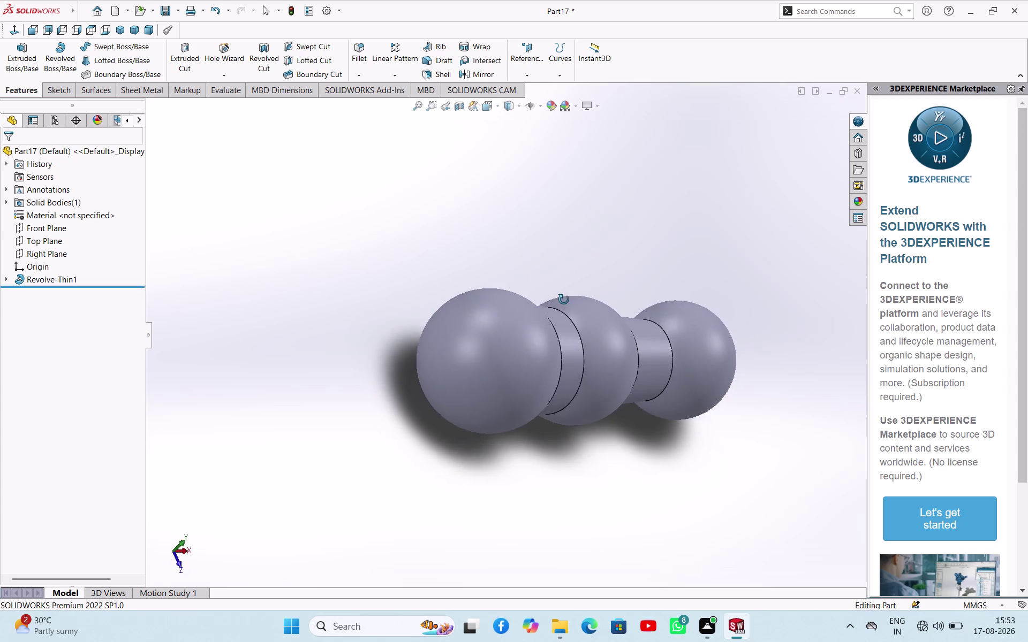
middle_drag(564, 300, 523, 309)
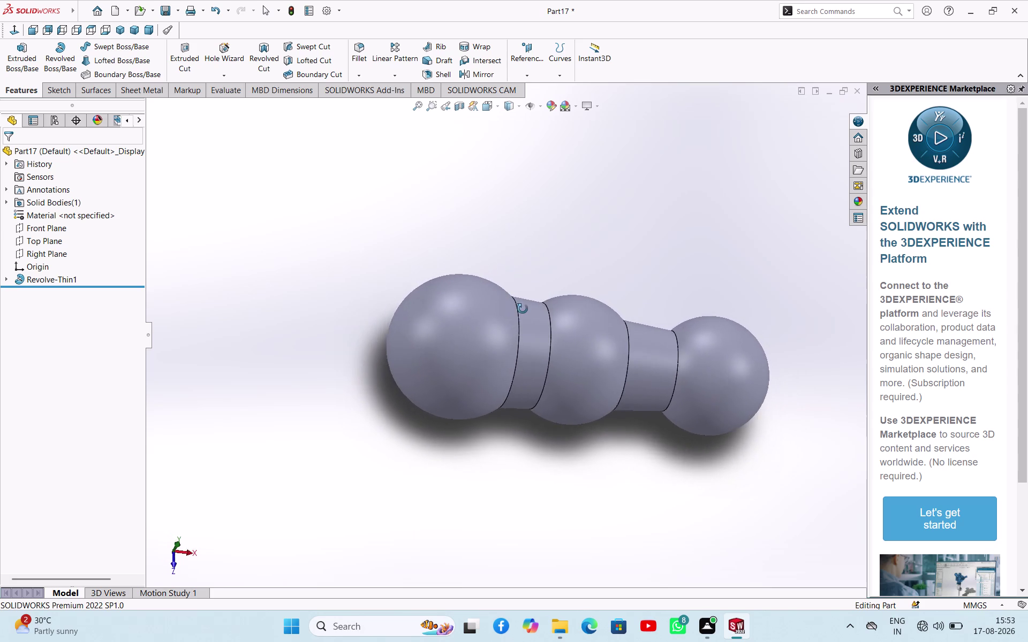
middle_drag(522, 309, 510, 281)
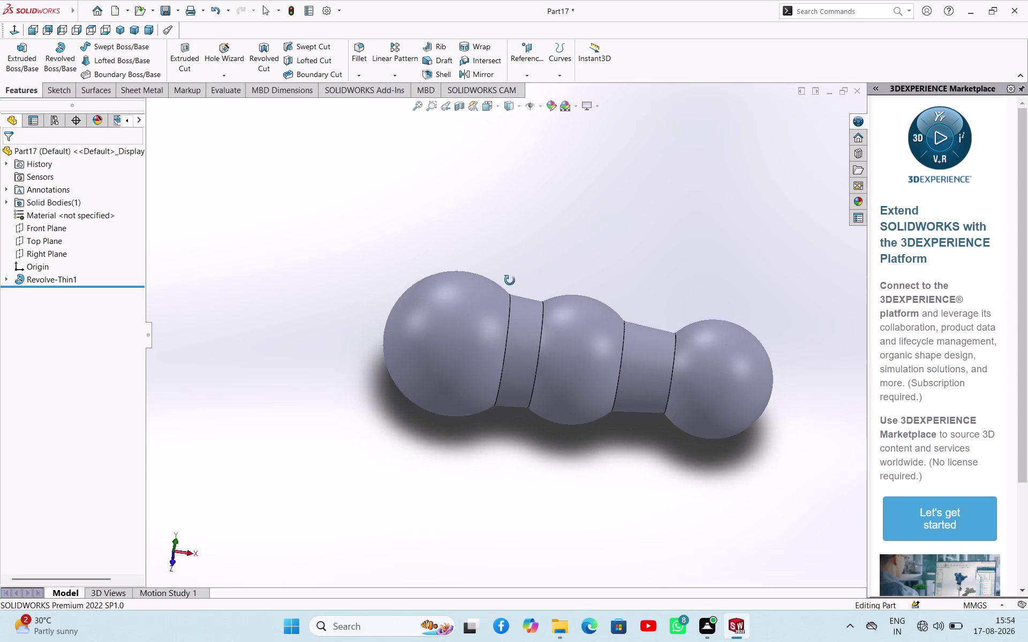
middle_drag(510, 280, 574, 290)
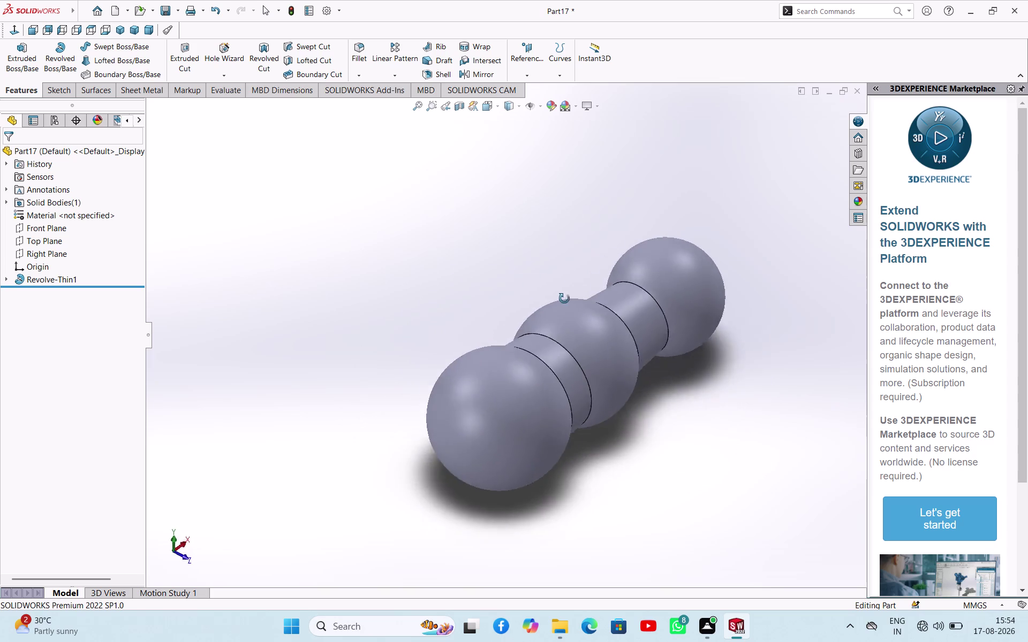
middle_drag(574, 291, 467, 238)
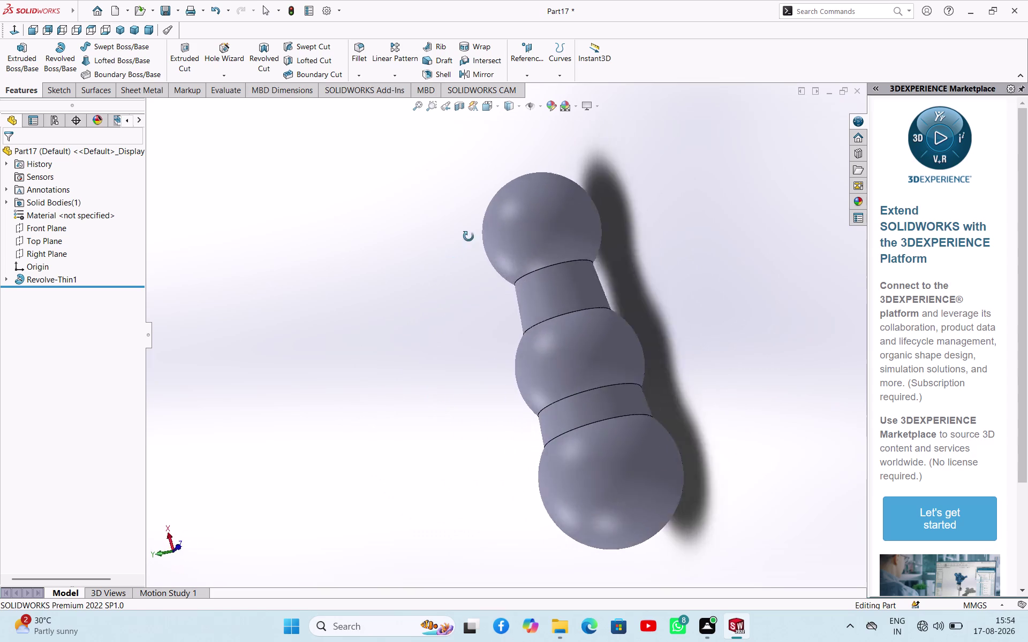
middle_drag(467, 239, 710, 400)
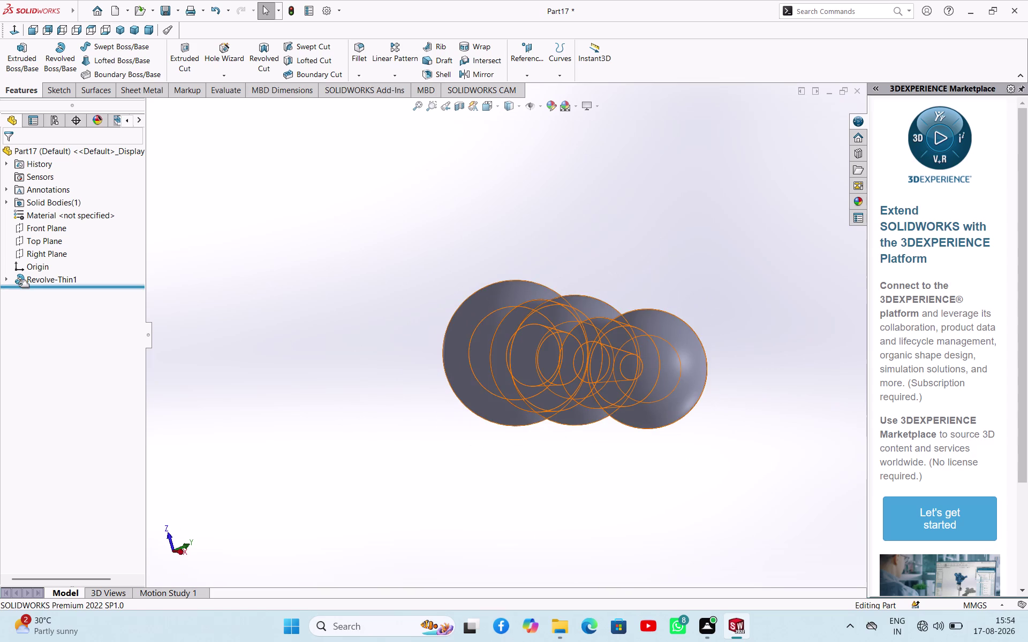
Open Sketch3 under Revolve-Thin1 for editing.
click(19, 283)
click(267, 293)
click(4, 279)
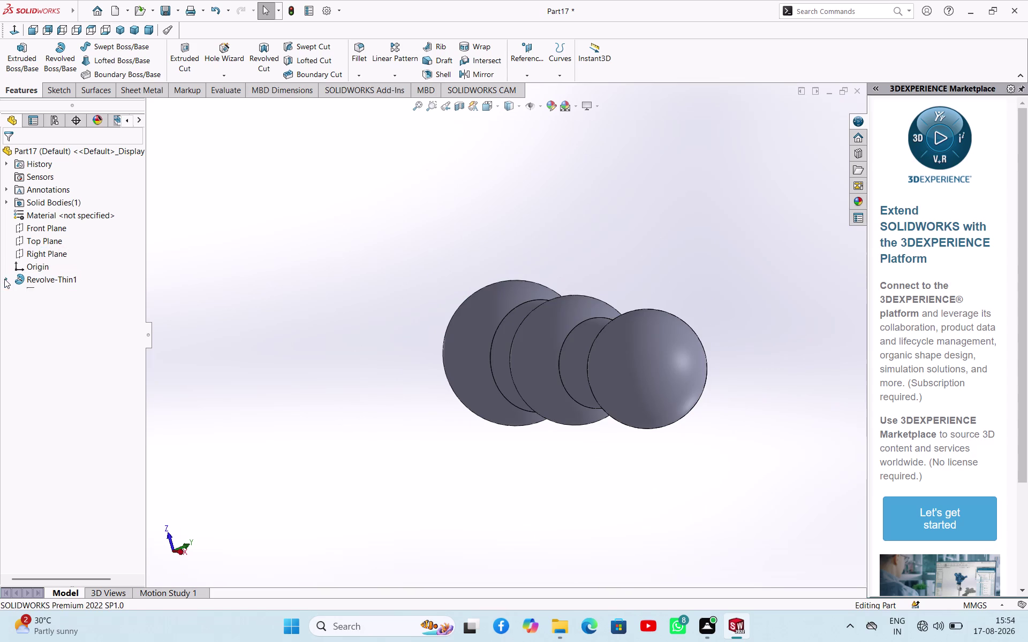
click(44, 296)
click(51, 267)
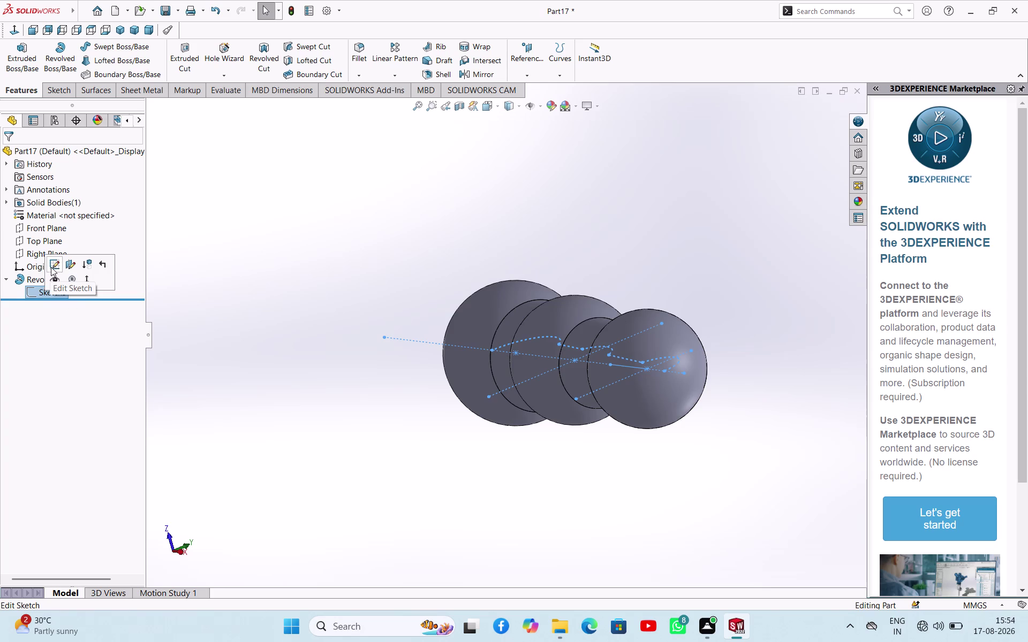
click(354, 264)
scroll(down, 3)
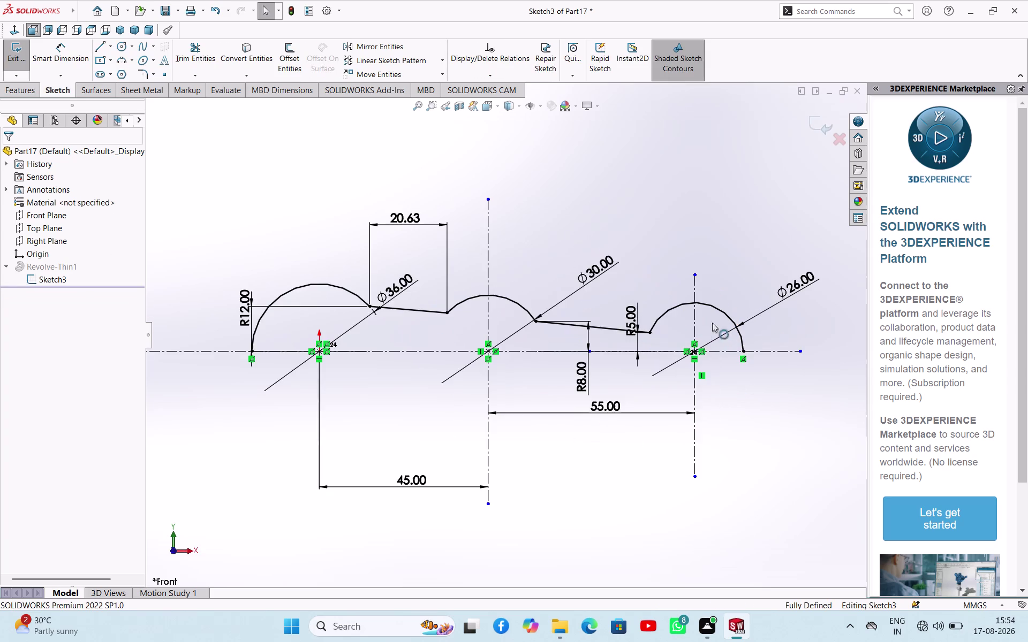
scroll(up, 3)
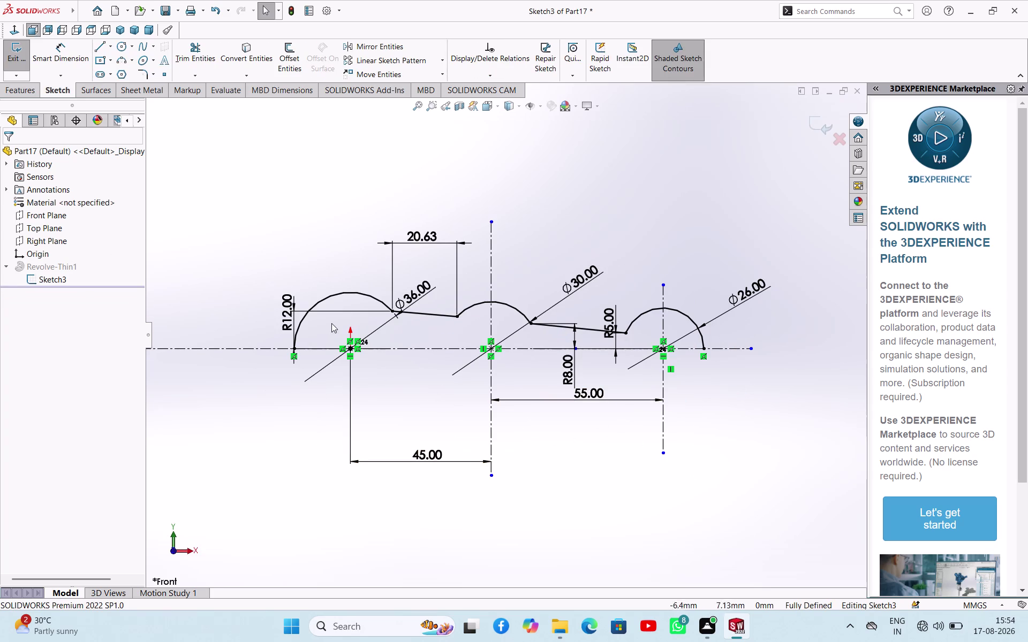
right_drag(290, 265, 300, 191)
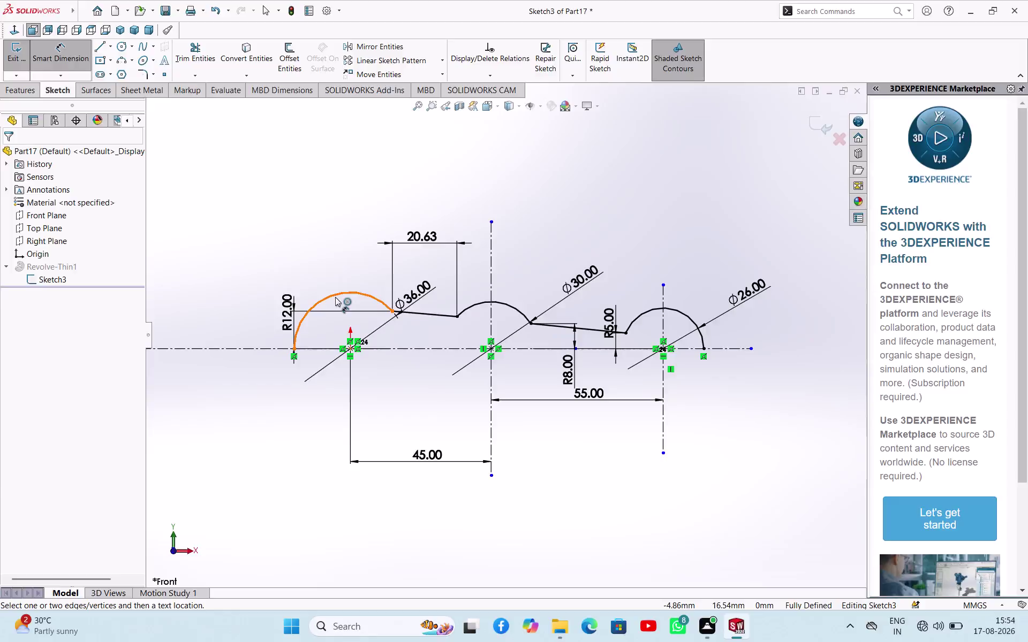
Try a radius dimension on the left arc, decline it, and exit to rebuild.
click(336, 297)
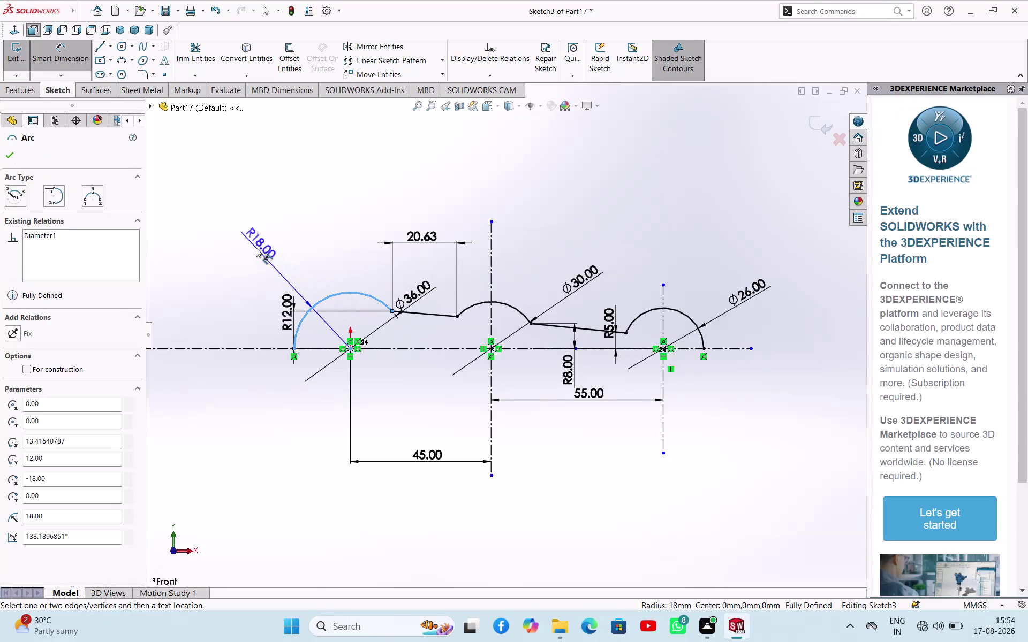
click(256, 248)
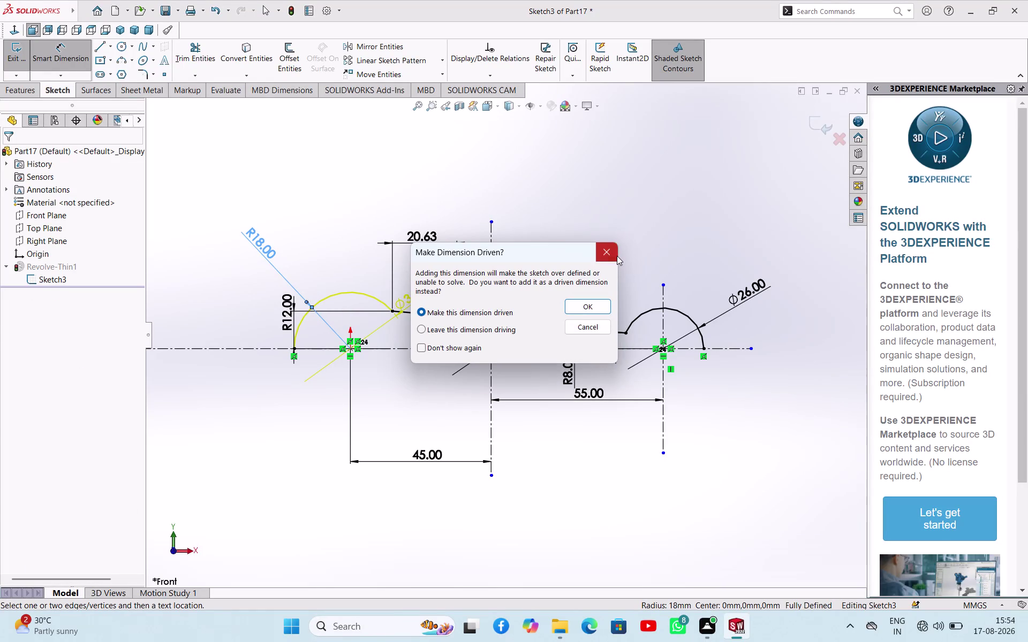
click(617, 256)
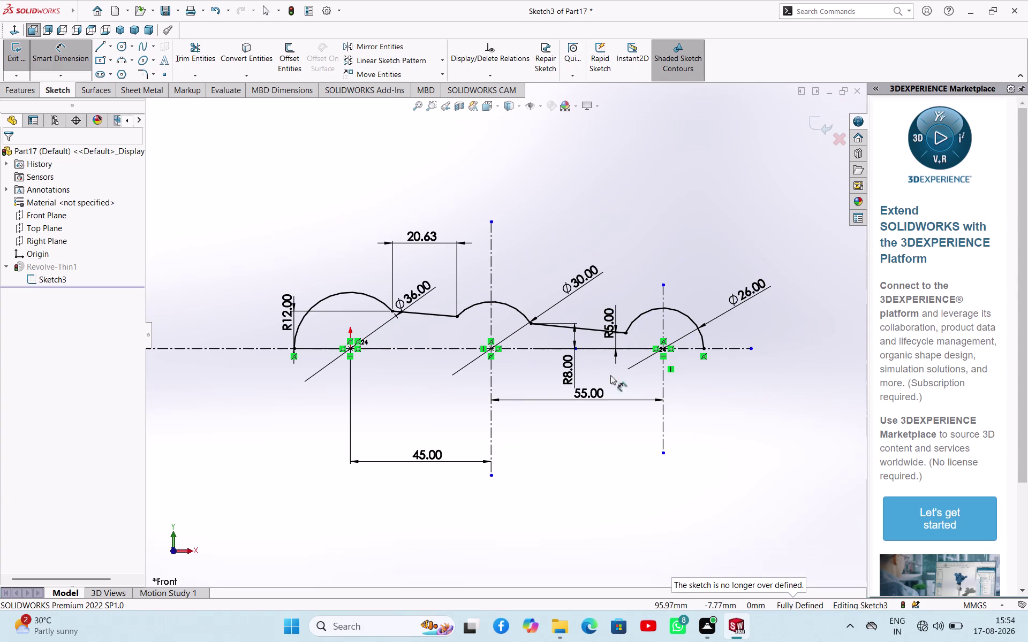
click(27, 60)
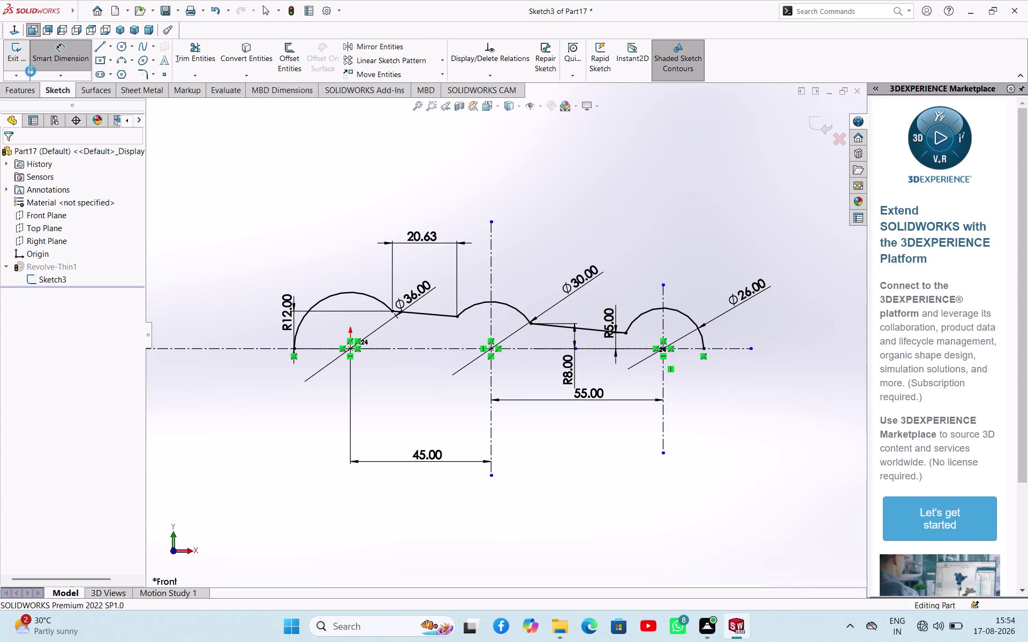
click(375, 191)
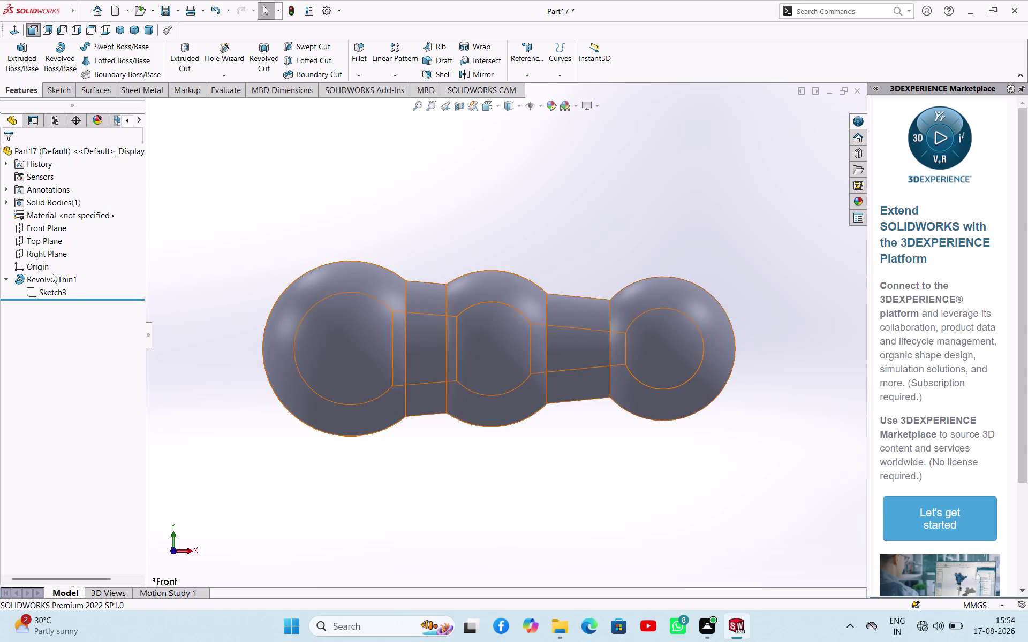
click(41, 243)
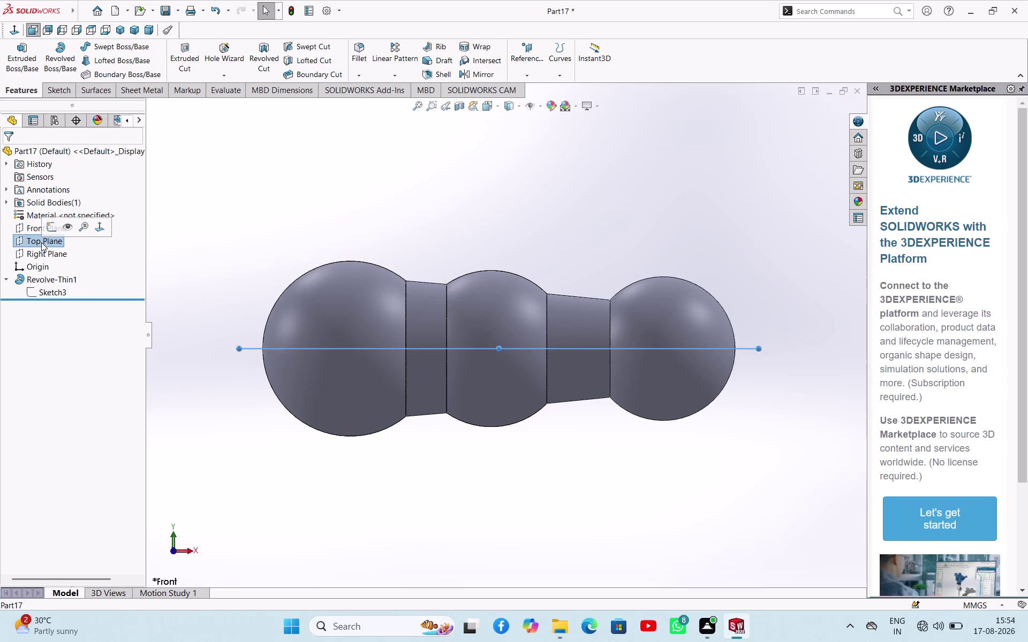
click(44, 232)
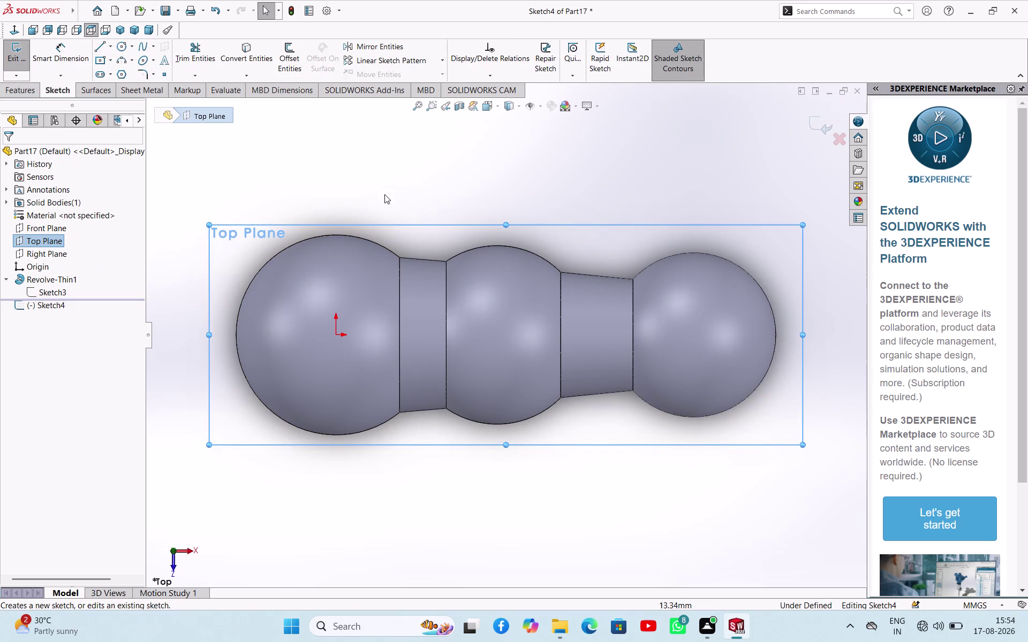
click(405, 155)
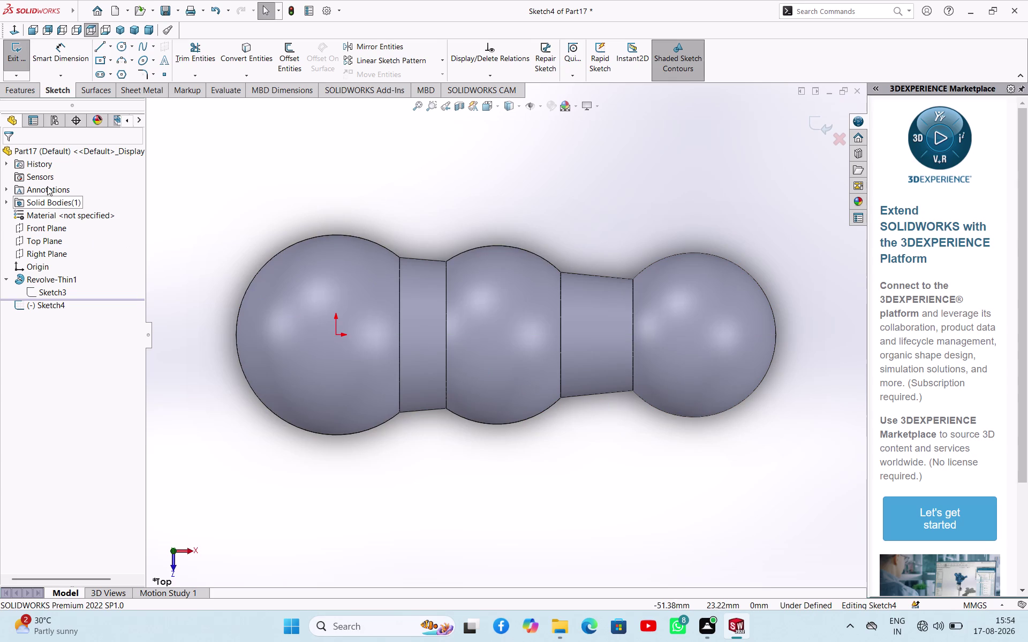
click(14, 55)
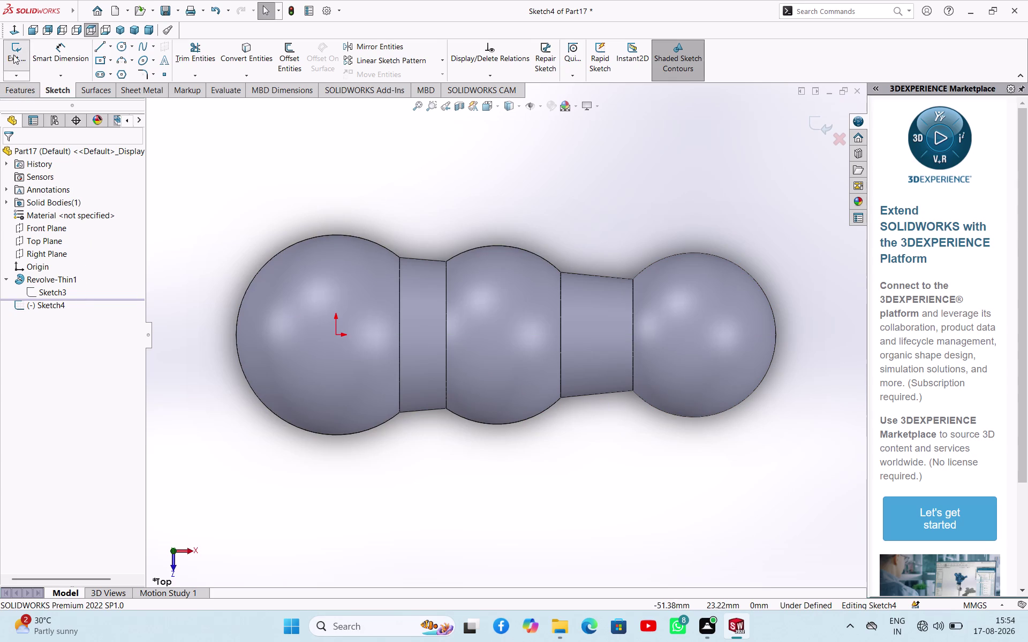
click(289, 224)
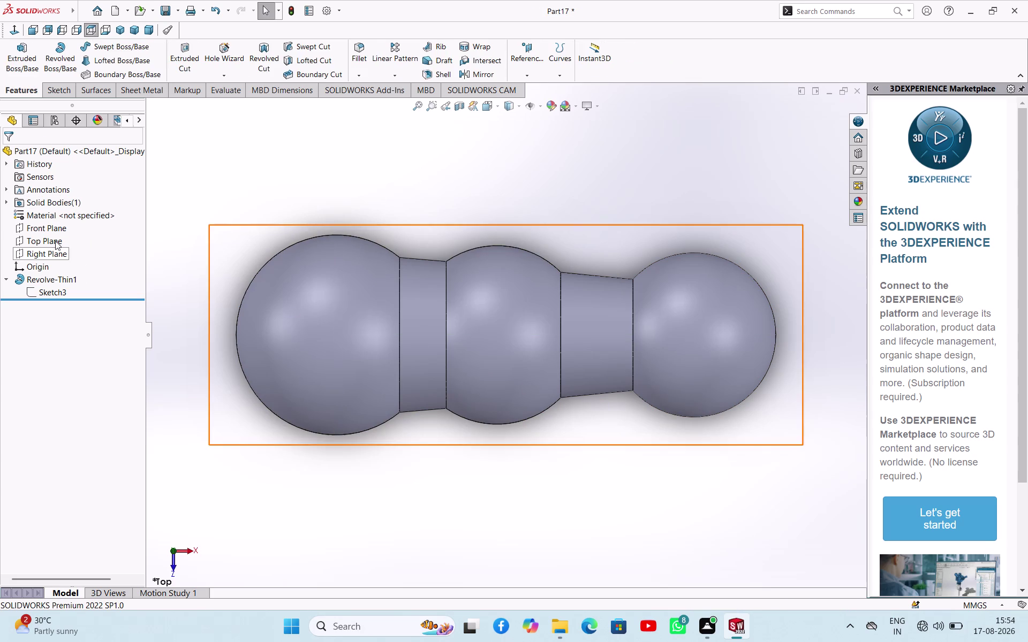
click(54, 232)
In isometric view, open Sketch5 on the Front Plane and choose the Circle tool.
key(ctrl+7)
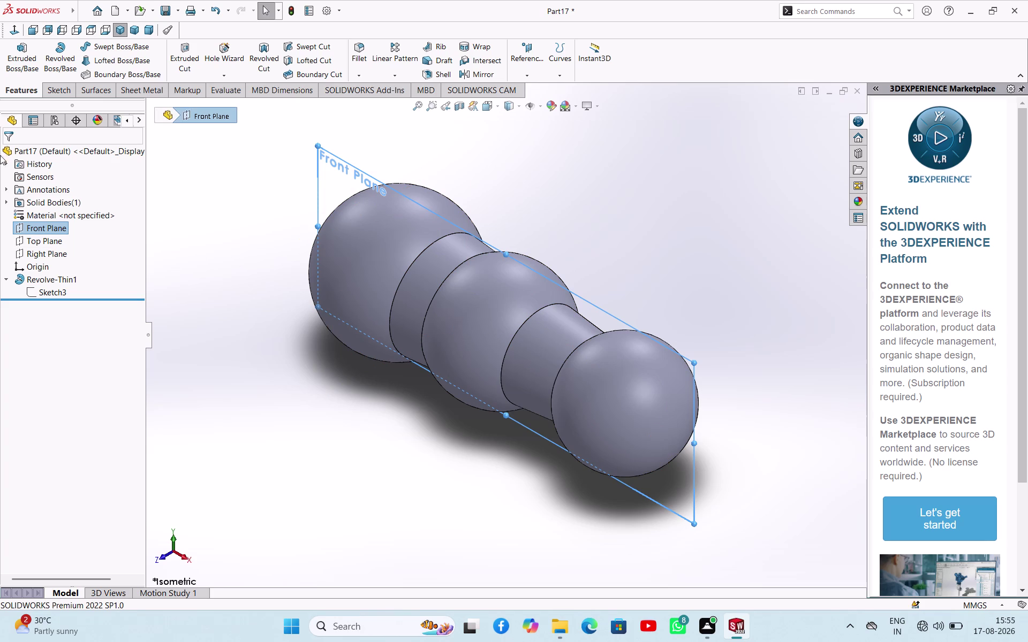
click(196, 244)
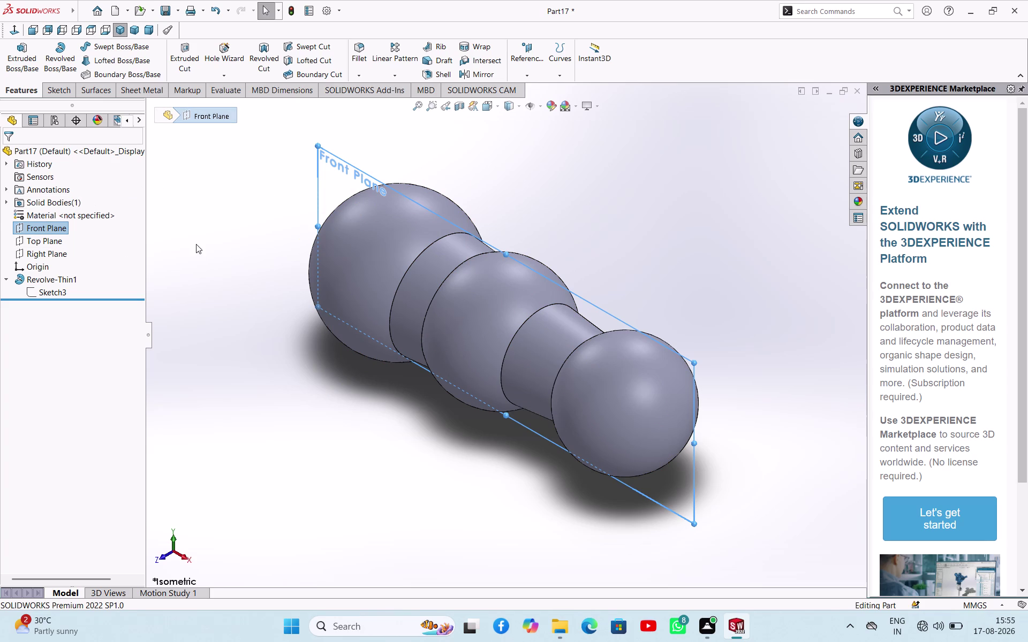
click(43, 232)
click(46, 217)
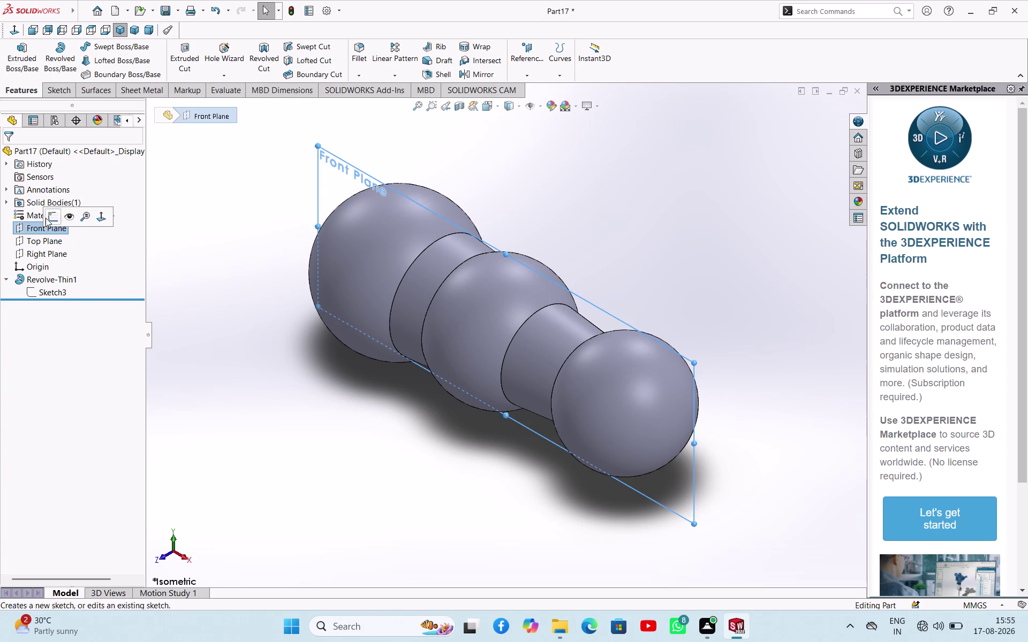
click(416, 144)
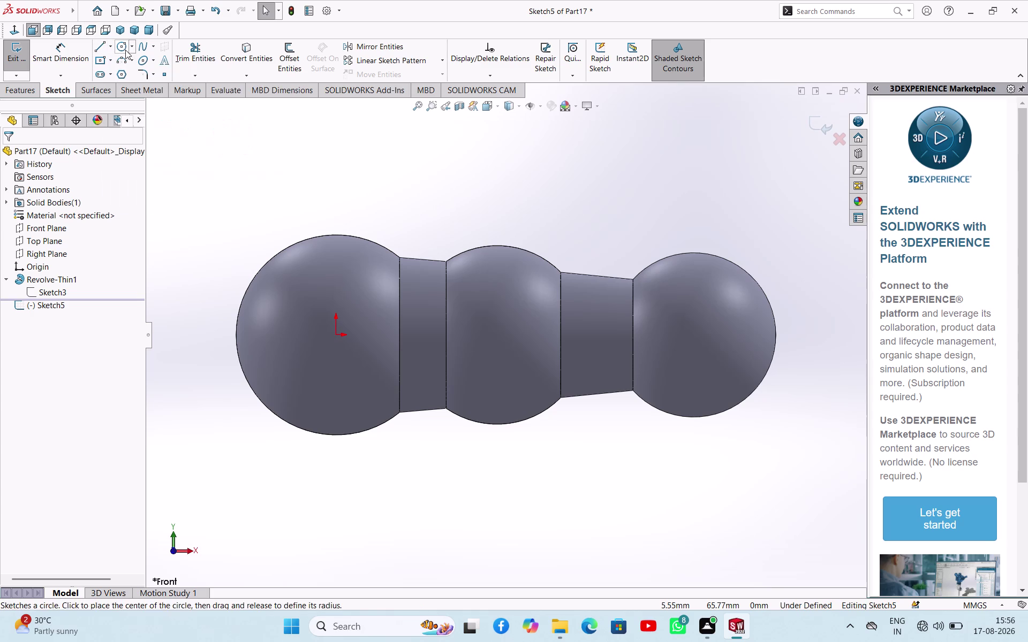
click(125, 50)
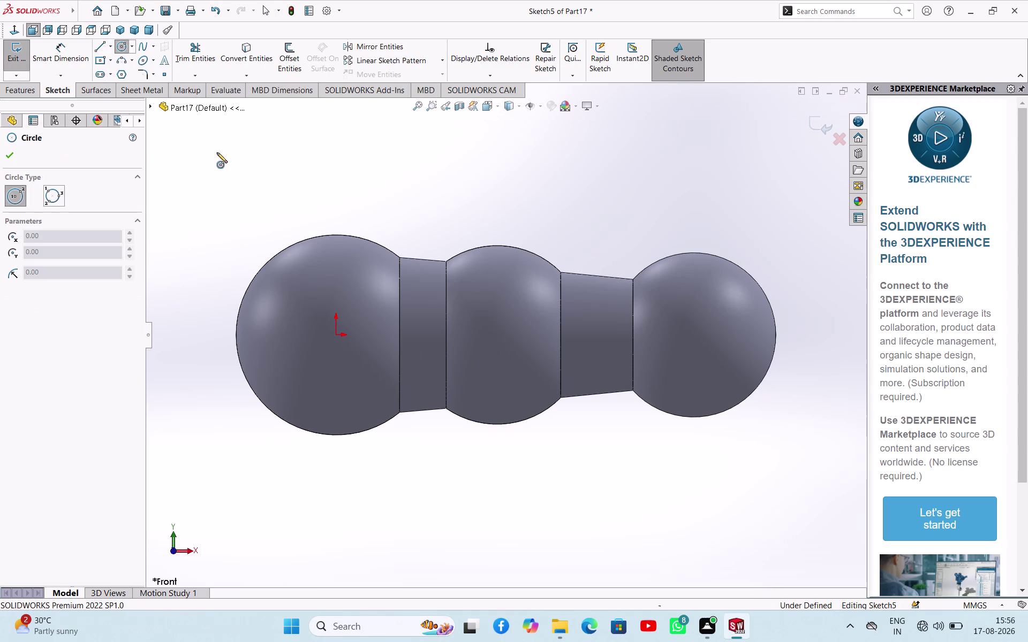
Draw a horizontal centerline from the origin to just past the right ball.
click(109, 48)
click(110, 68)
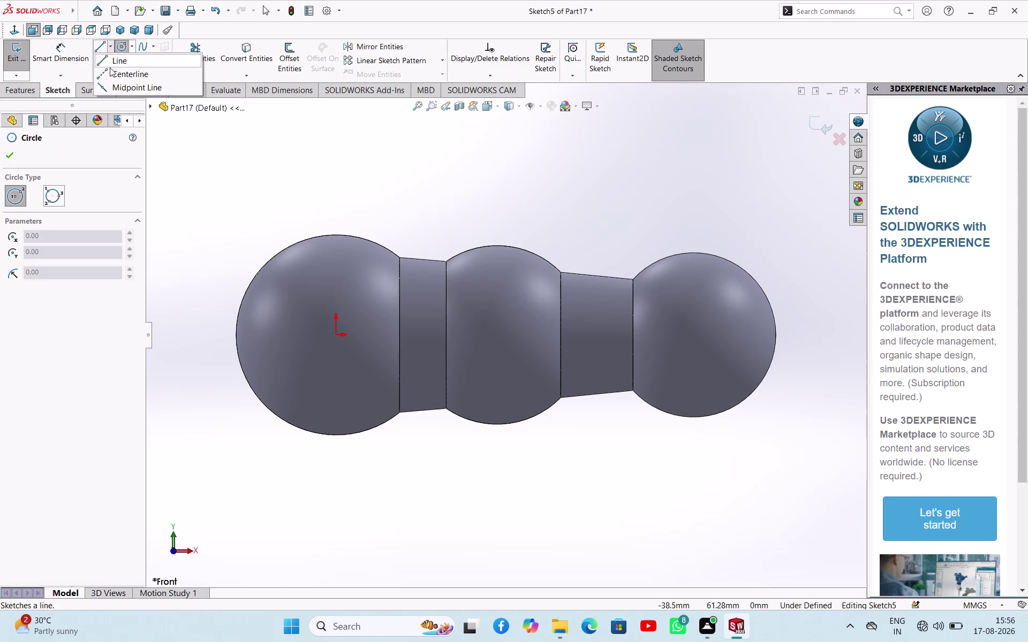
click(22, 331)
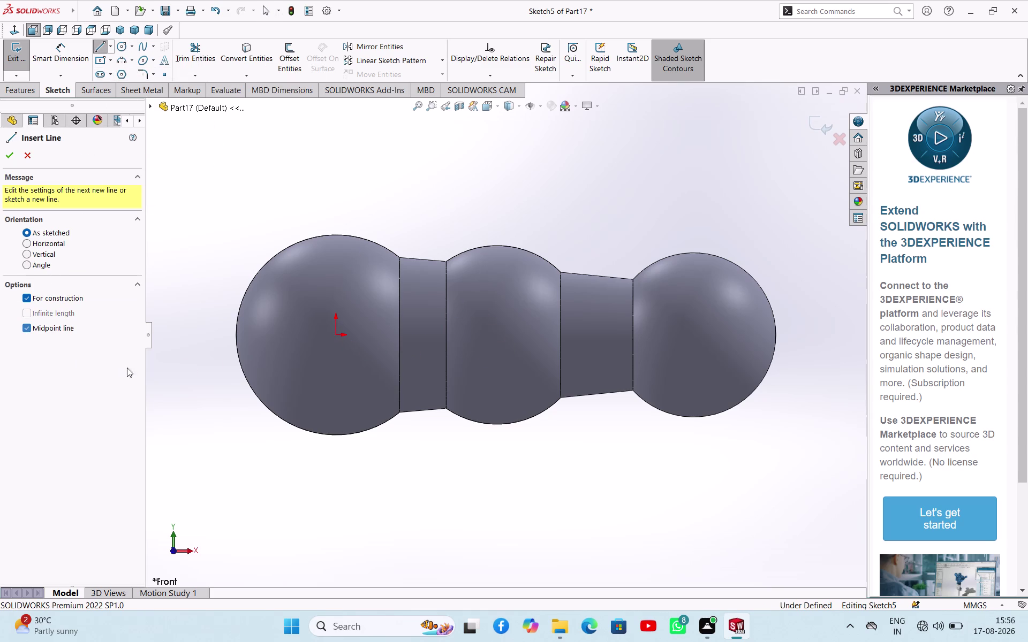
click(338, 337)
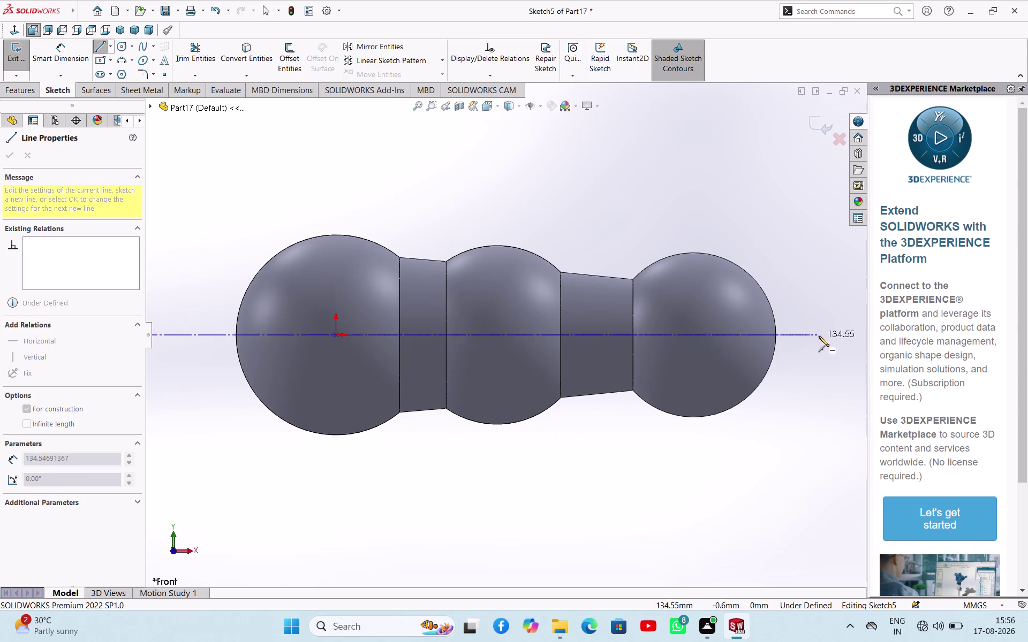
click(821, 334)
right_click(802, 354)
click(811, 364)
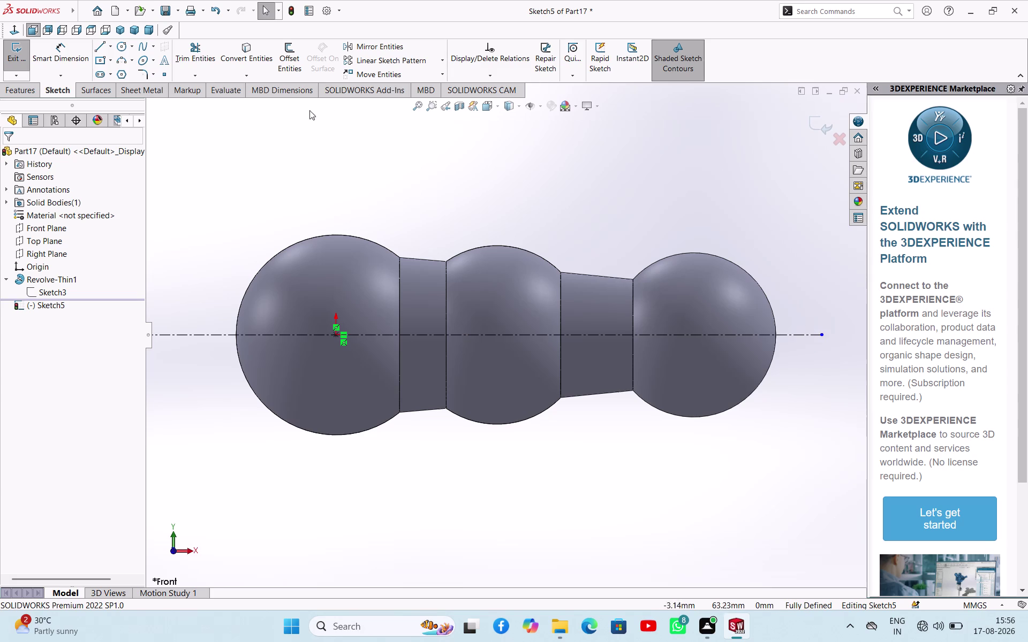
Draw a vertical centerline through the middle ball.
click(125, 47)
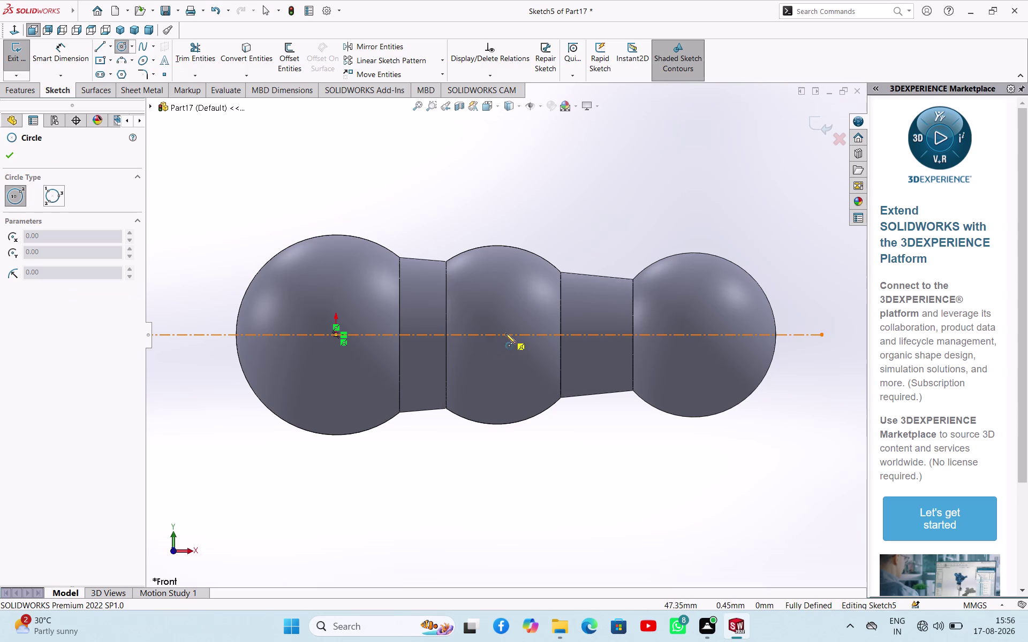
right_click(178, 125)
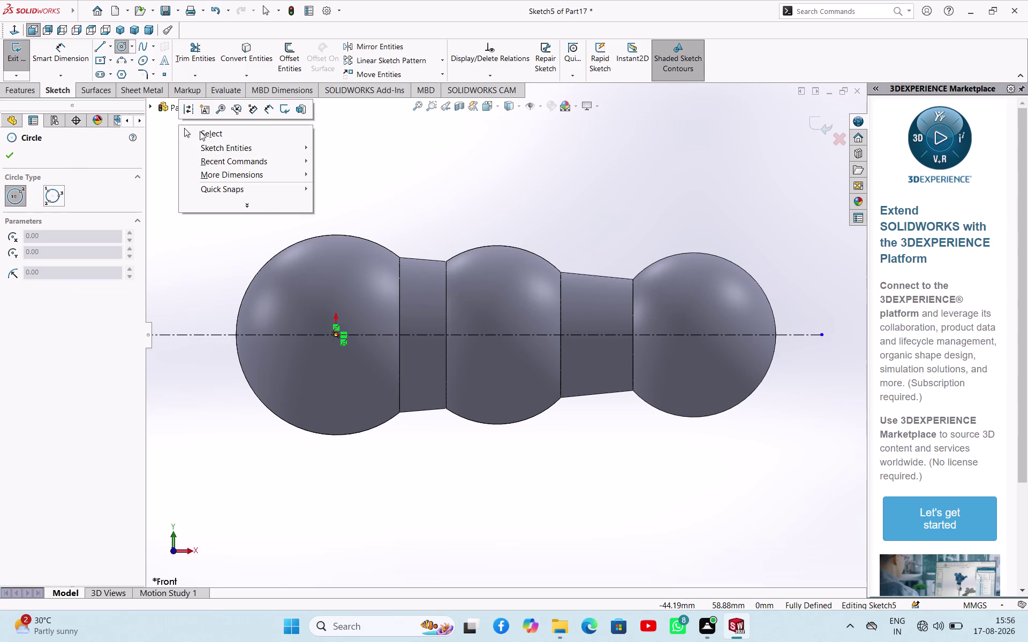
click(200, 131)
click(111, 46)
click(111, 69)
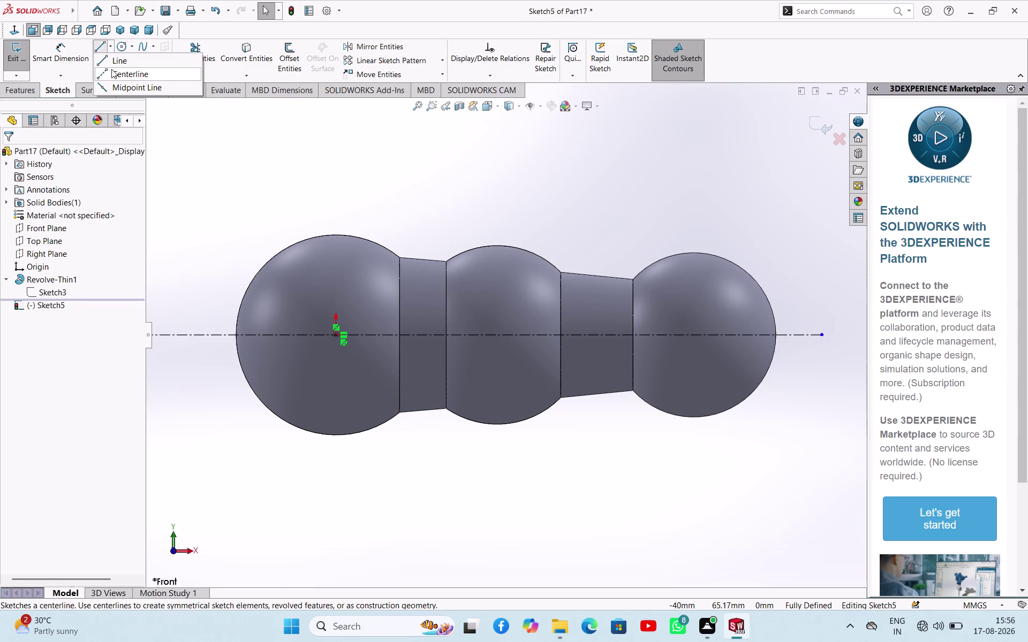
click(498, 182)
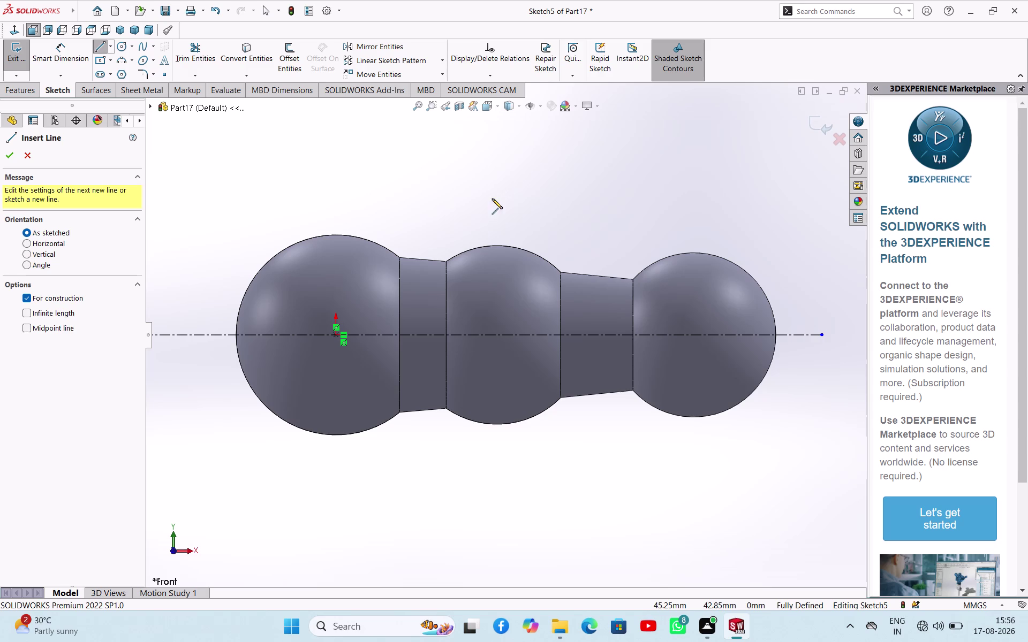
click(500, 510)
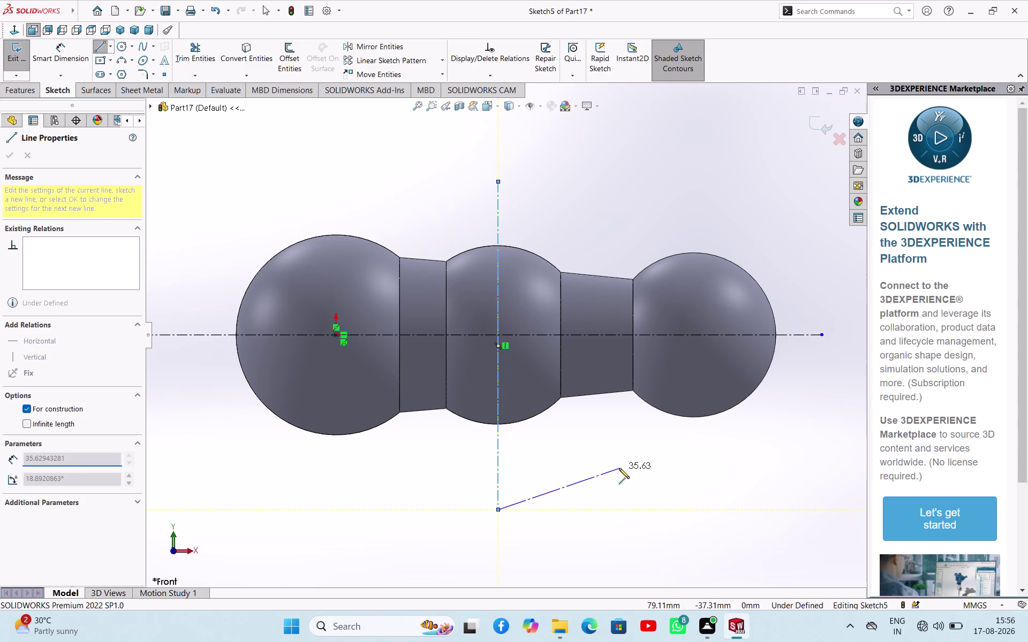
right_click(619, 469)
click(625, 477)
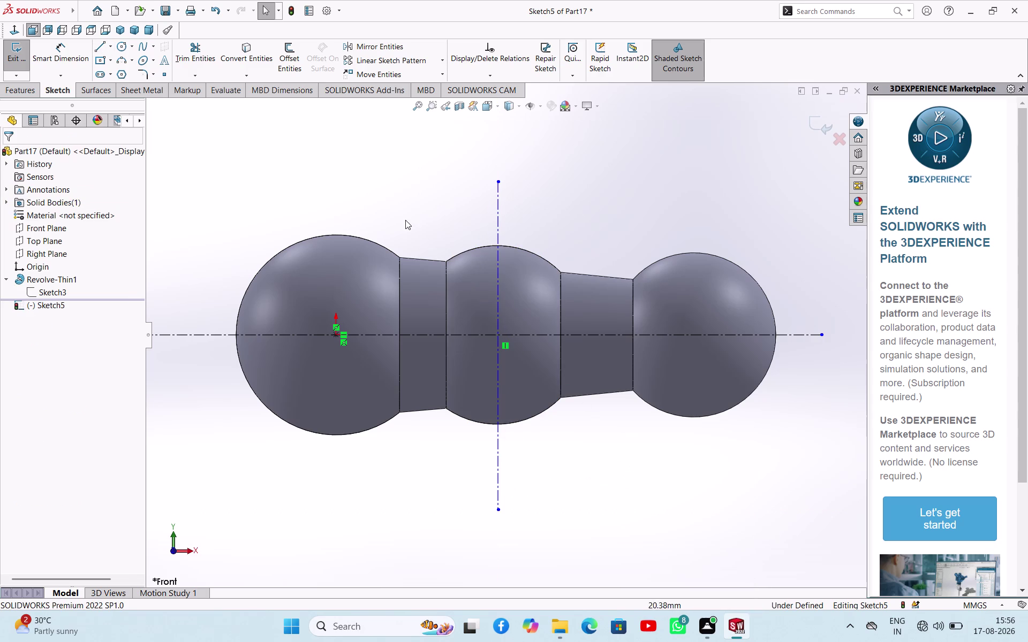
click(79, 42)
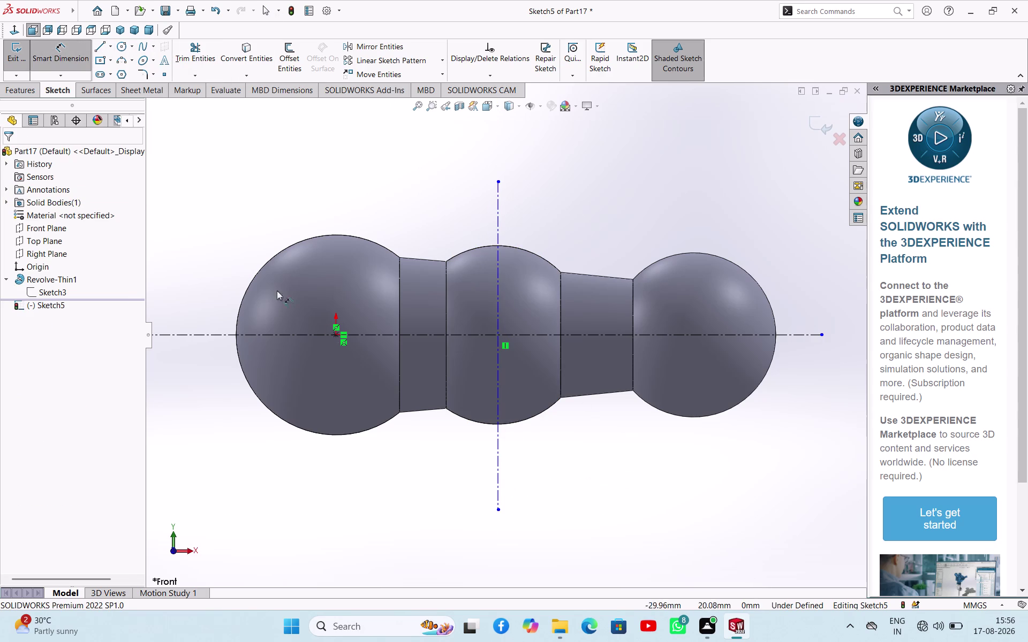
Set the point's distance dimension from the origin to 45 mm.
click(338, 335)
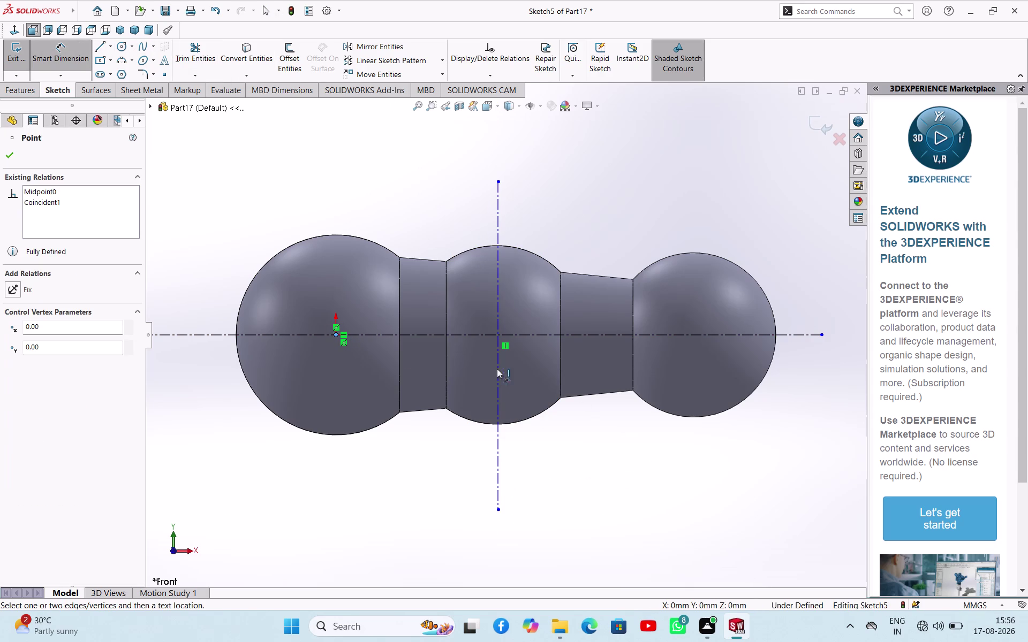
click(499, 371)
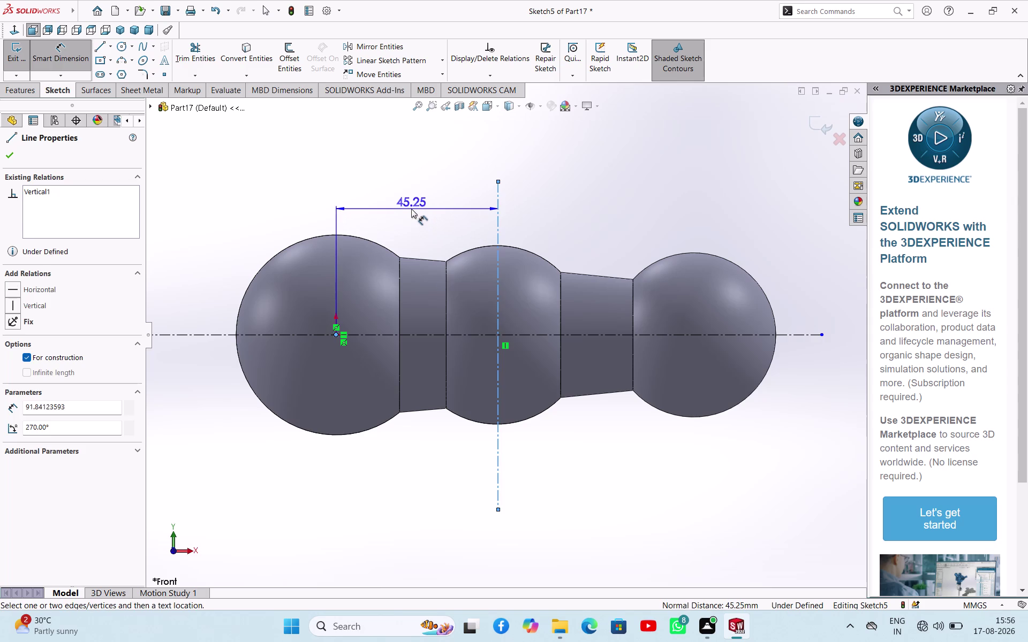
click(411, 209)
text(45)
key(Return)
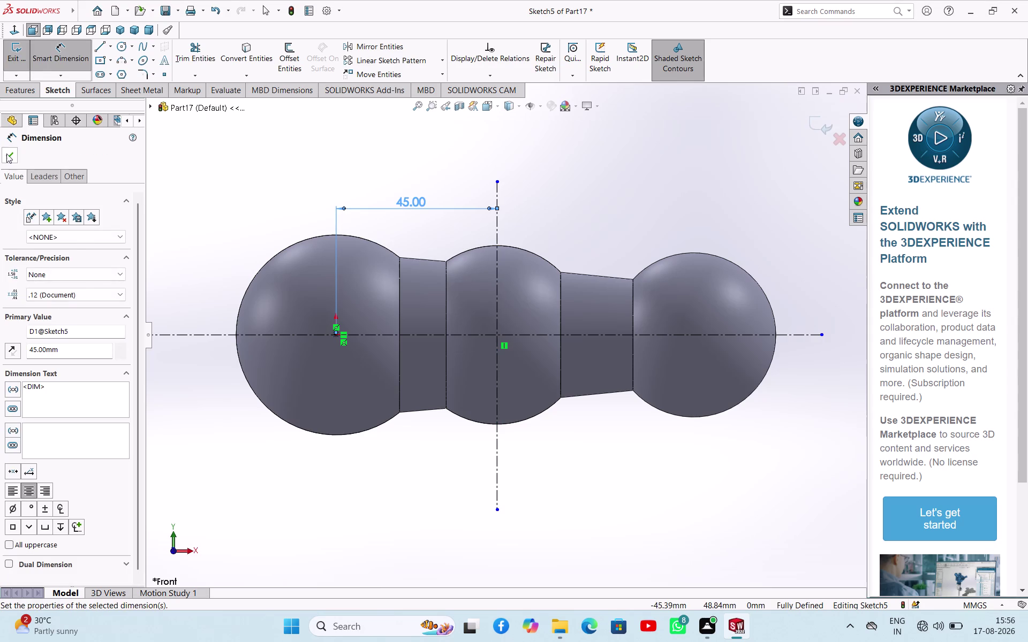
click(7, 153)
Drag the sketch point onto the centreline intersection 45 mm from the origin.
click(118, 43)
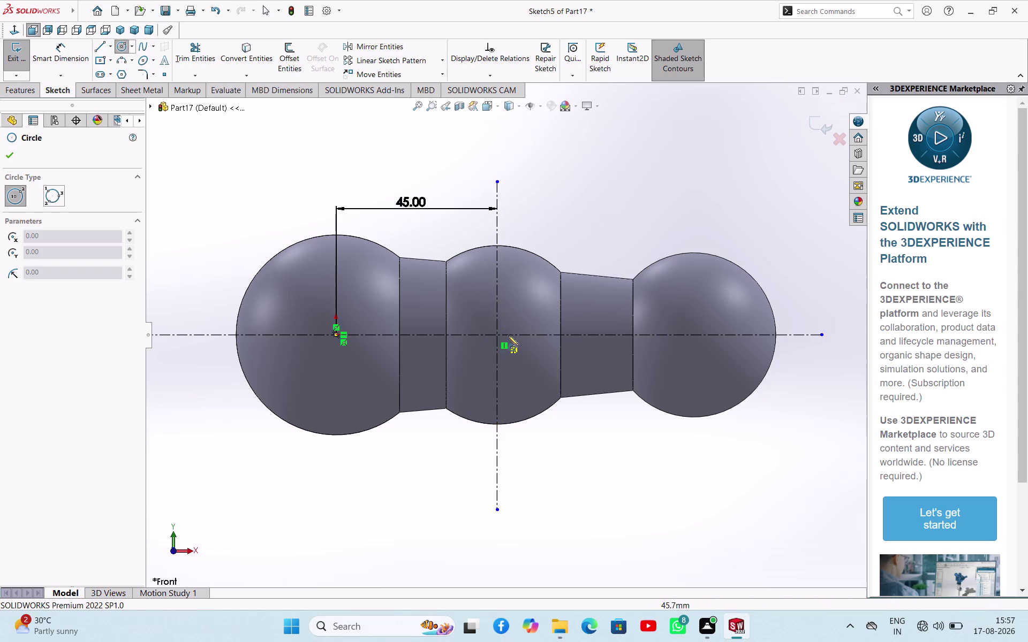
right_click(771, 245)
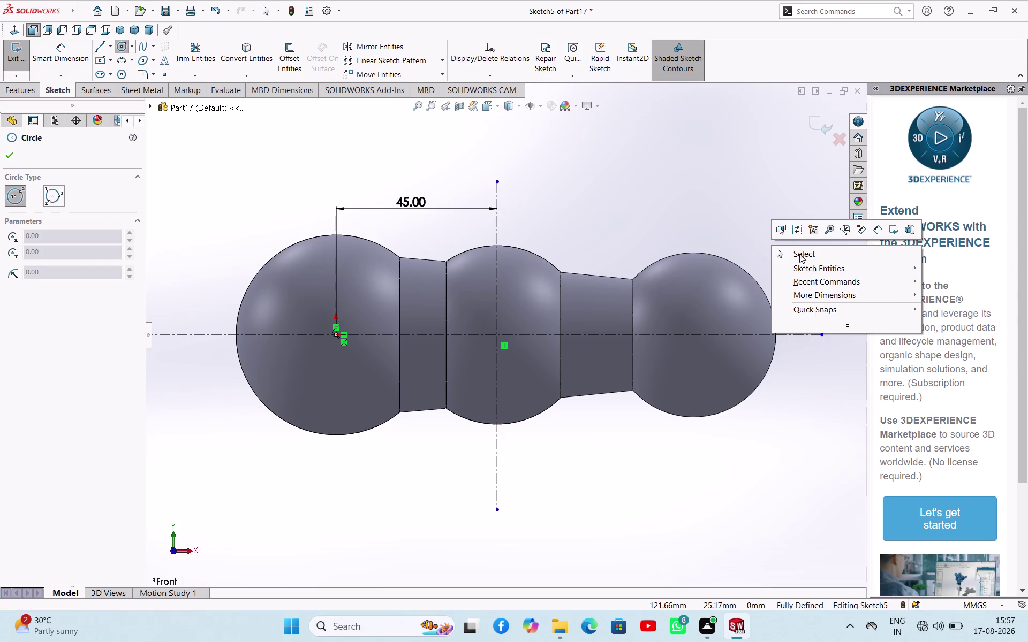
click(799, 251)
drag(824, 333, 574, 318)
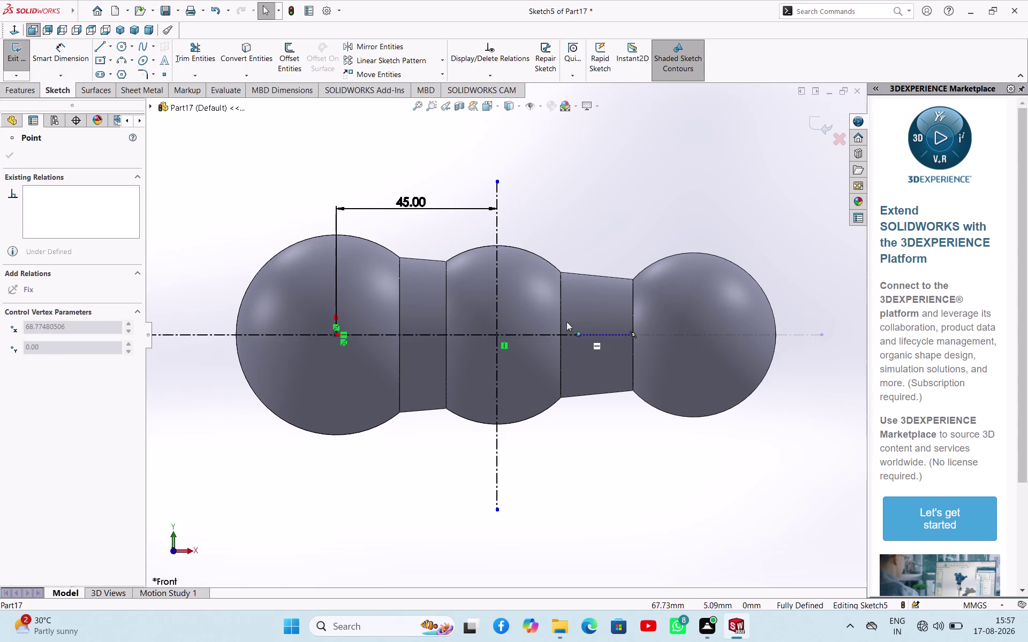
drag(574, 319, 499, 334)
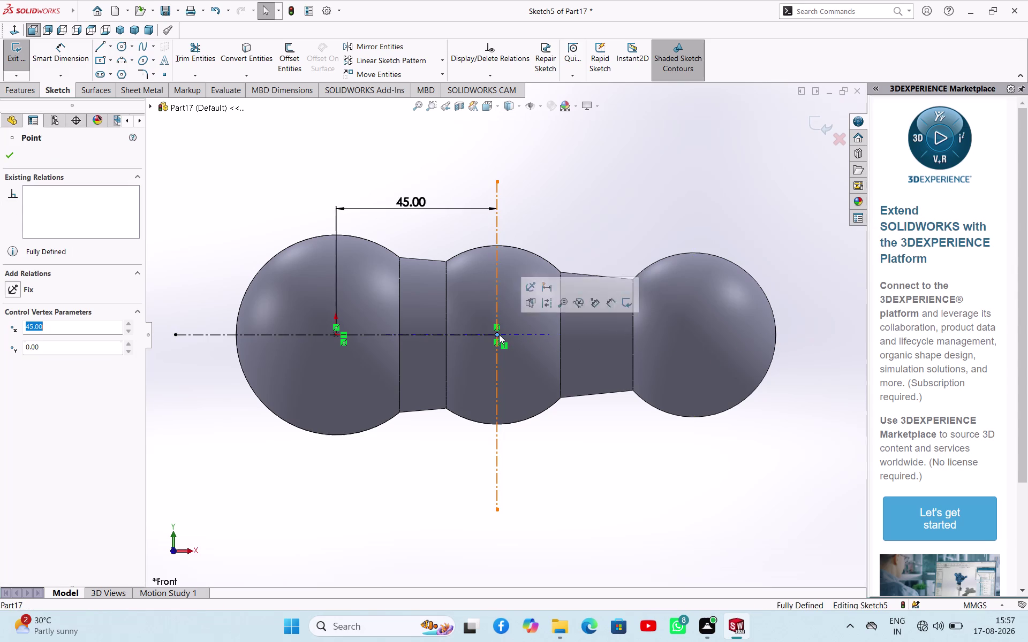
click(630, 204)
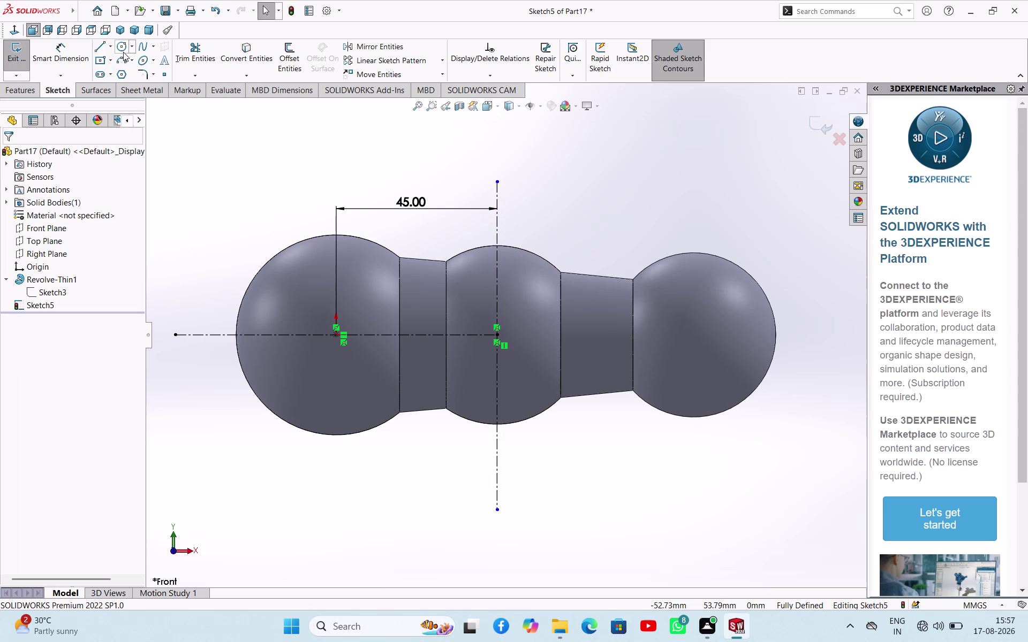
Draw a circle centred on the 45 mm intersection point.
click(123, 48)
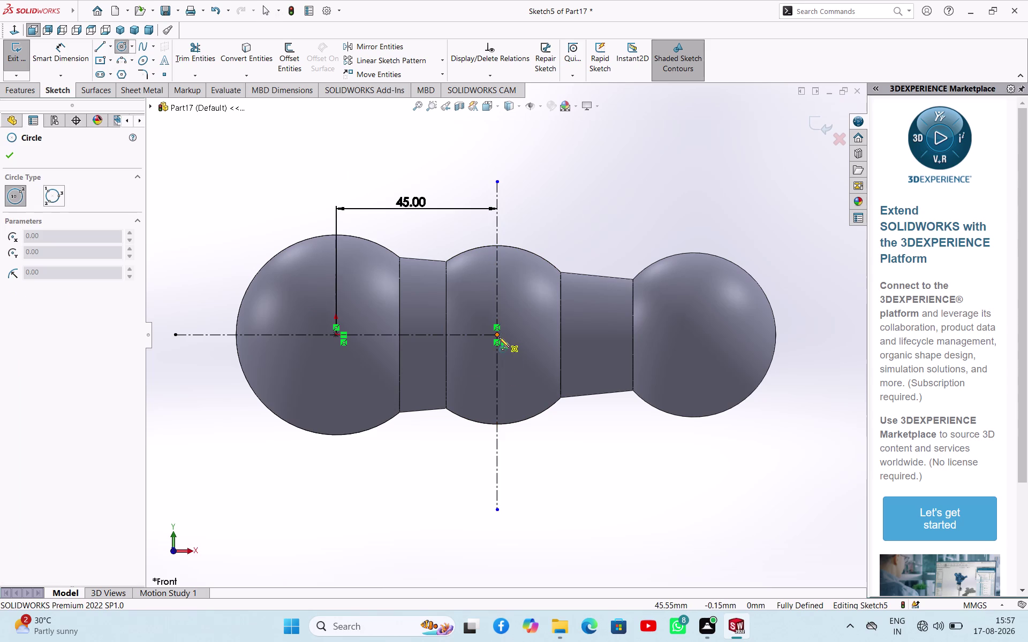
click(499, 338)
click(529, 362)
right_click(576, 232)
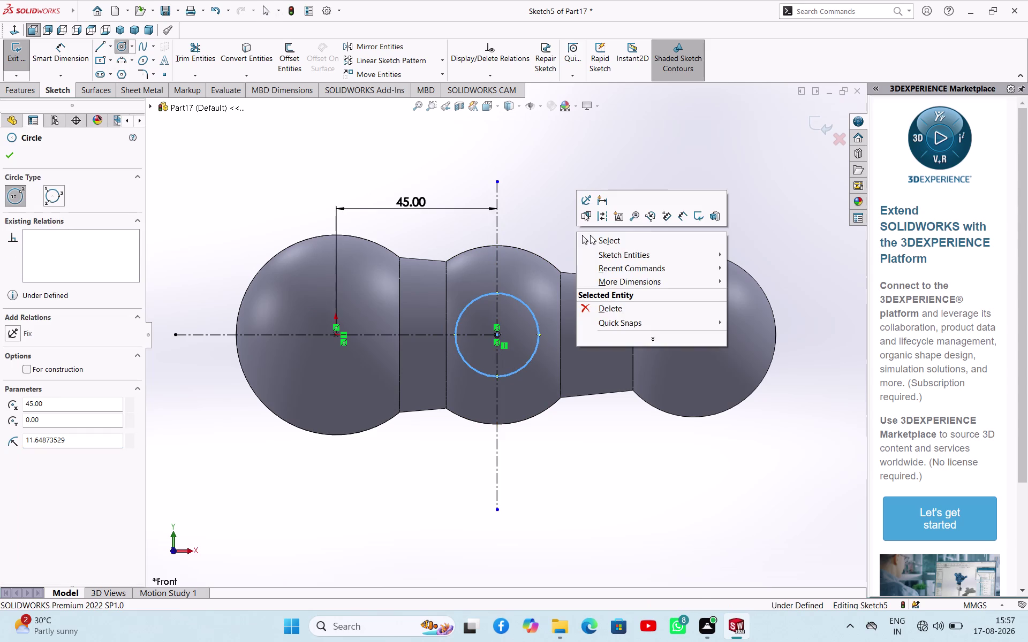
click(590, 236)
Dimension the circle to 18 mm diameter and exit the sketch.
right_drag(585, 260, 635, 166)
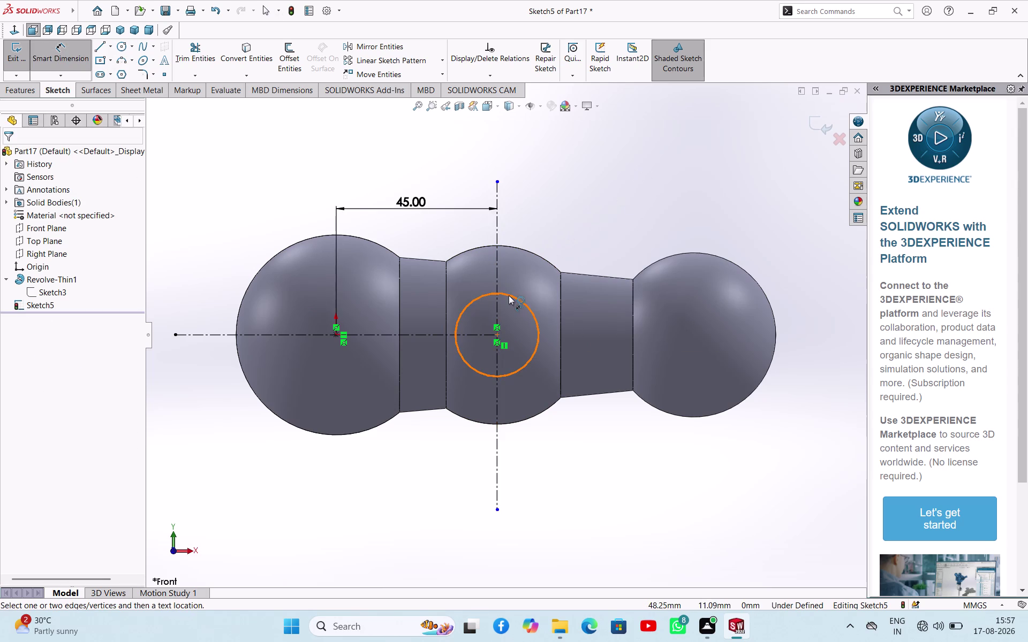
click(508, 296)
click(602, 209)
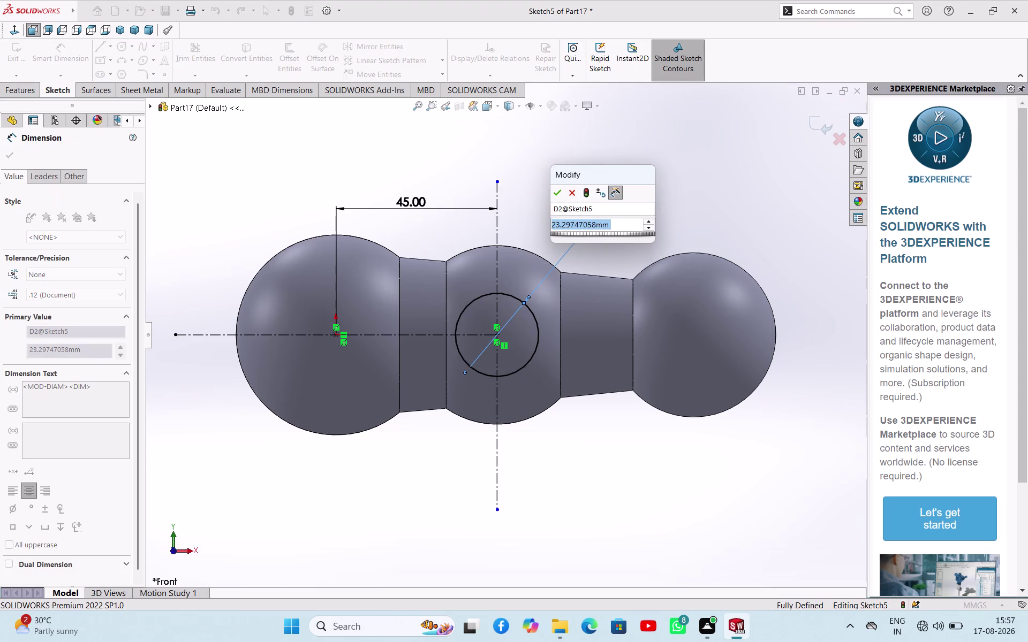
text(18)
key(Return)
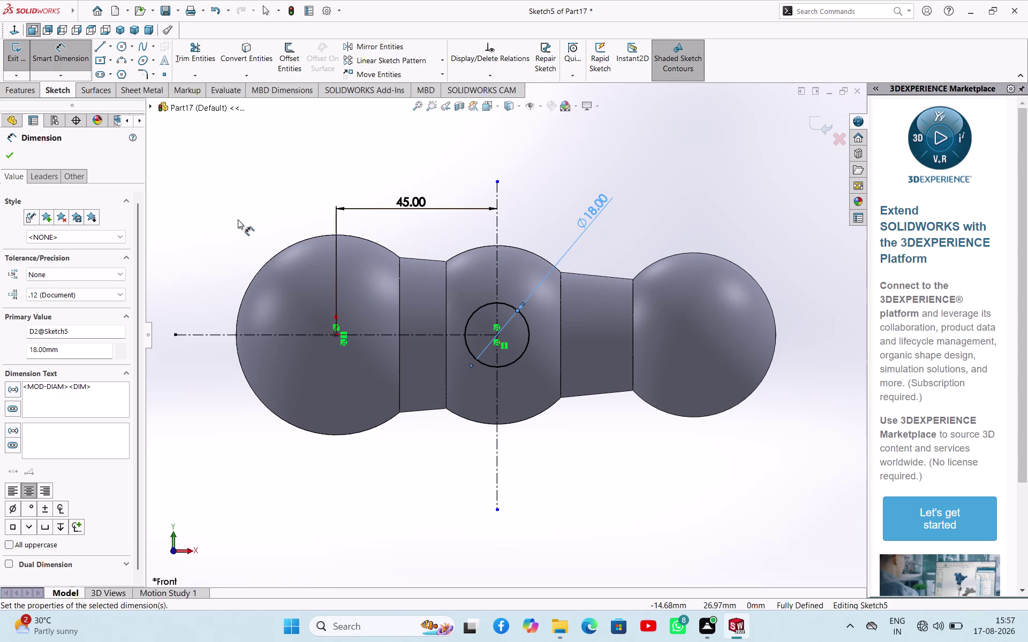
click(11, 149)
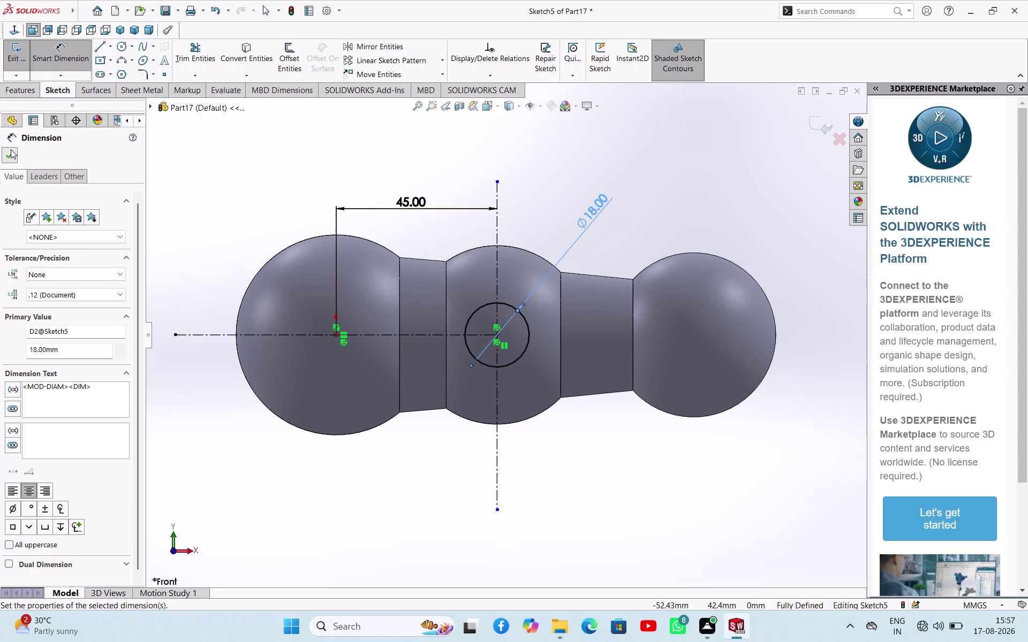
click(10, 48)
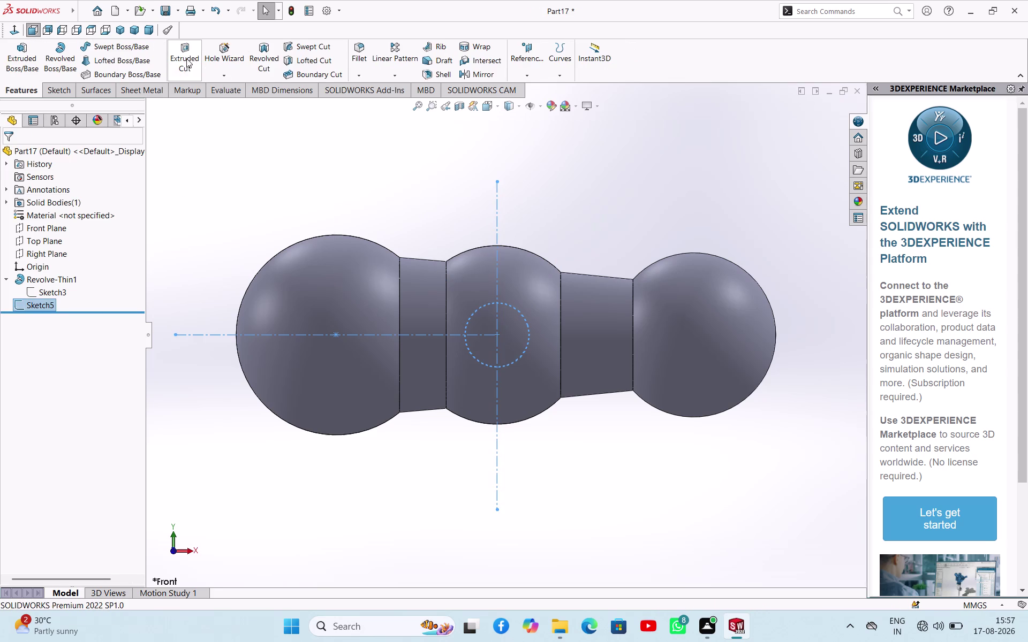
Extrude-cut the 18 mm circle mid-plane, 82 mm, through the middle ball.
click(177, 55)
middle_drag(350, 224, 357, 114)
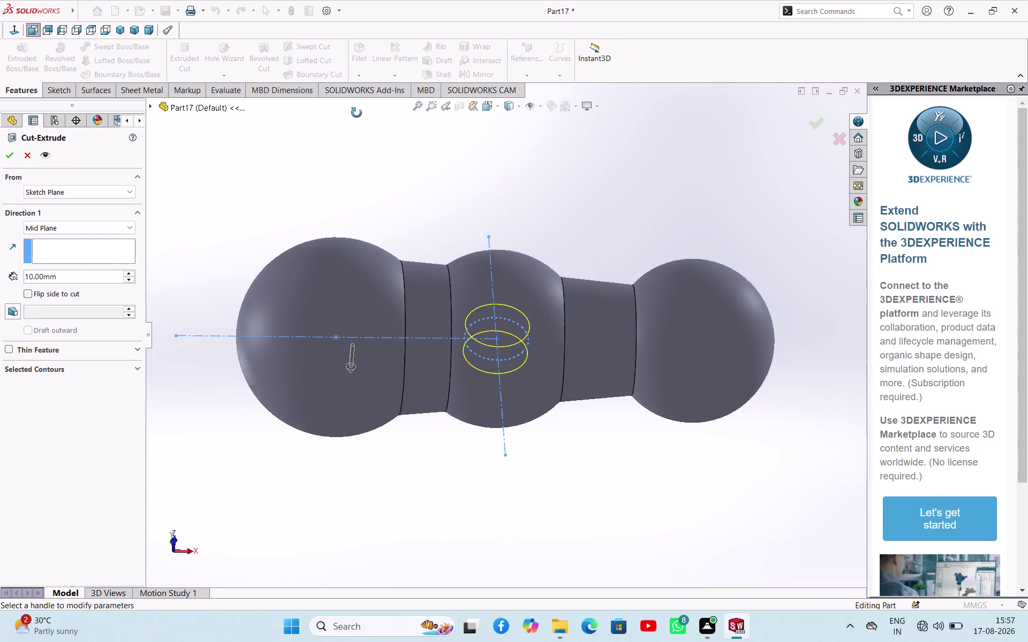
middle_drag(356, 114, 356, 112)
drag(352, 367, 347, 456)
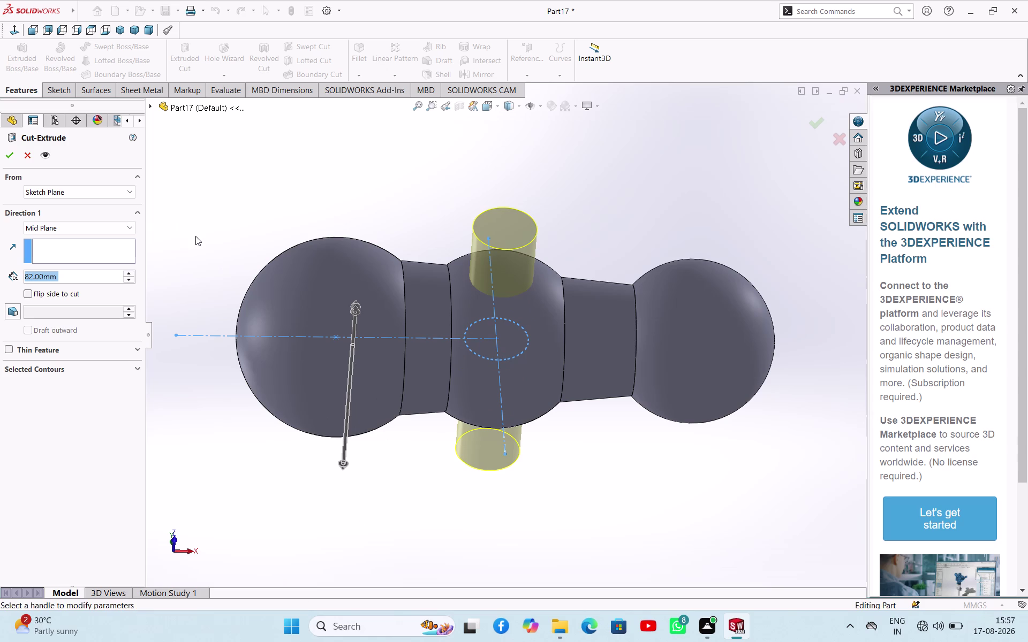
click(13, 155)
click(318, 174)
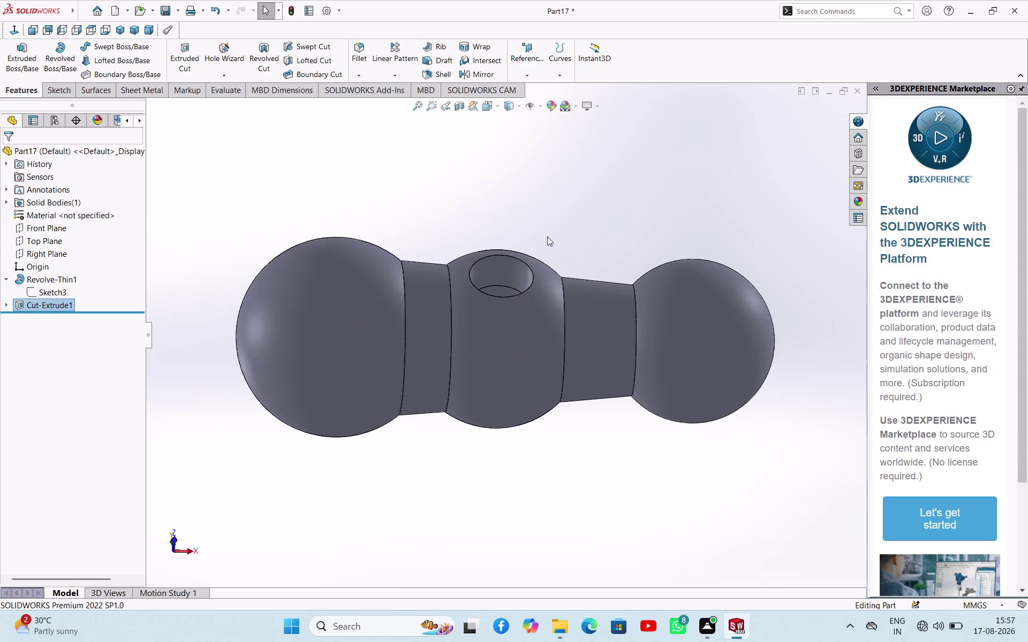
Orbit the part to inspect the new hole, then return to isometric view.
middle_drag(547, 236, 531, 348)
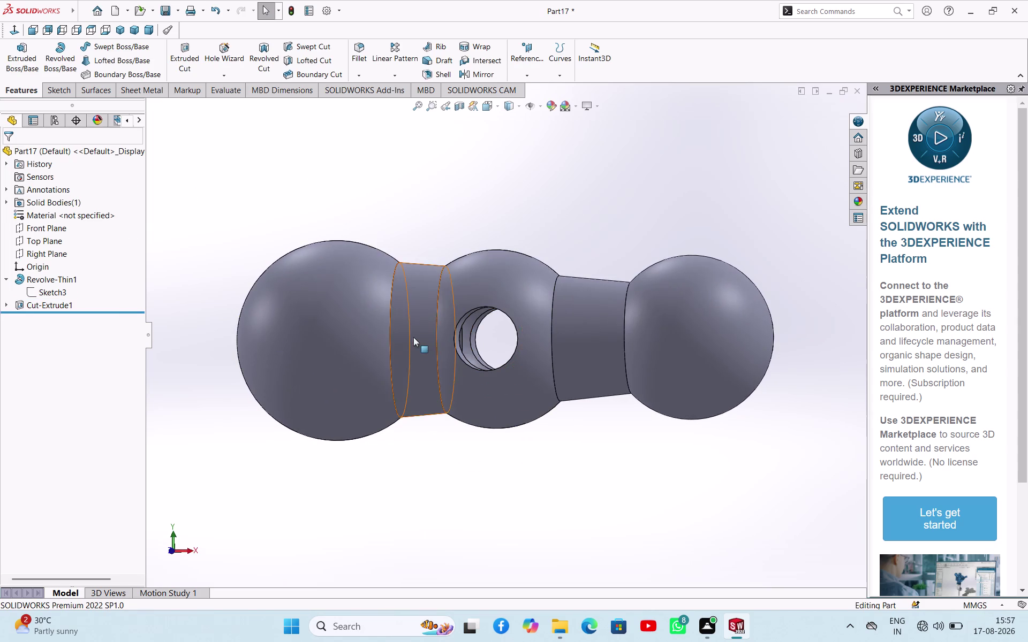
middle_drag(414, 337, 382, 331)
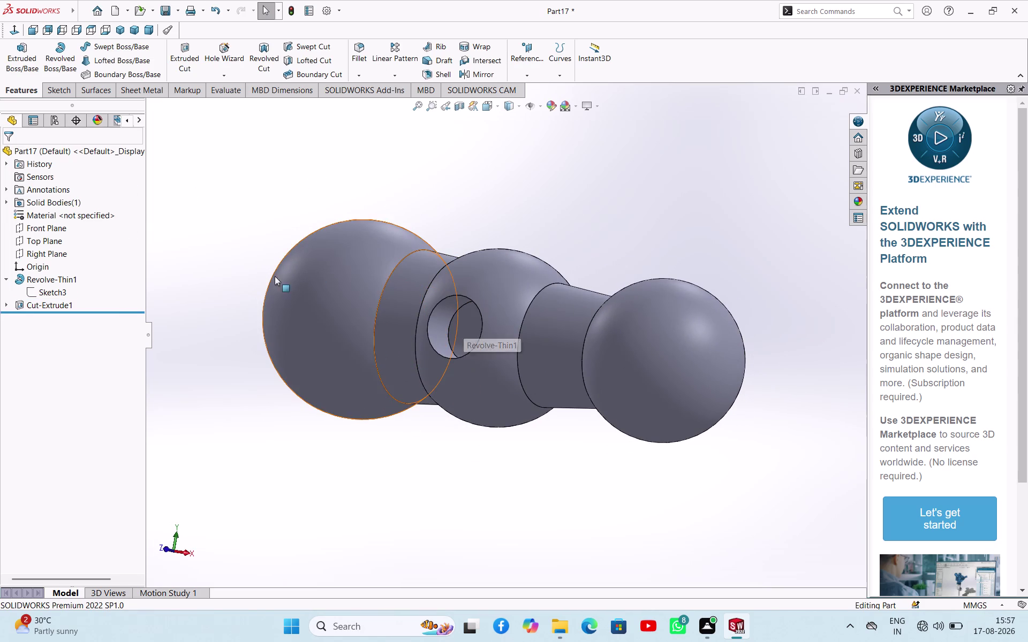
click(257, 266)
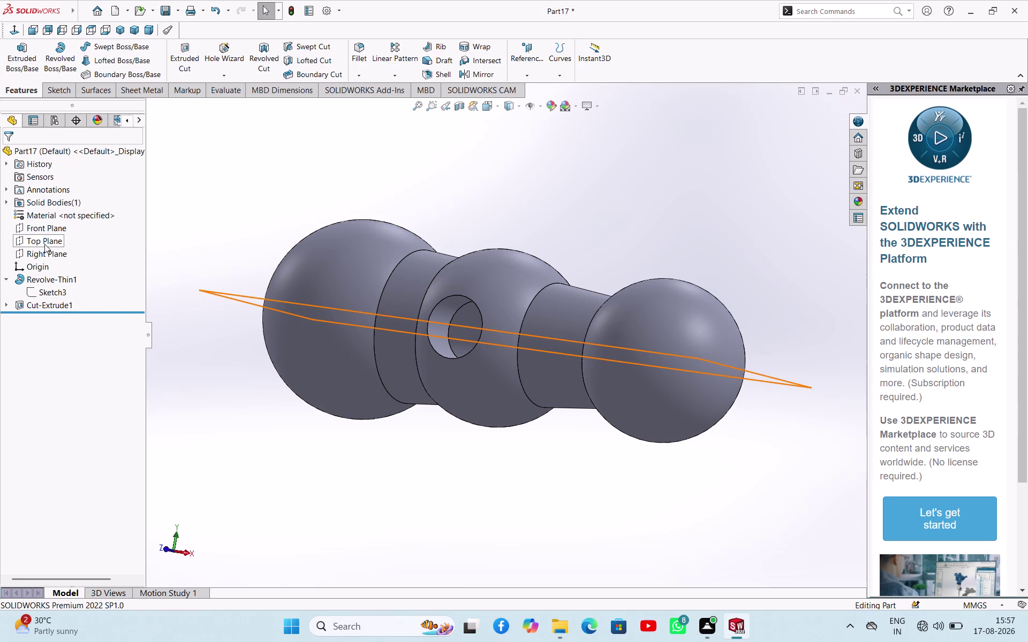
middle_drag(202, 263, 219, 265)
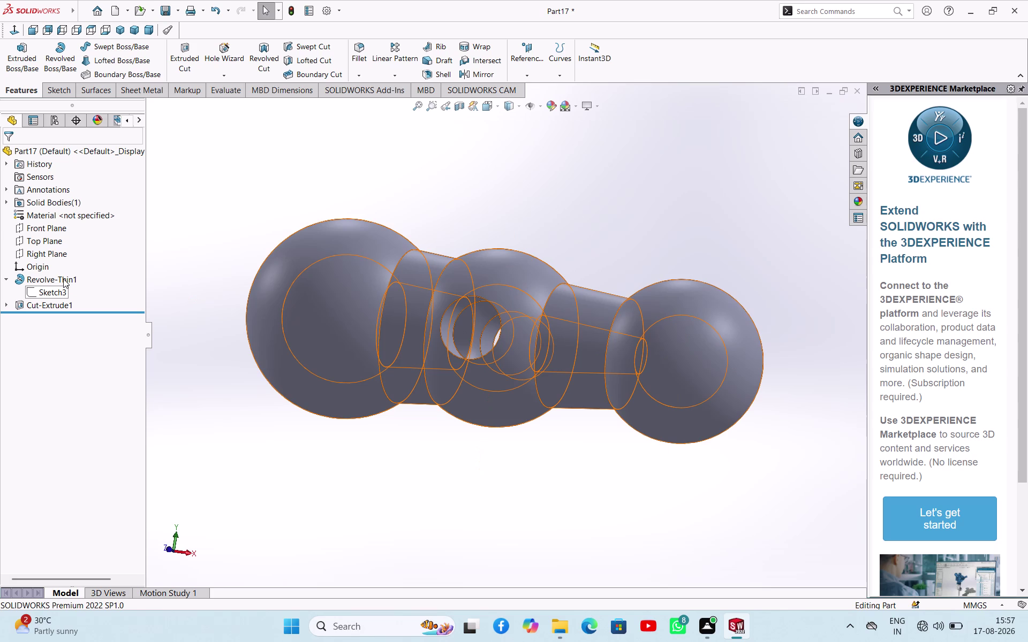
click(275, 155)
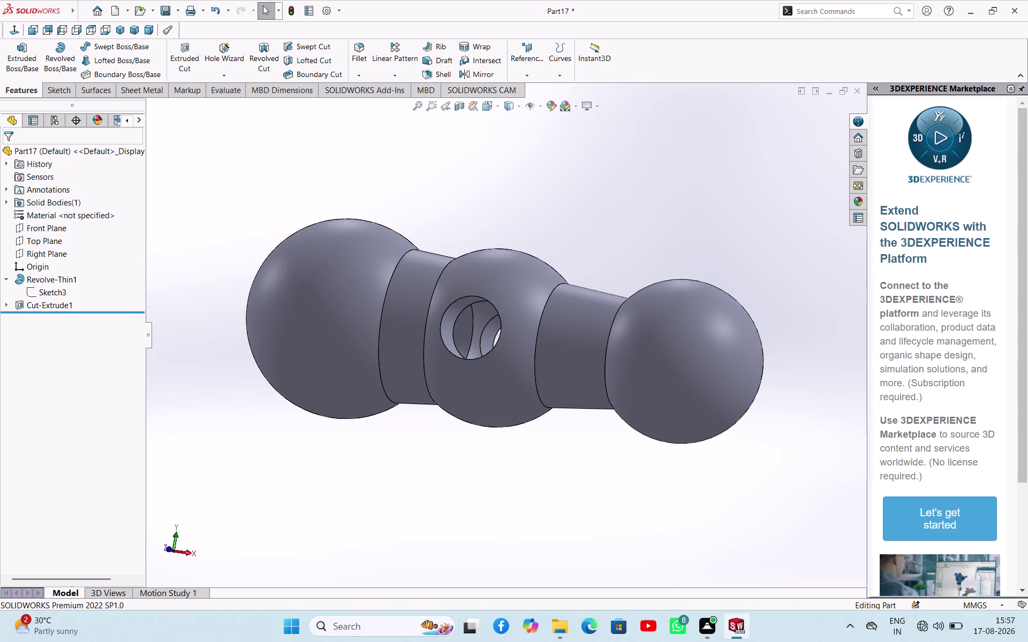
click(115, 30)
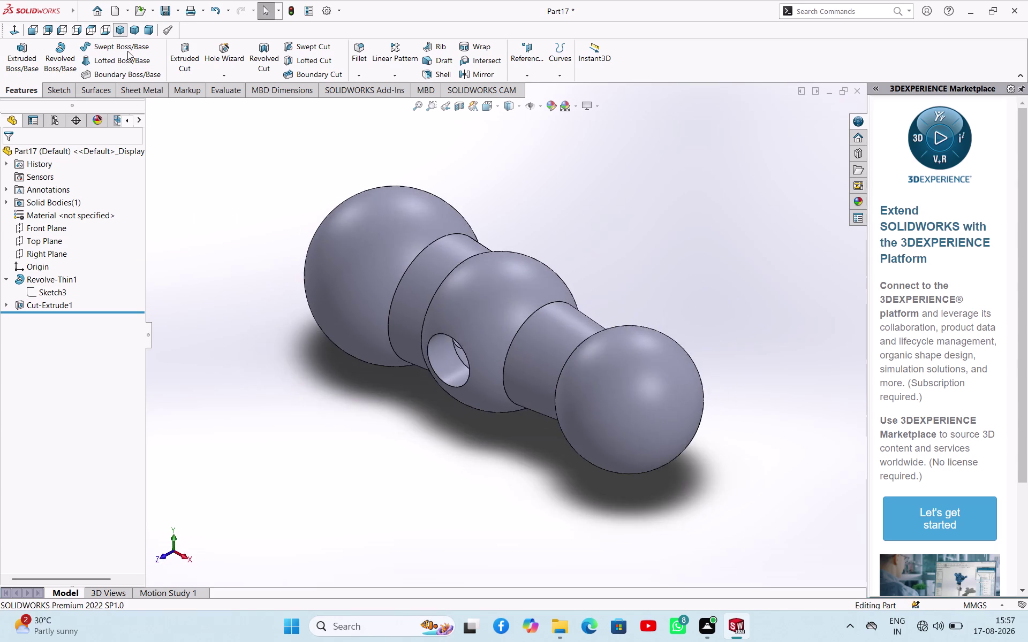
click(231, 217)
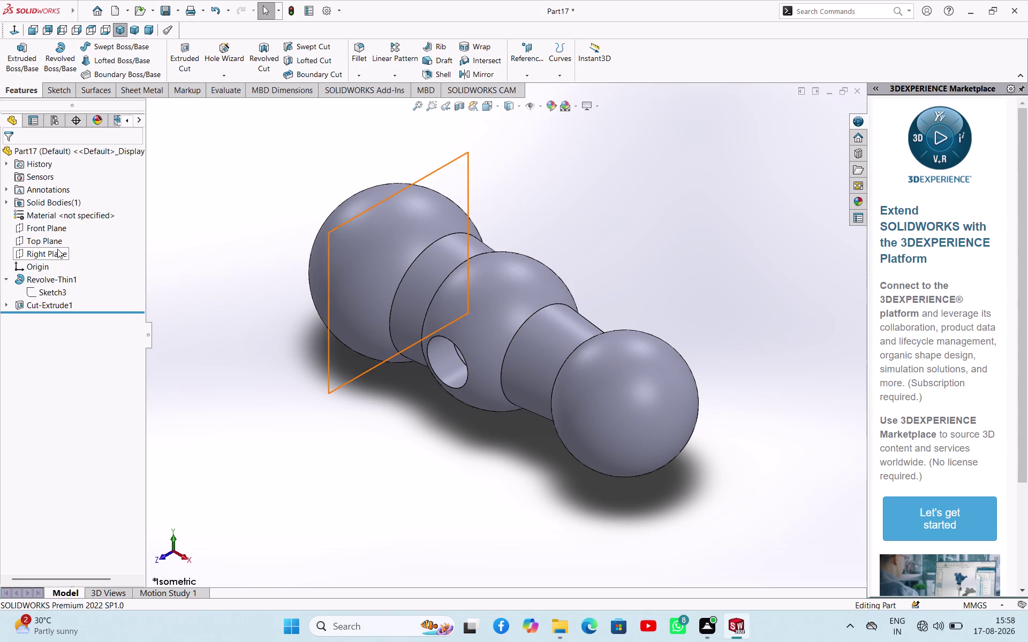
click(57, 228)
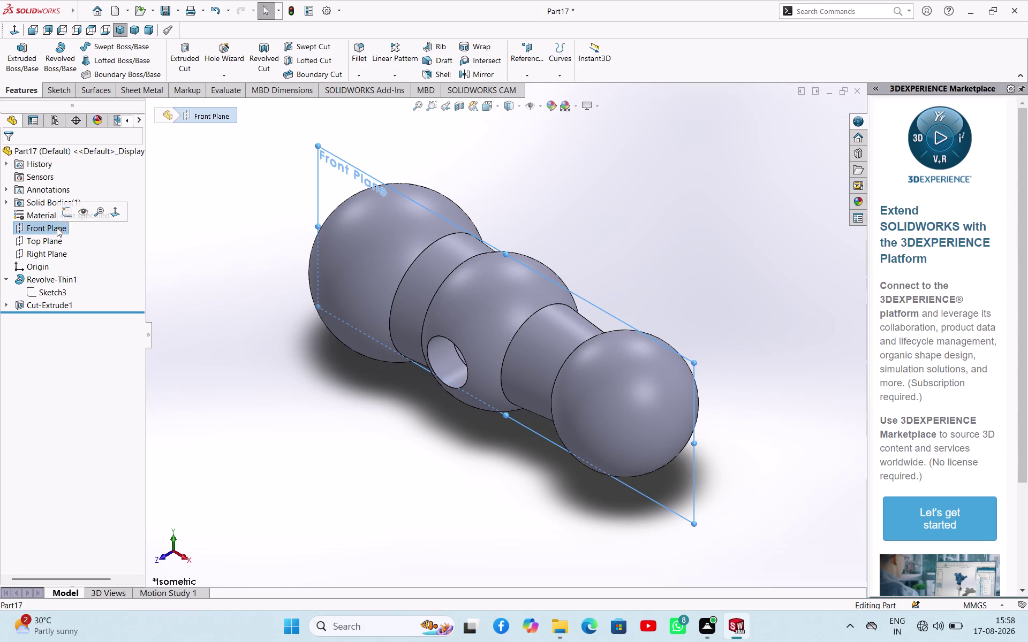
click(65, 212)
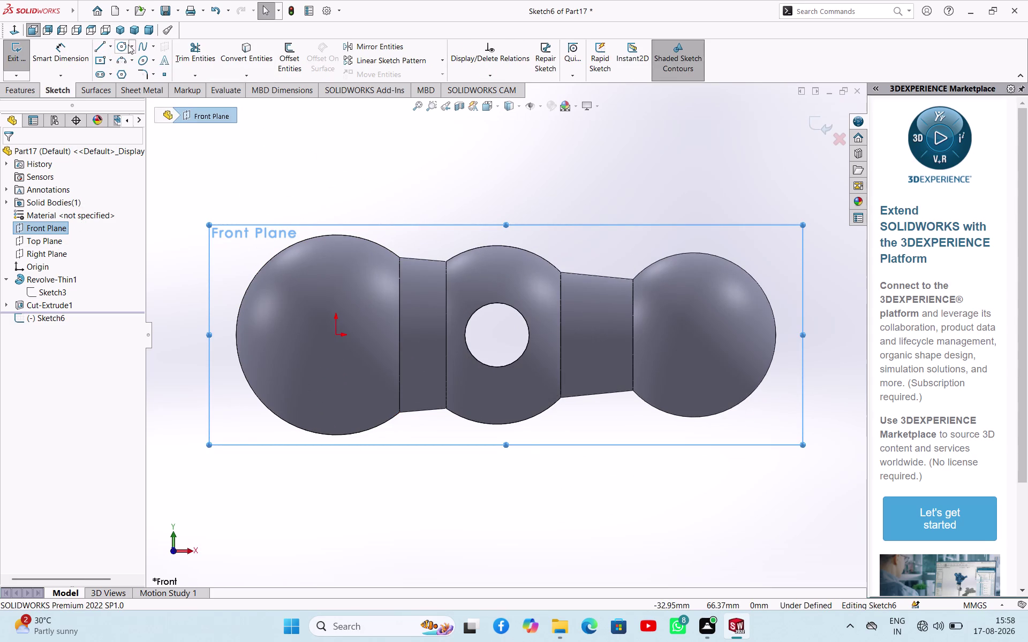
click(15, 57)
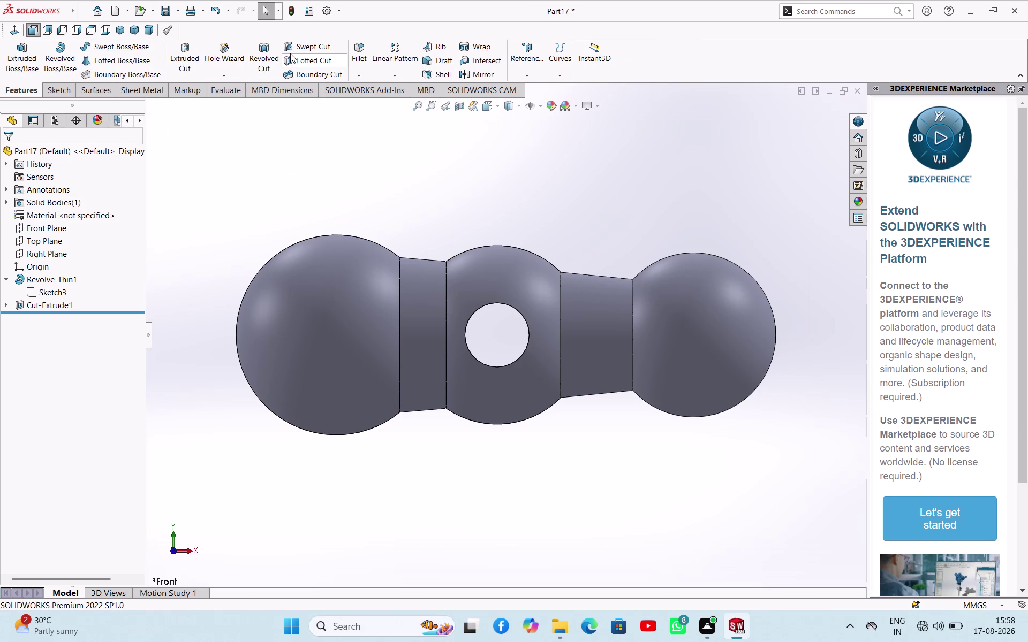
click(211, 74)
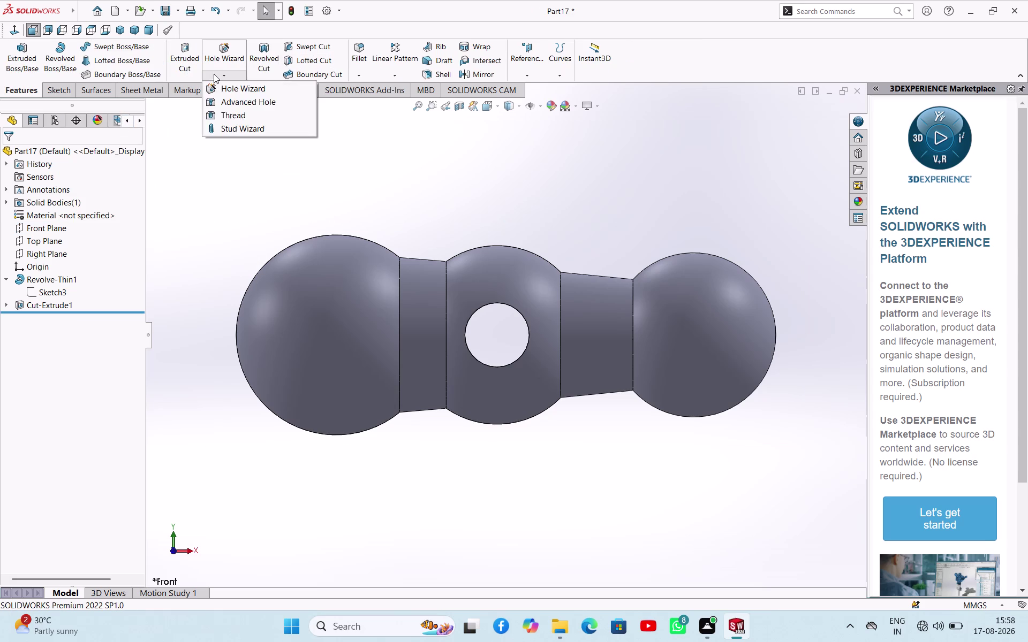
click(221, 83)
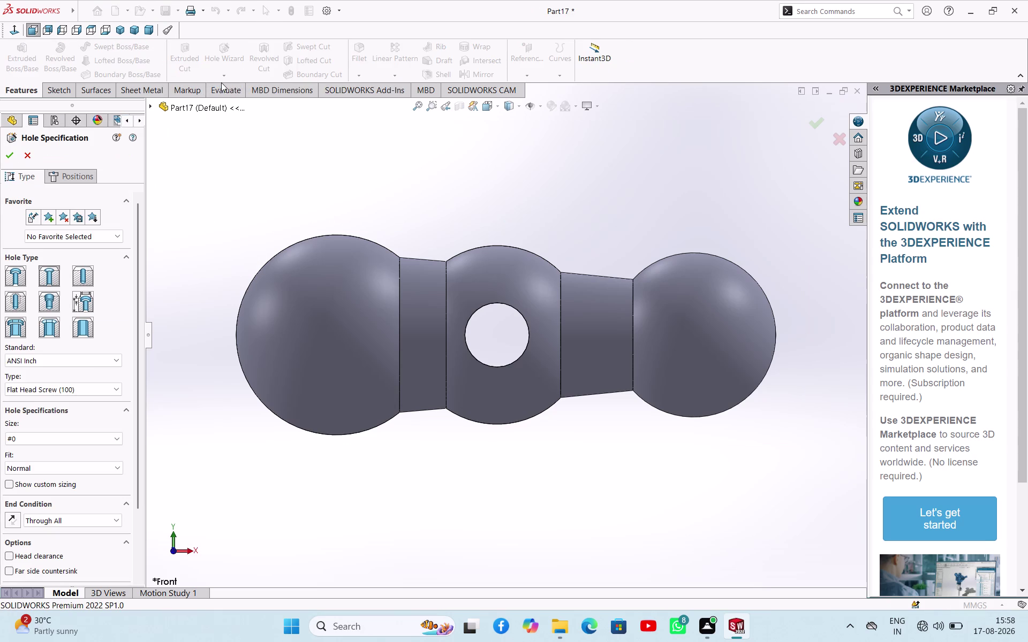
click(58, 180)
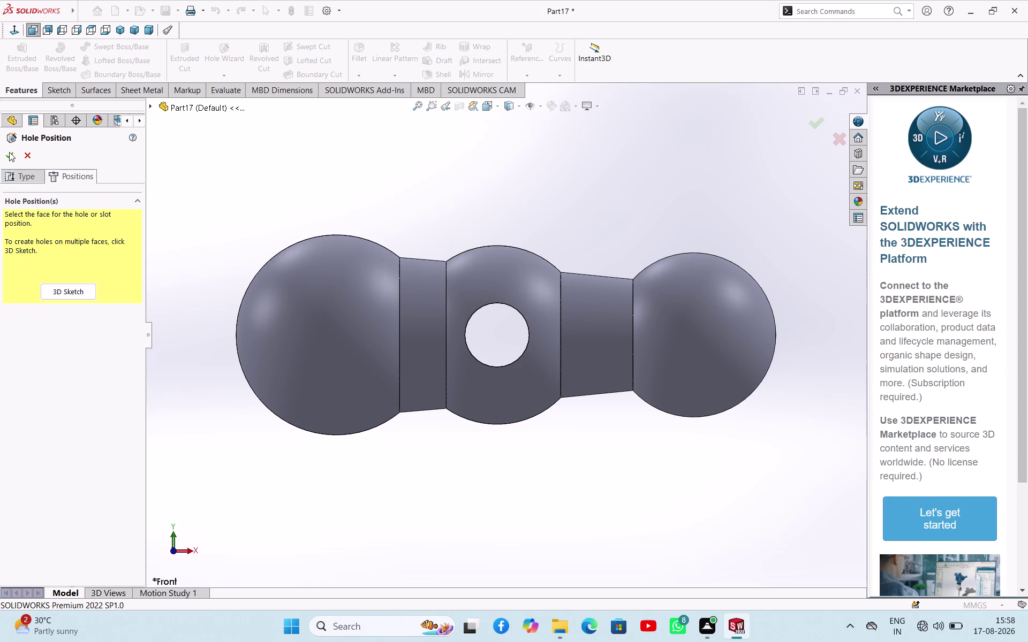
click(9, 152)
click(612, 250)
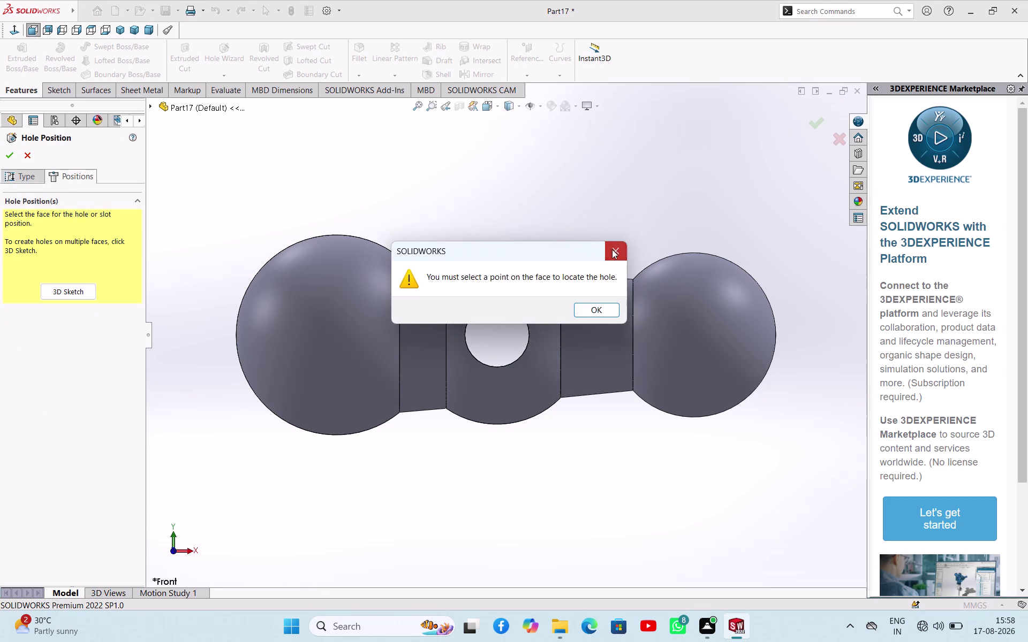
click(27, 147)
click(27, 153)
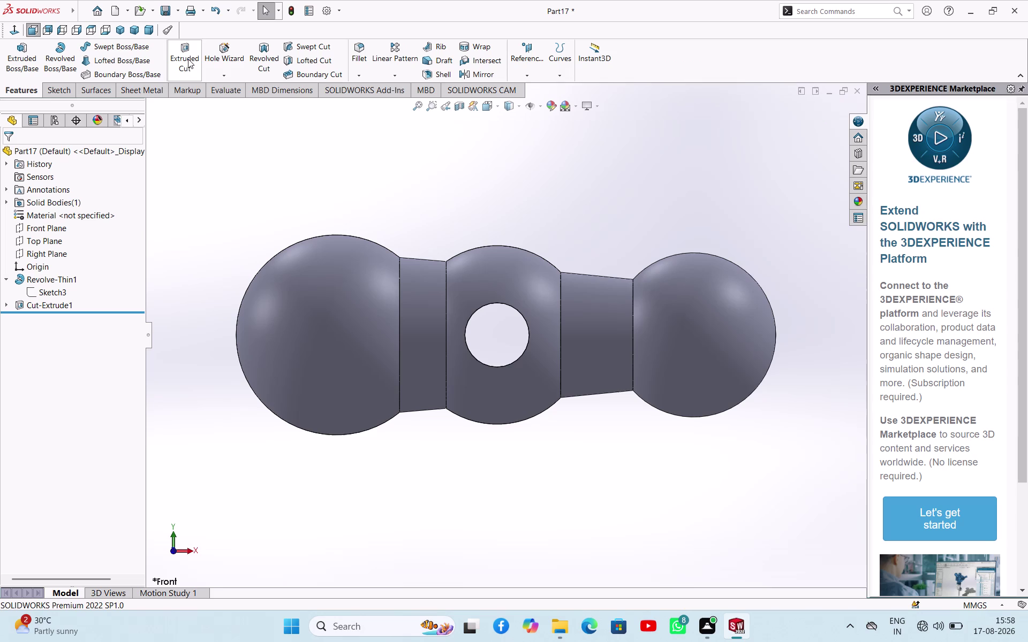
click(227, 77)
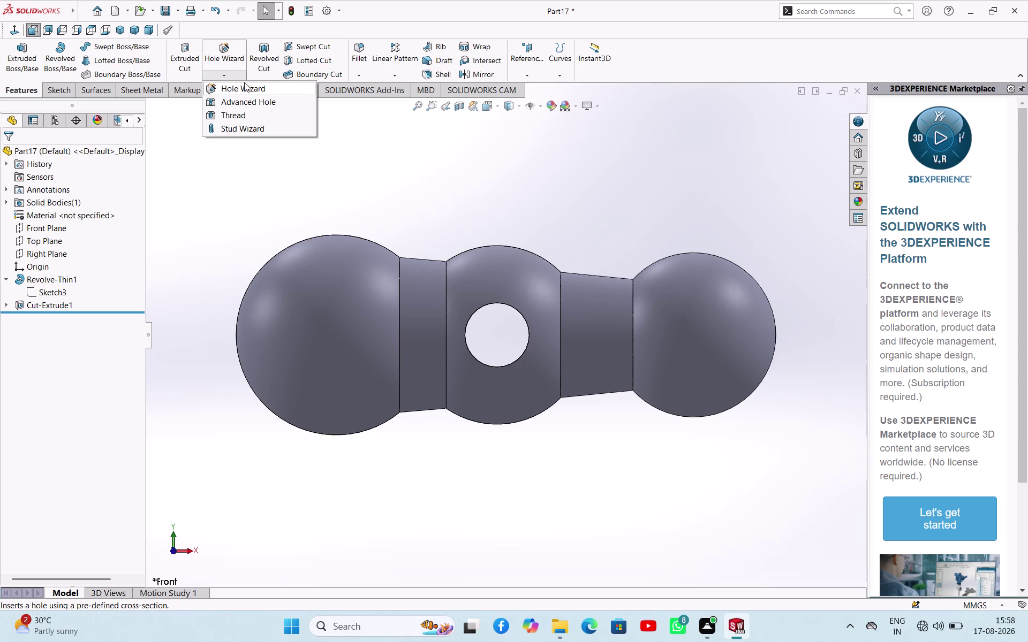
click(244, 87)
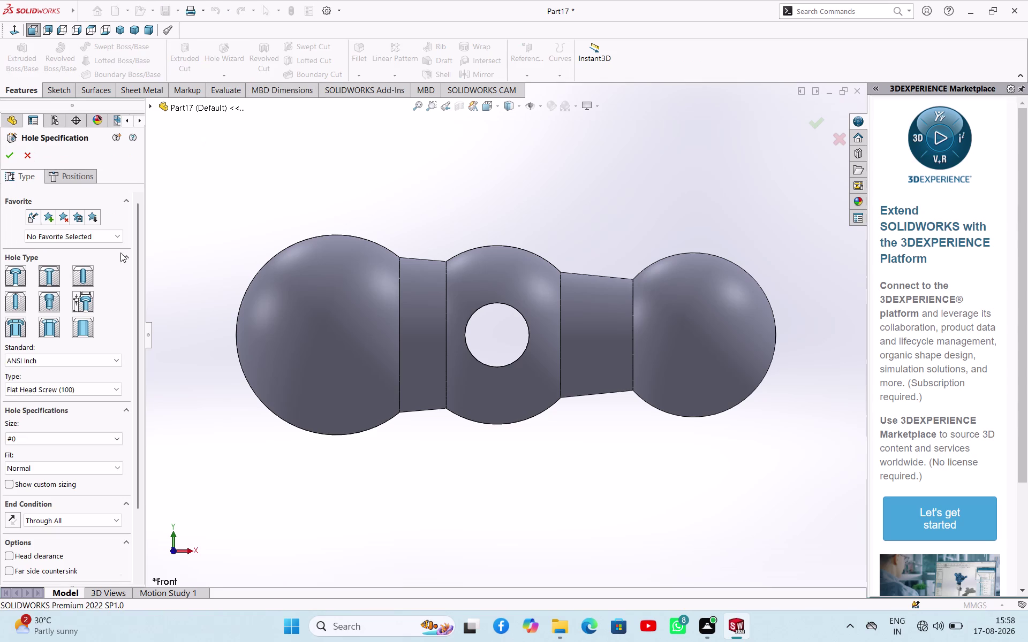
scroll(down, 3)
scroll(up, 3)
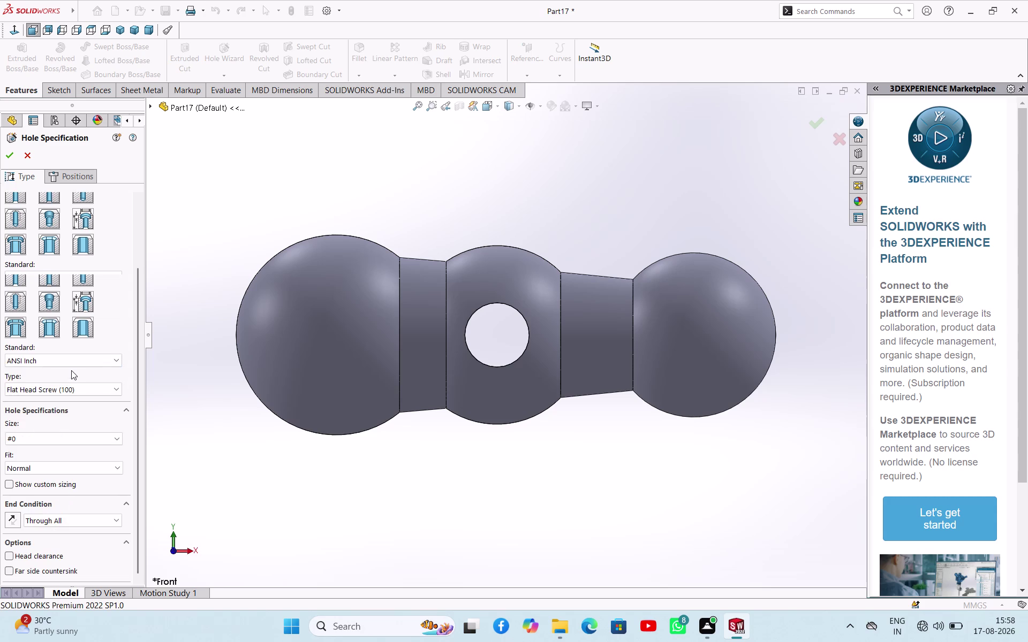
click(27, 158)
click(235, 183)
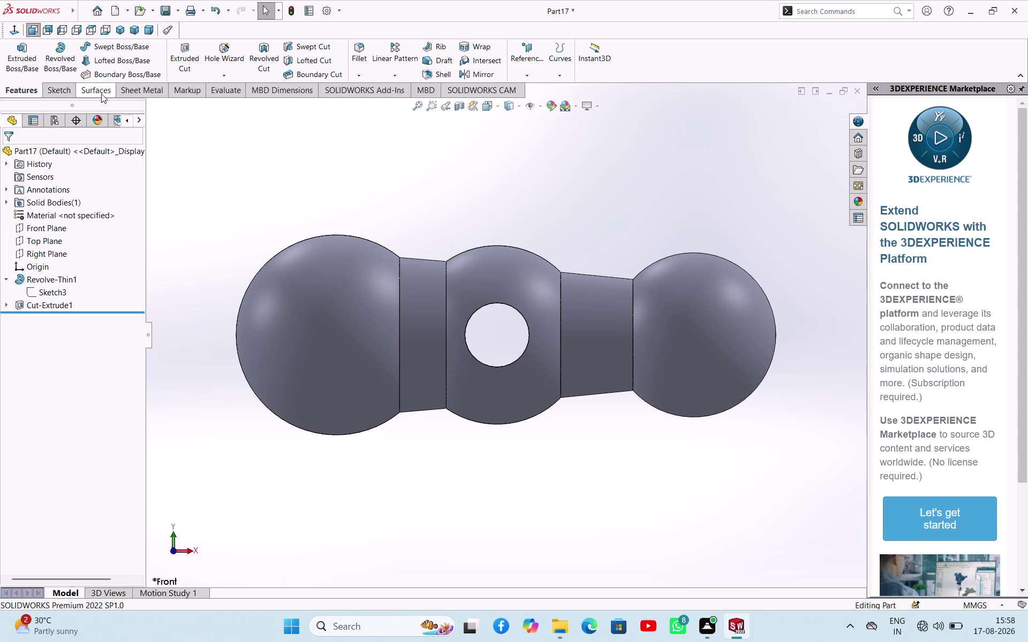
click(213, 159)
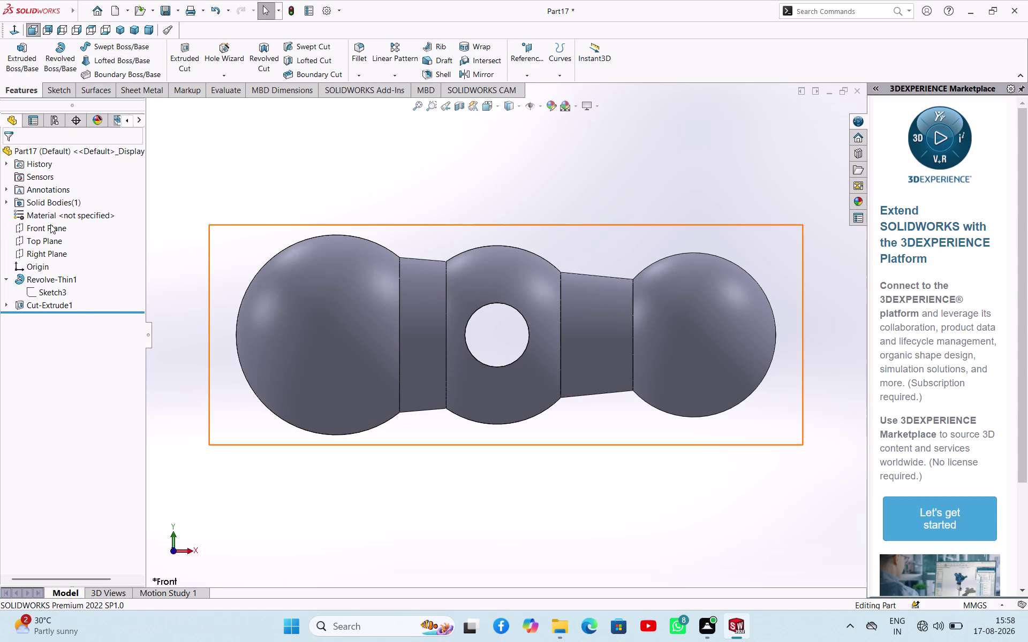
Start a sketch on the Front Plane and draw a circle centred on the right ball.
click(51, 224)
click(59, 209)
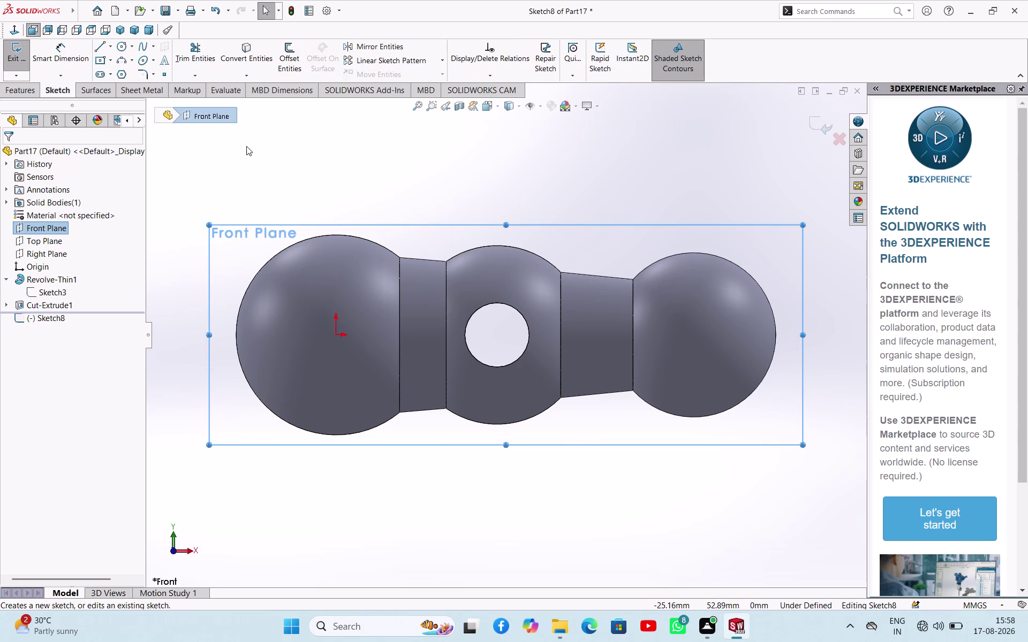
click(122, 45)
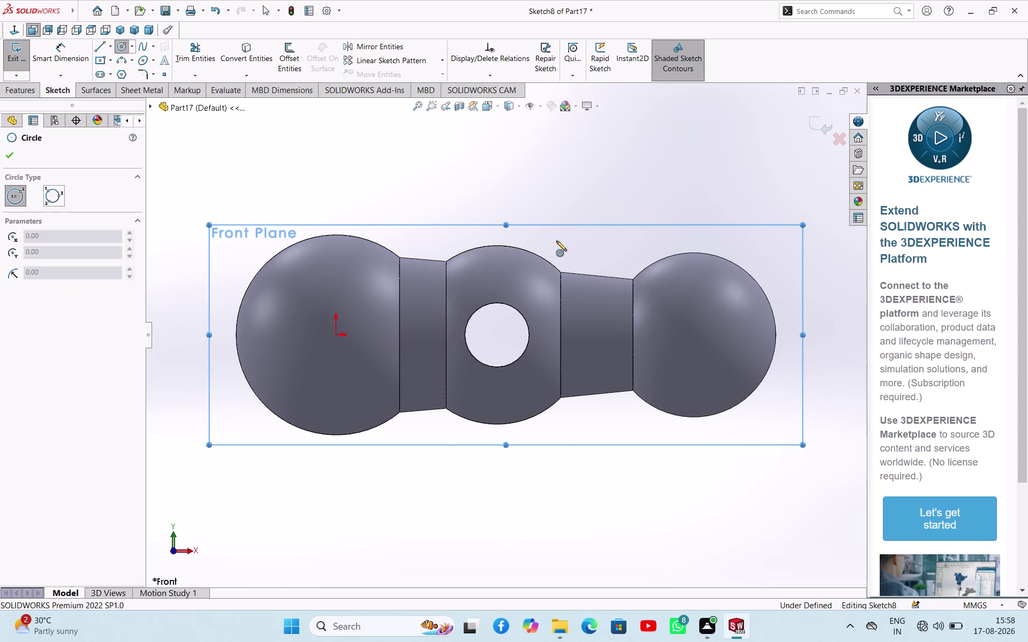
click(706, 337)
click(709, 341)
right_click(739, 221)
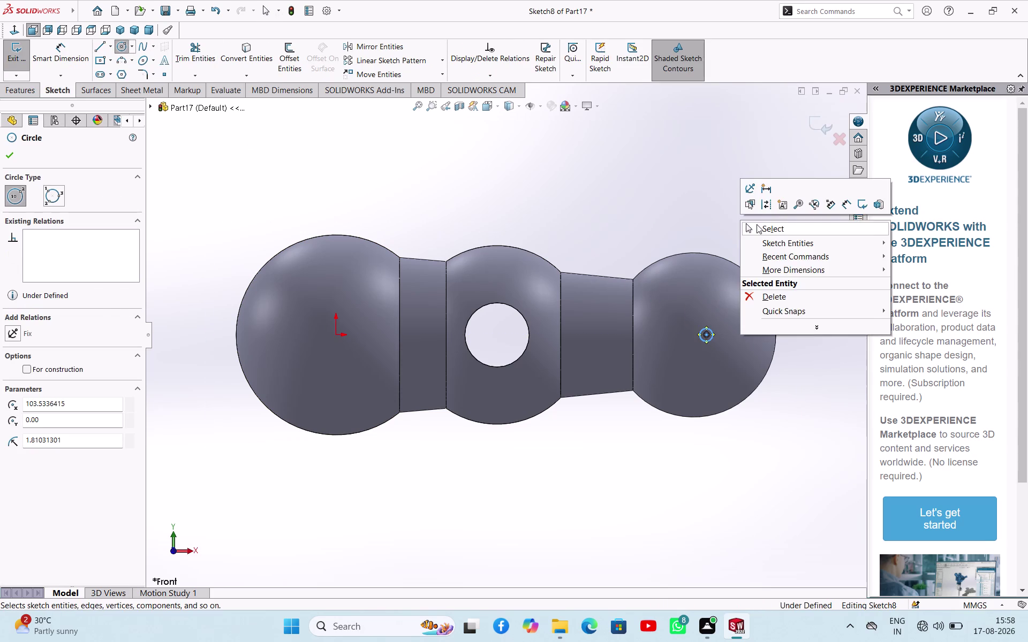
click(757, 225)
Dimension the circle to 17 mm diameter and exit the sketch.
right_drag(756, 227, 763, 159)
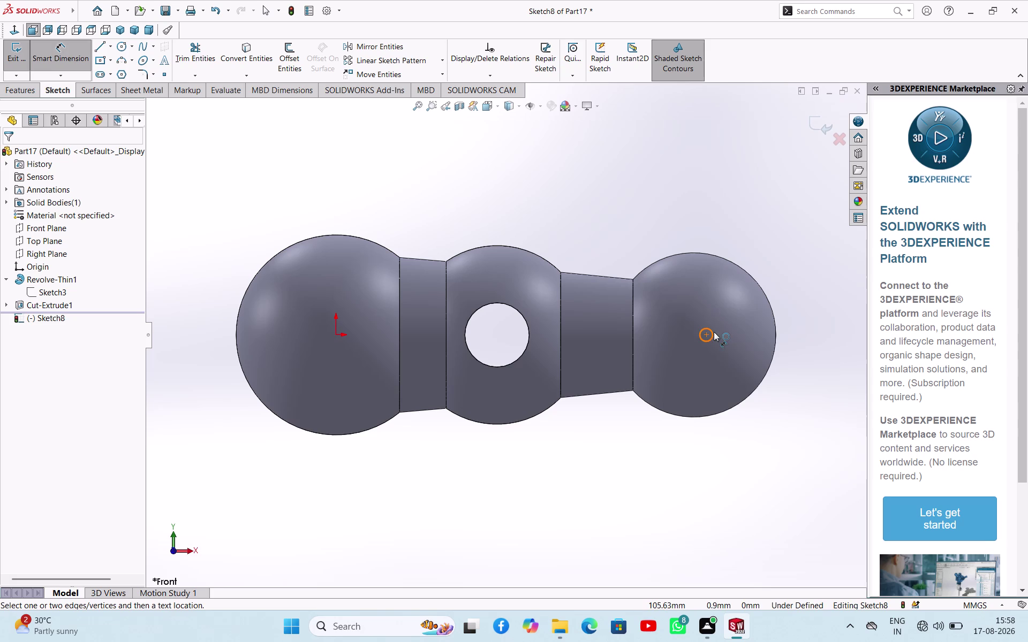
click(714, 332)
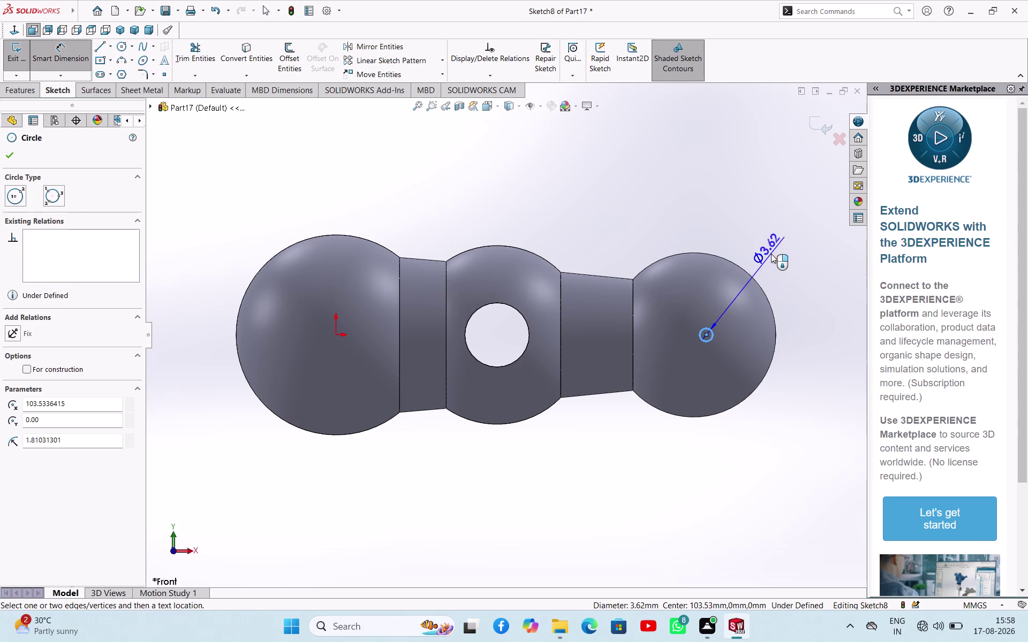
click(771, 254)
text(17)
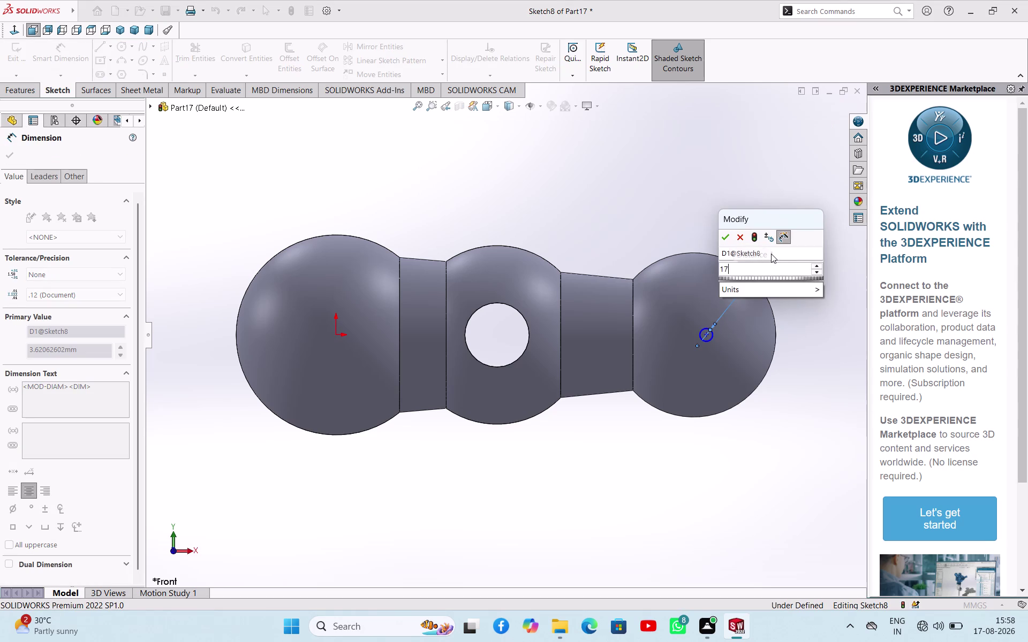
key(Return)
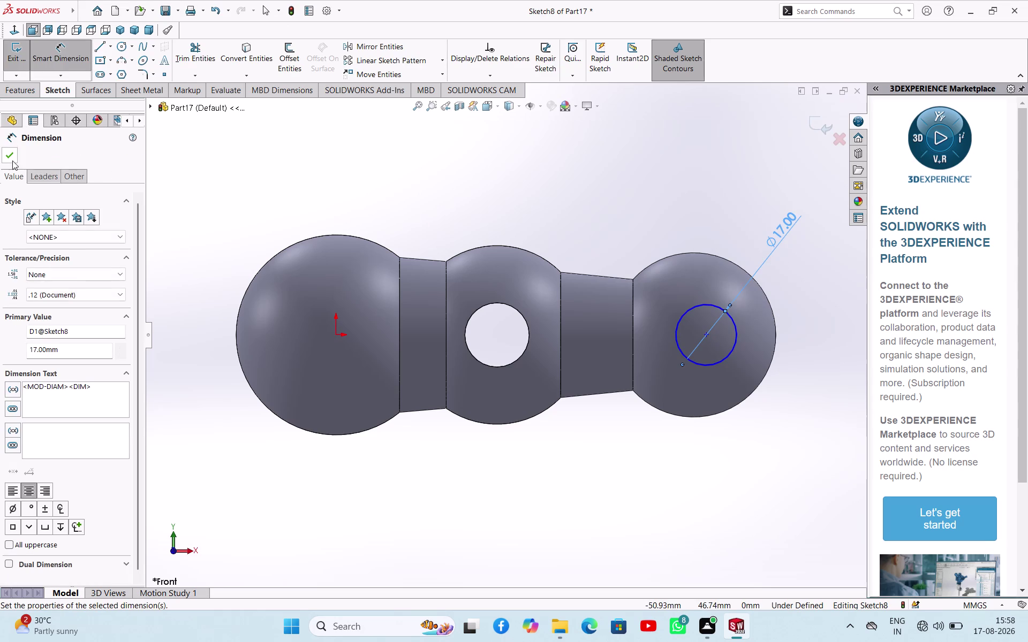
click(10, 160)
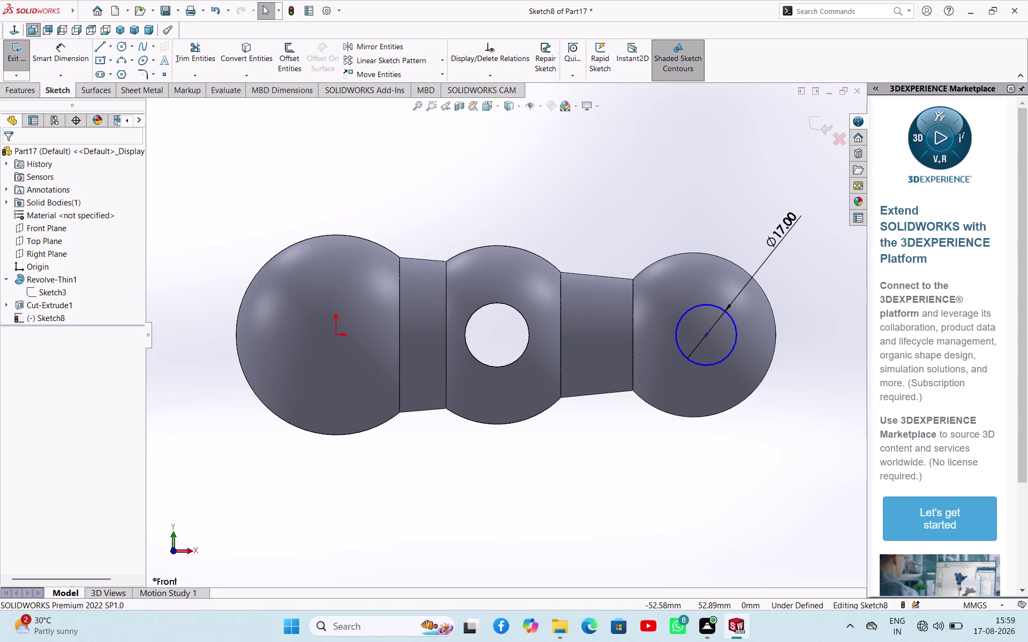
click(13, 61)
middle_drag(327, 164, 333, 133)
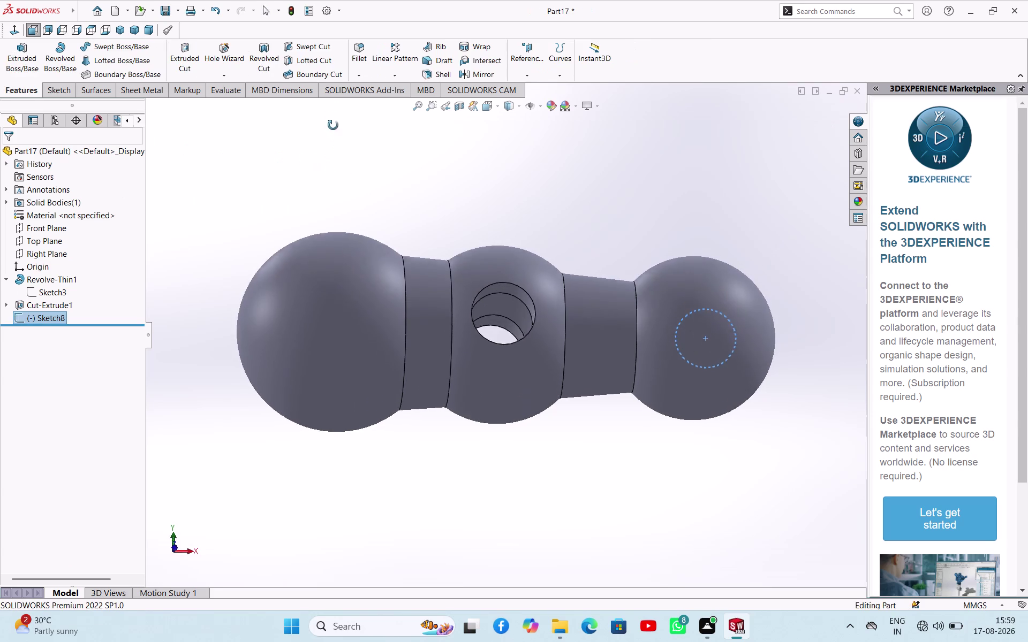
Cut a blind, reversed-direction hole into the right ball from the 17 mm circle.
middle_drag(333, 134, 332, 93)
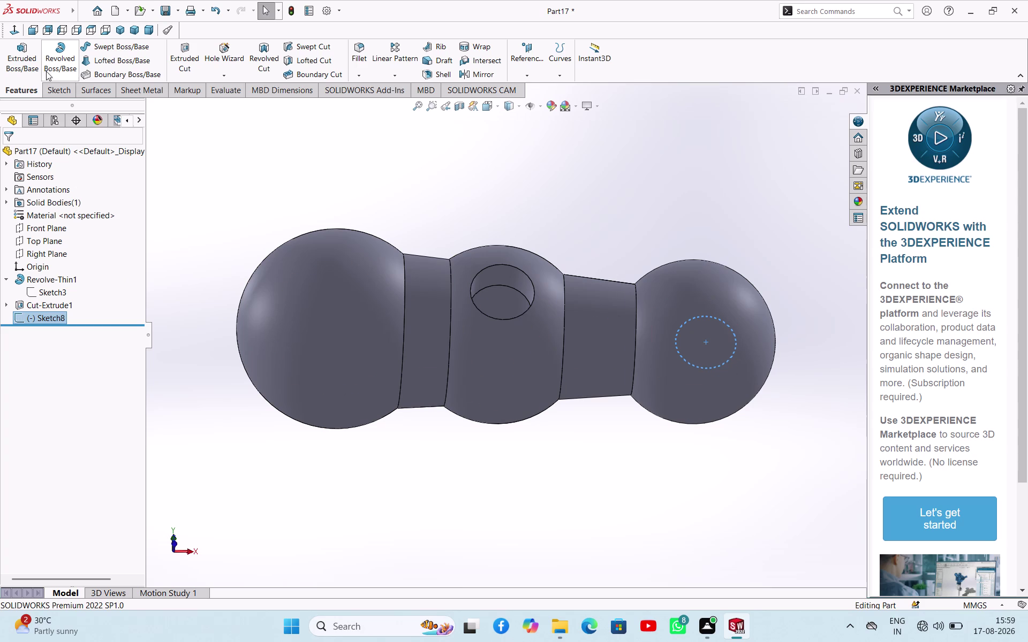
click(179, 54)
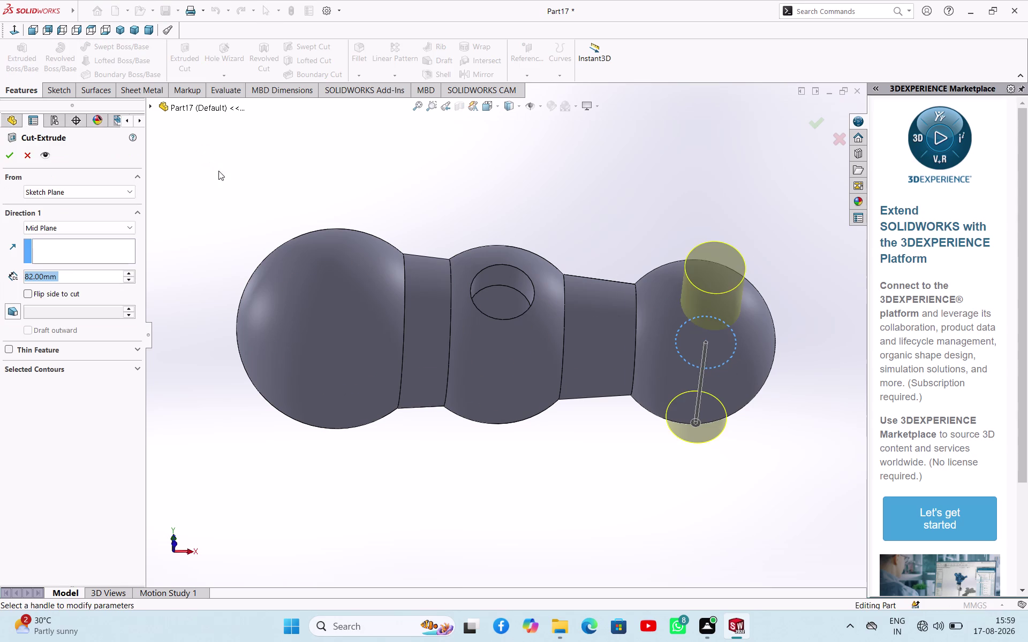
click(47, 232)
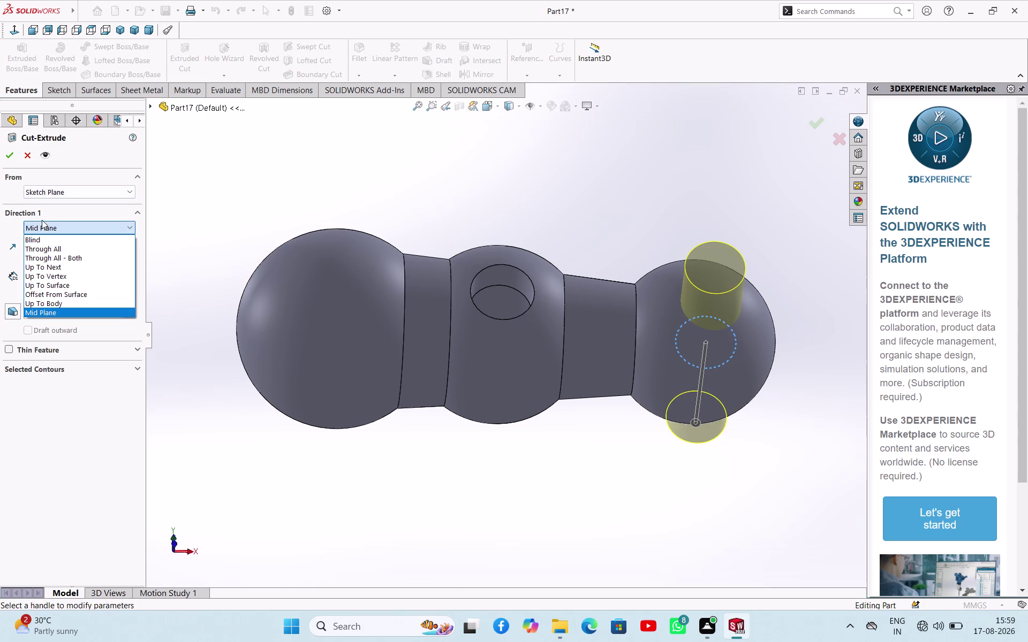
click(39, 234)
click(39, 237)
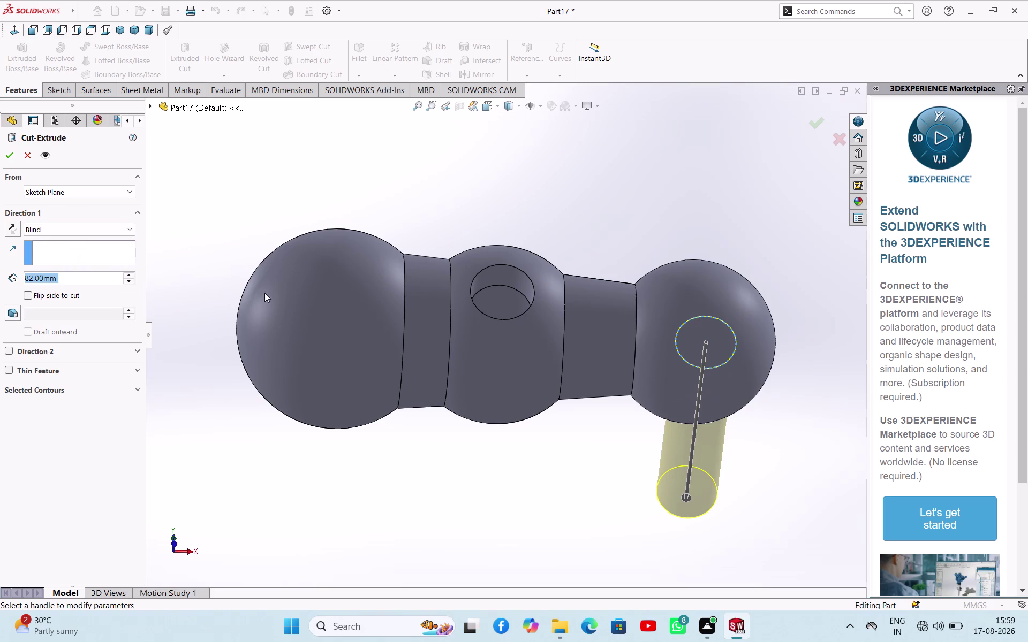
click(11, 225)
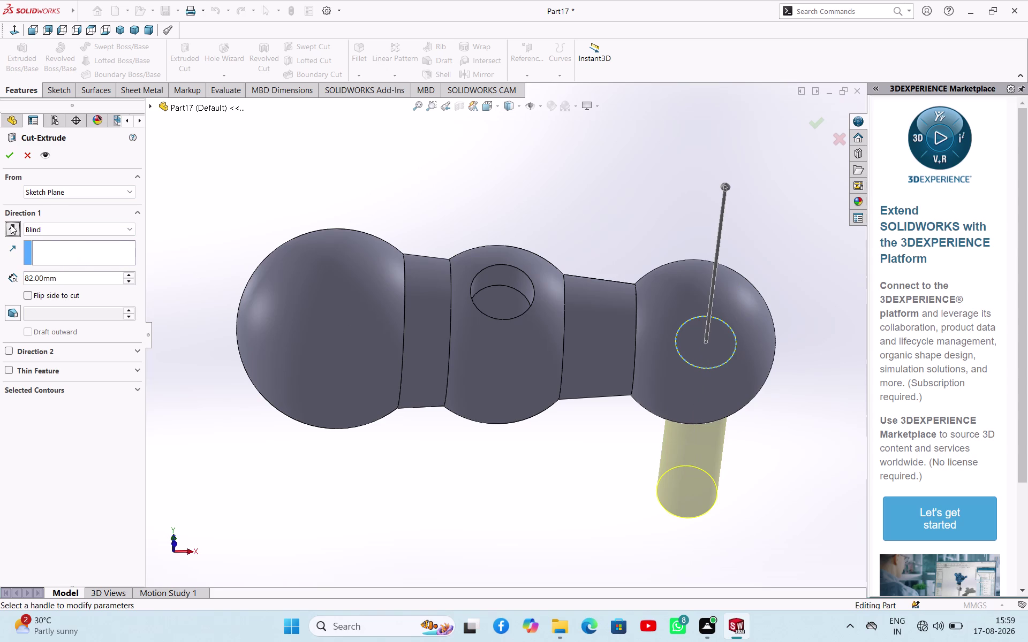
click(5, 154)
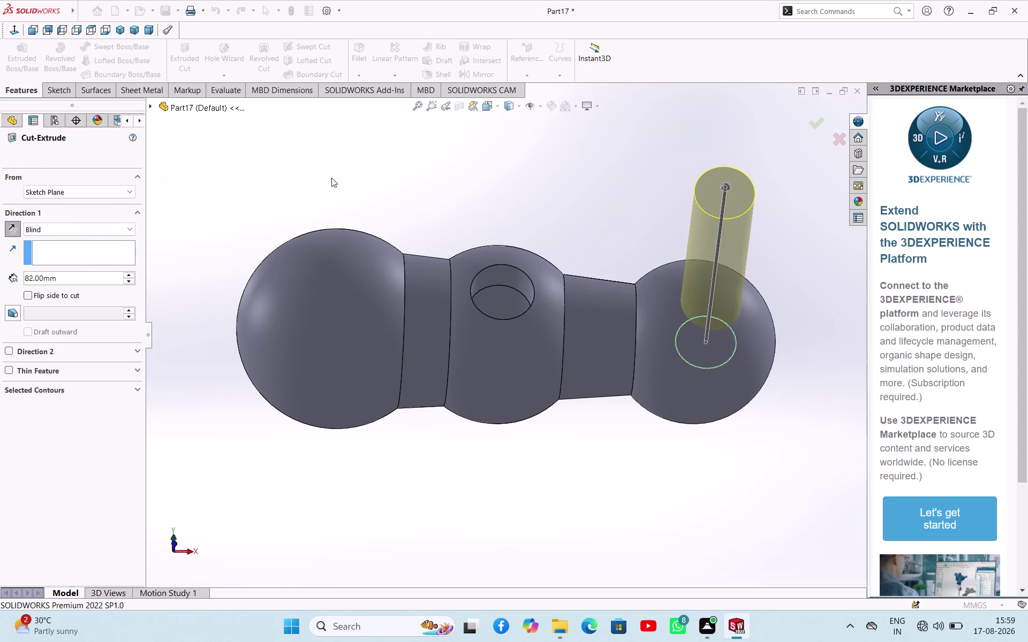
click(331, 178)
Orbit the part to inspect both holes.
middle_drag(531, 211, 466, 272)
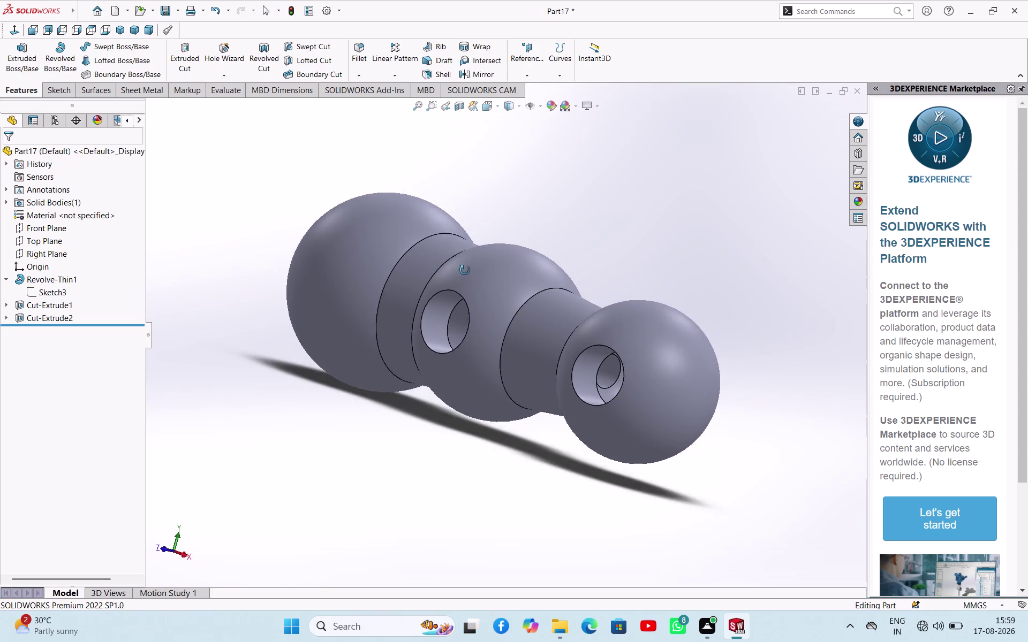
middle_drag(465, 272, 459, 254)
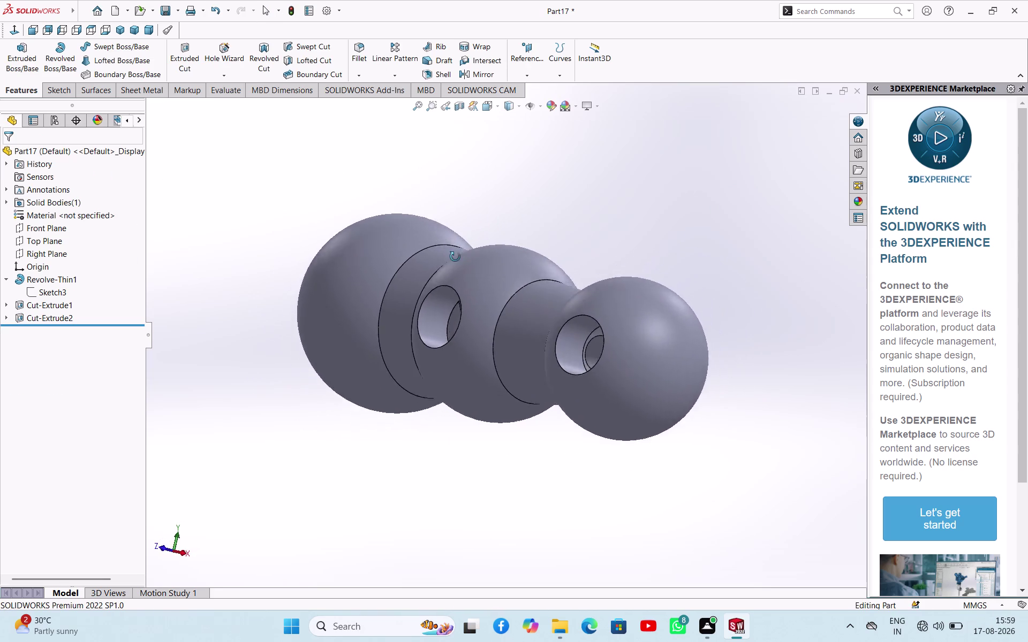
middle_drag(460, 254, 500, 252)
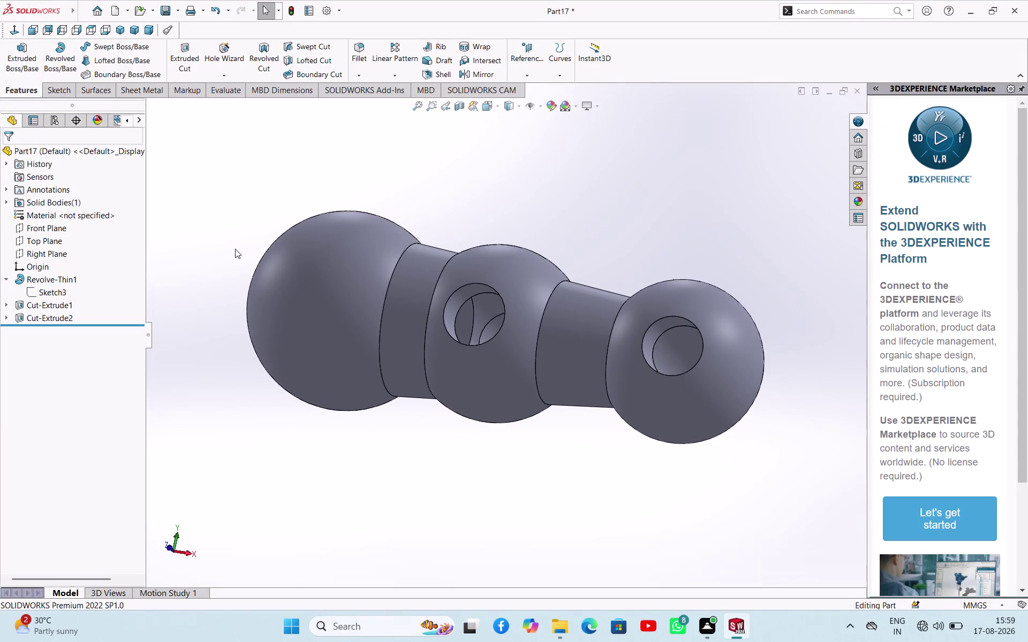
click(56, 279)
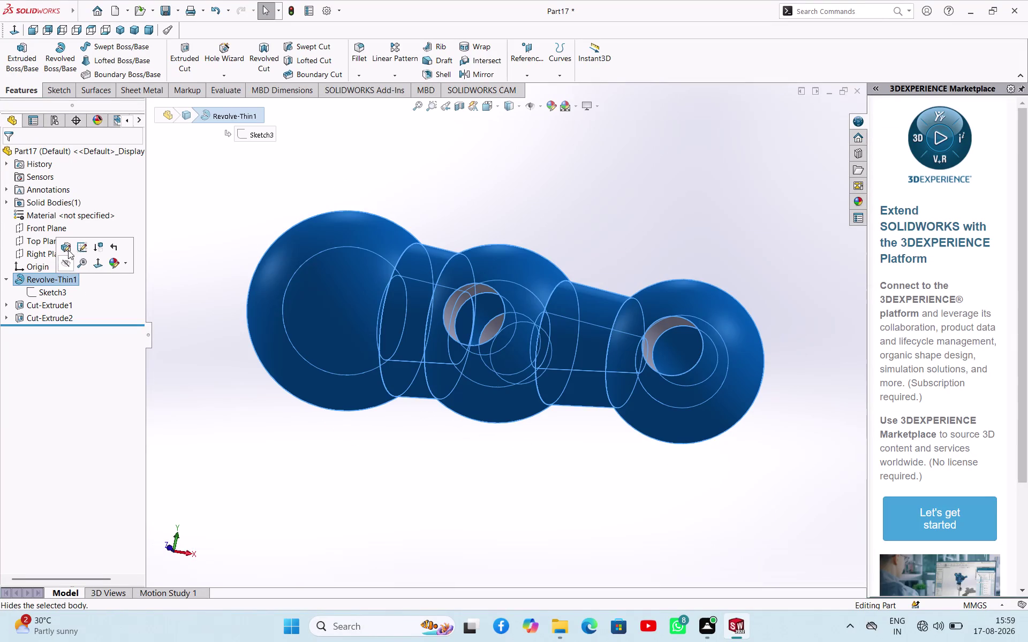
Review the Revolve-Thin1 feature and close it without changes.
click(68, 250)
click(294, 185)
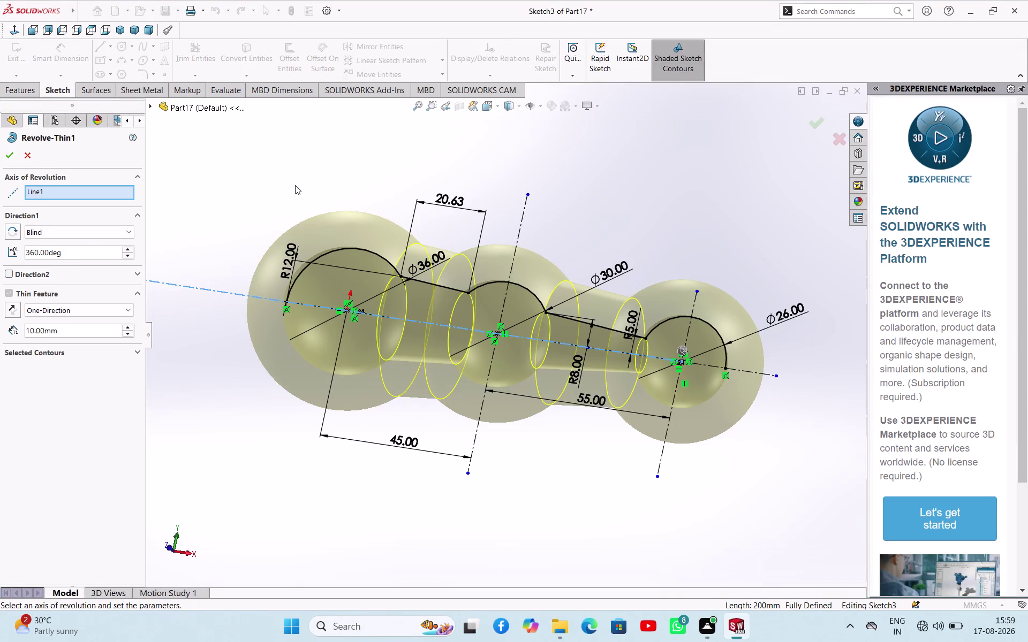
middle_drag(346, 195, 355, 185)
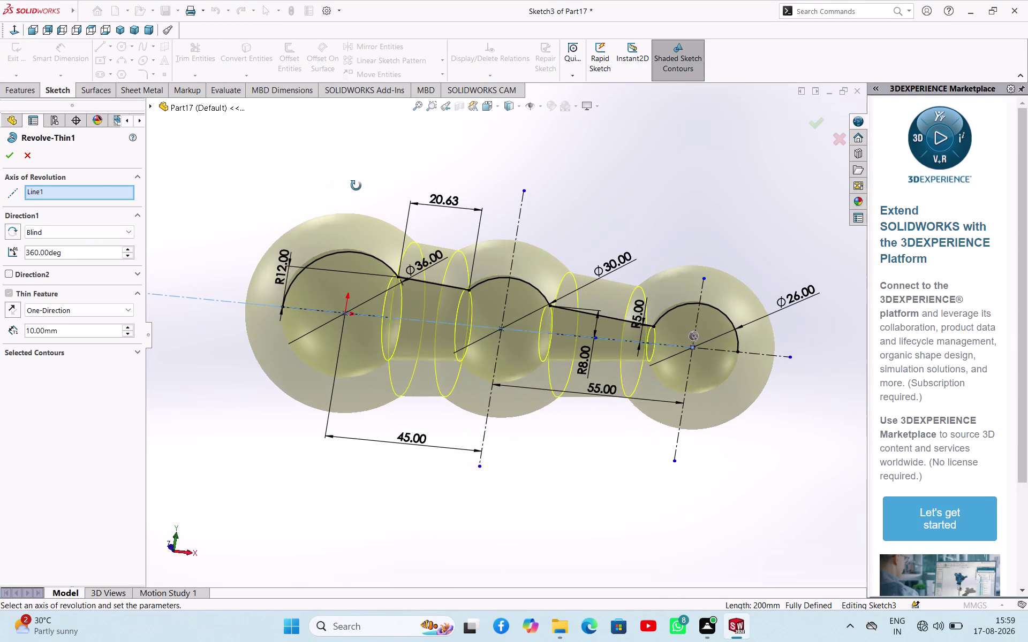
middle_drag(355, 184, 360, 187)
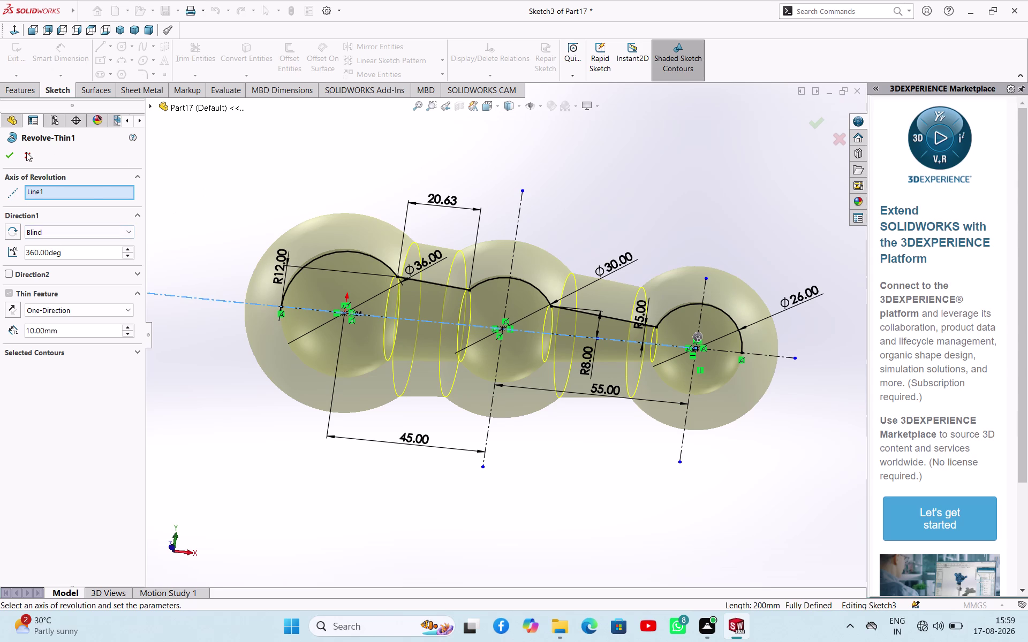
click(25, 152)
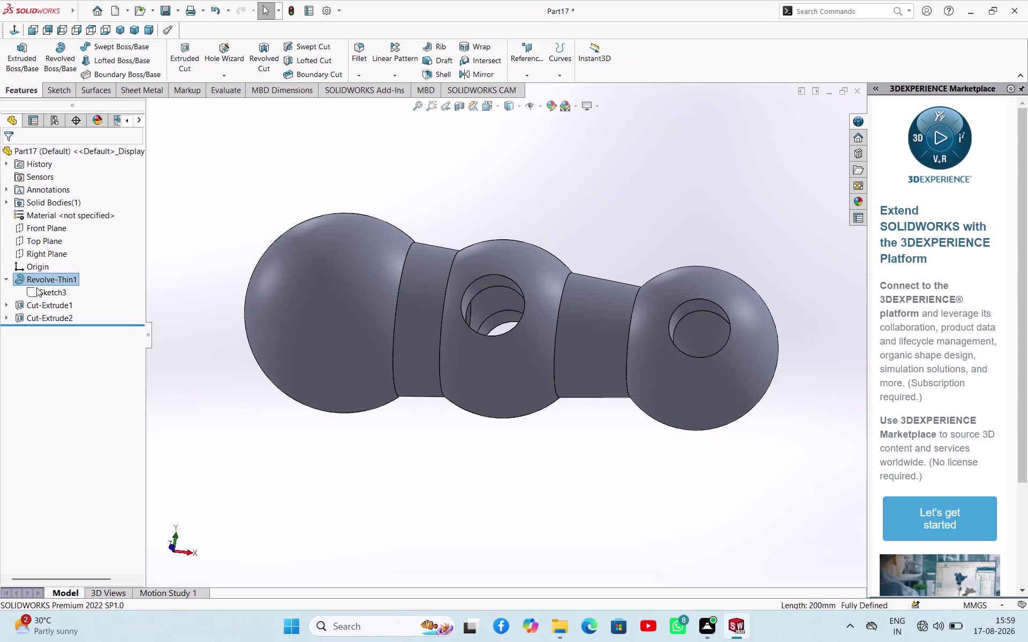
Edit Sketch3 and draw a line from the arc's end point to the centreline.
click(38, 290)
click(51, 264)
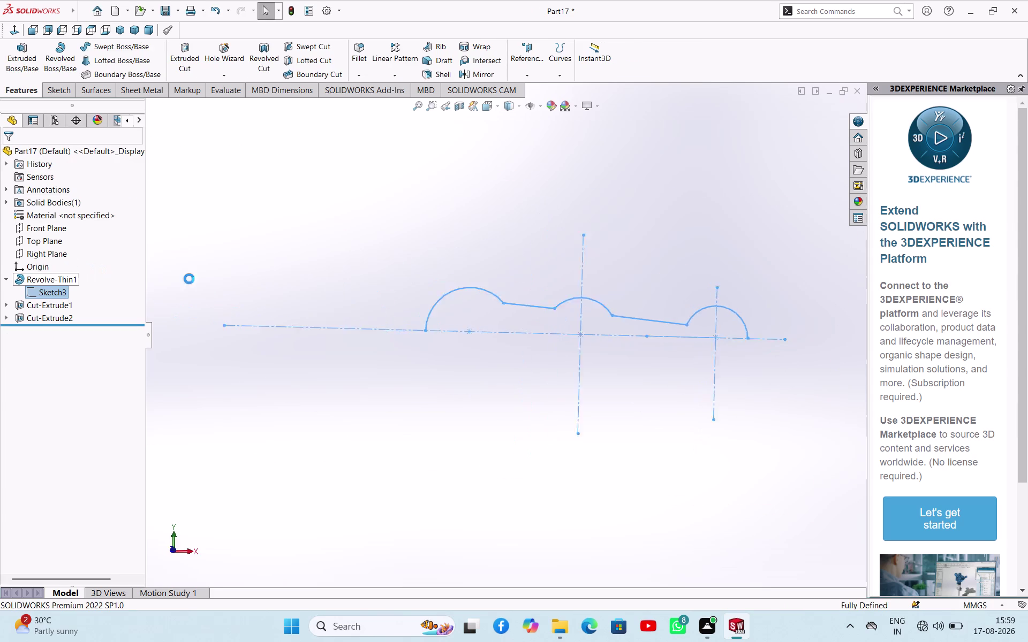
click(98, 47)
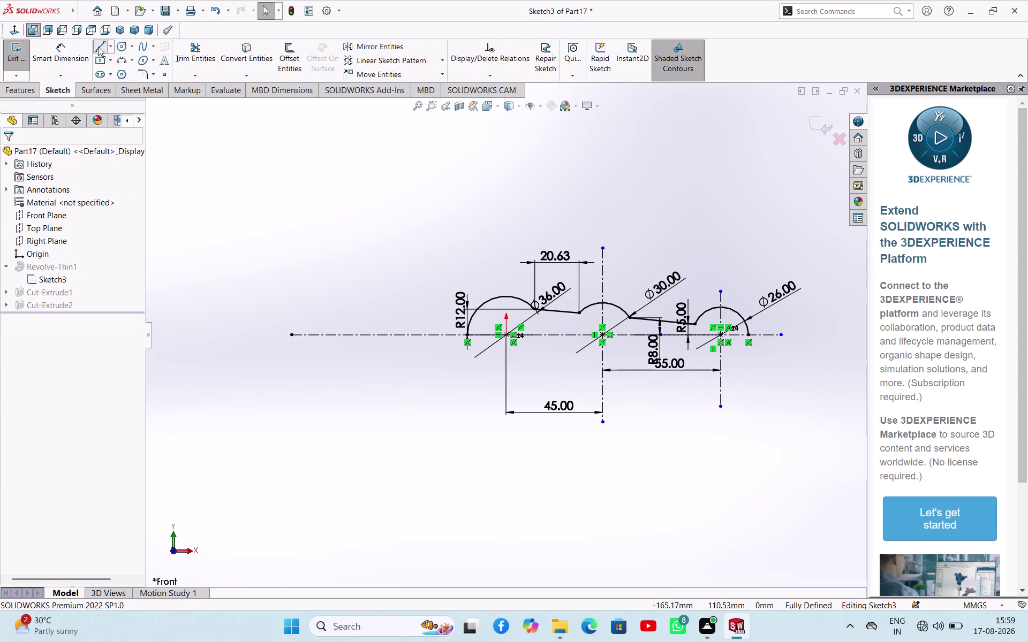
scroll(down, 3)
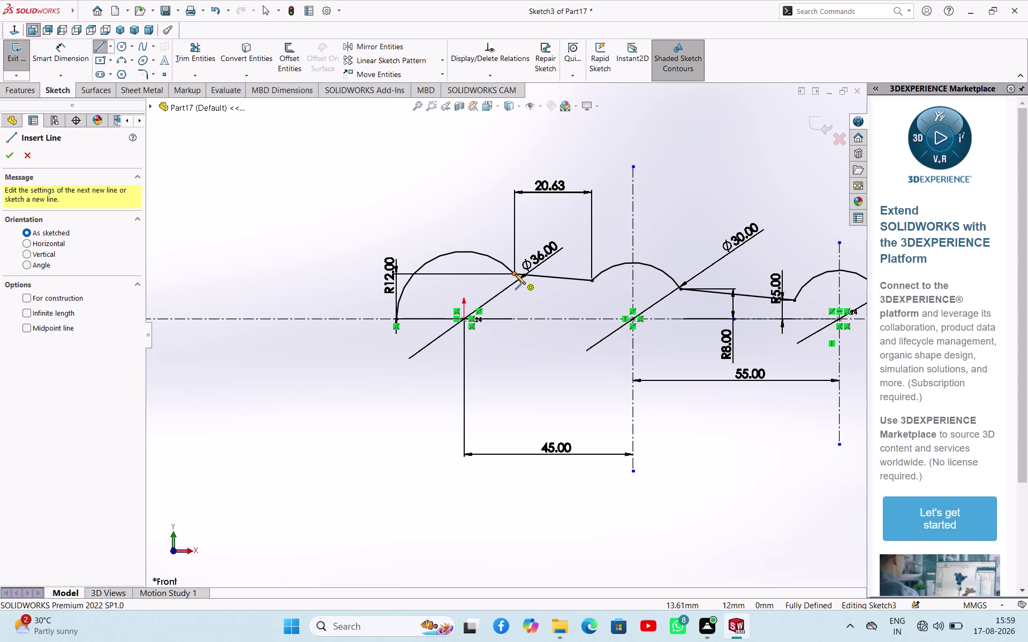
click(515, 274)
click(510, 318)
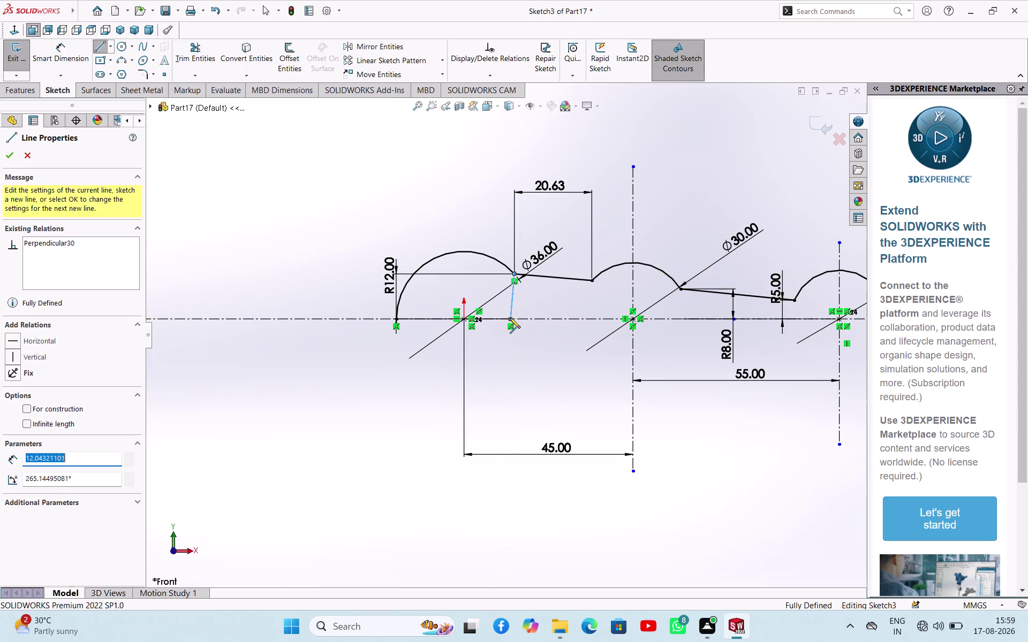
key(Escape)
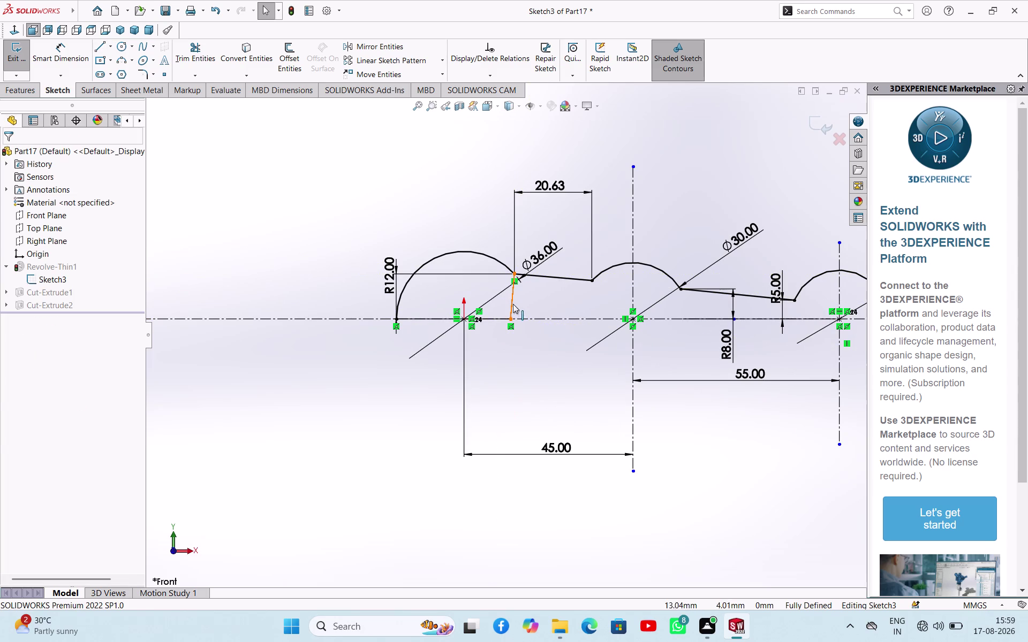
Make that line vertical and delete the conflicting Perpendicular relation.
click(513, 304)
click(562, 259)
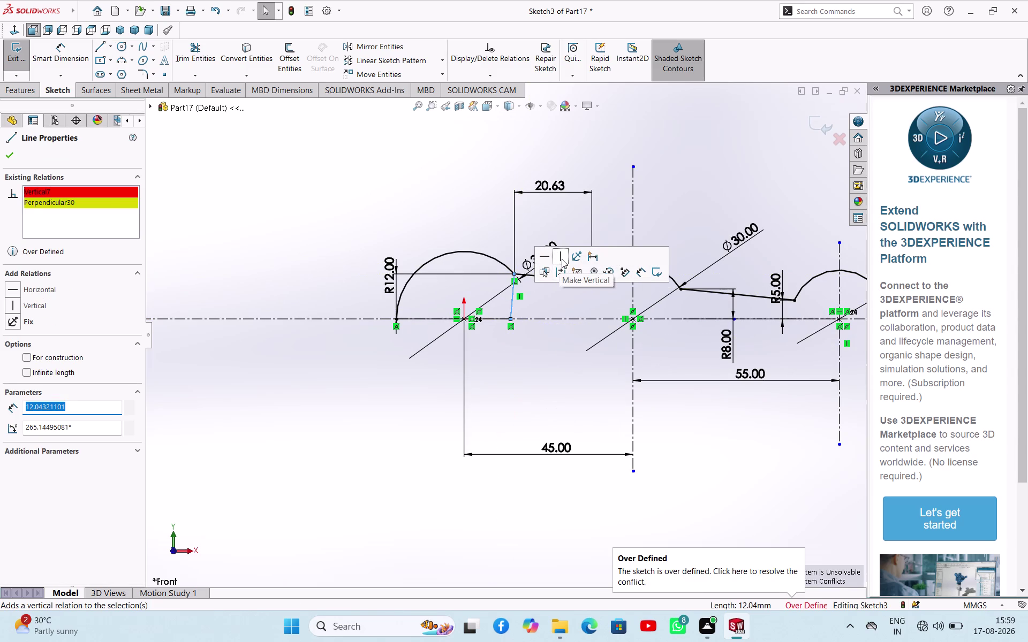
right_click(109, 196)
click(121, 211)
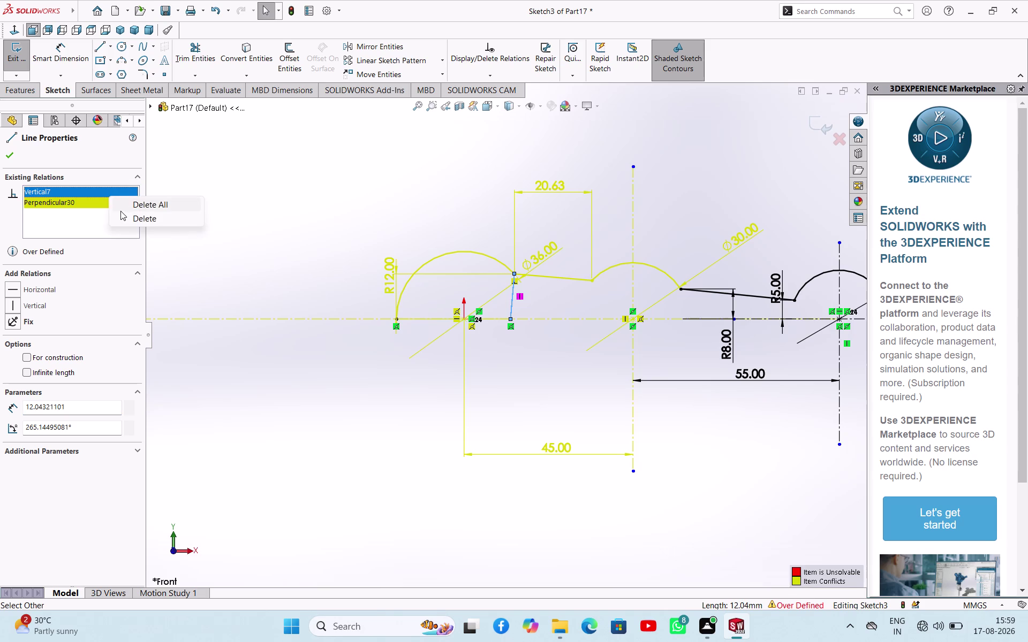
click(268, 181)
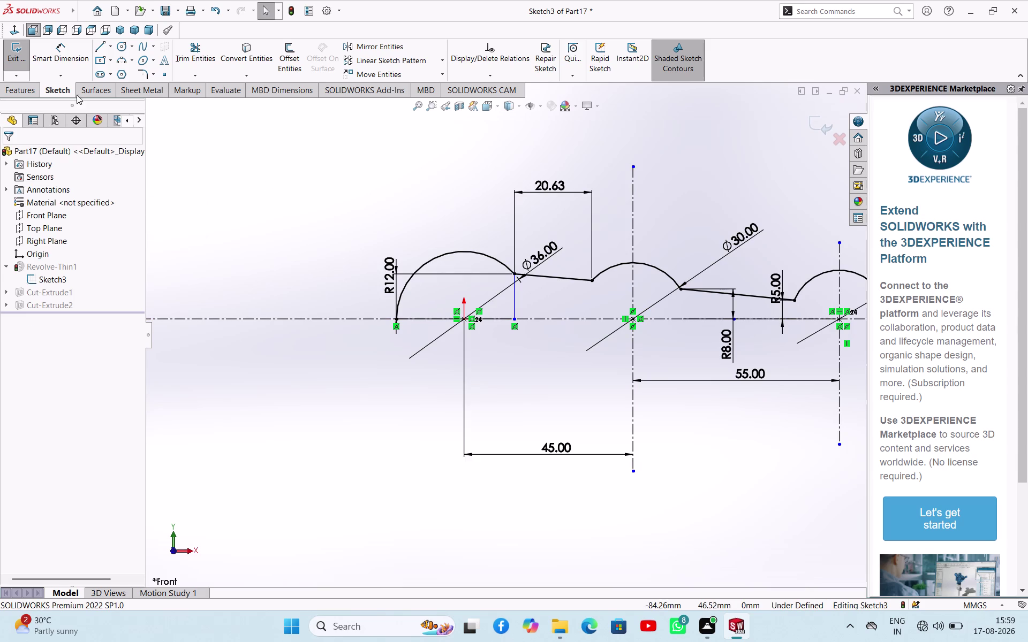
Drop vertical lines to the centreline from the slanted segment's corner and the arc junction.
click(104, 49)
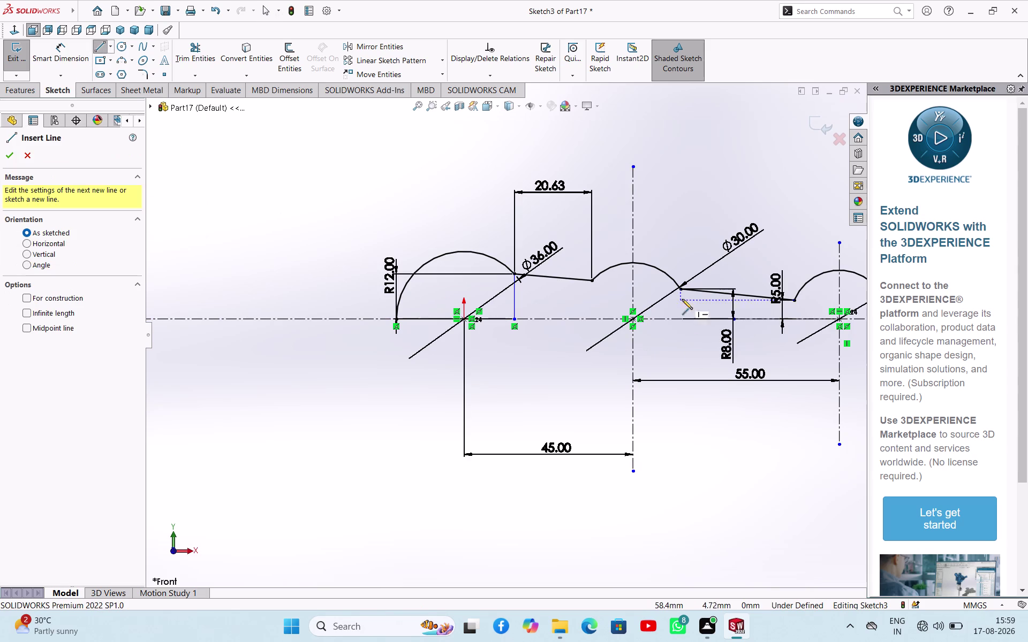
click(682, 289)
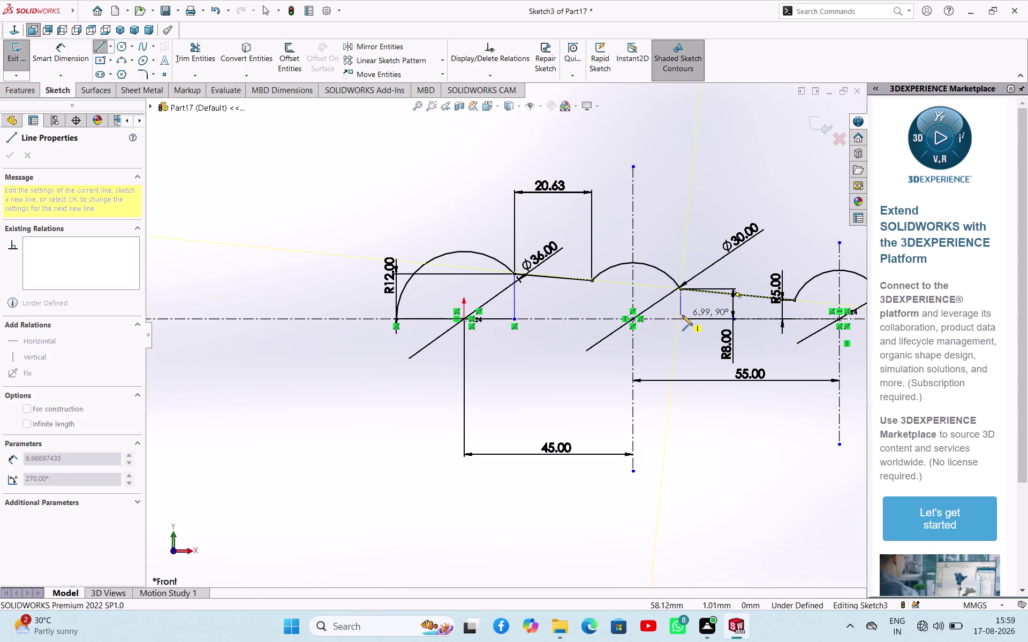
click(682, 320)
right_click(682, 340)
click(690, 344)
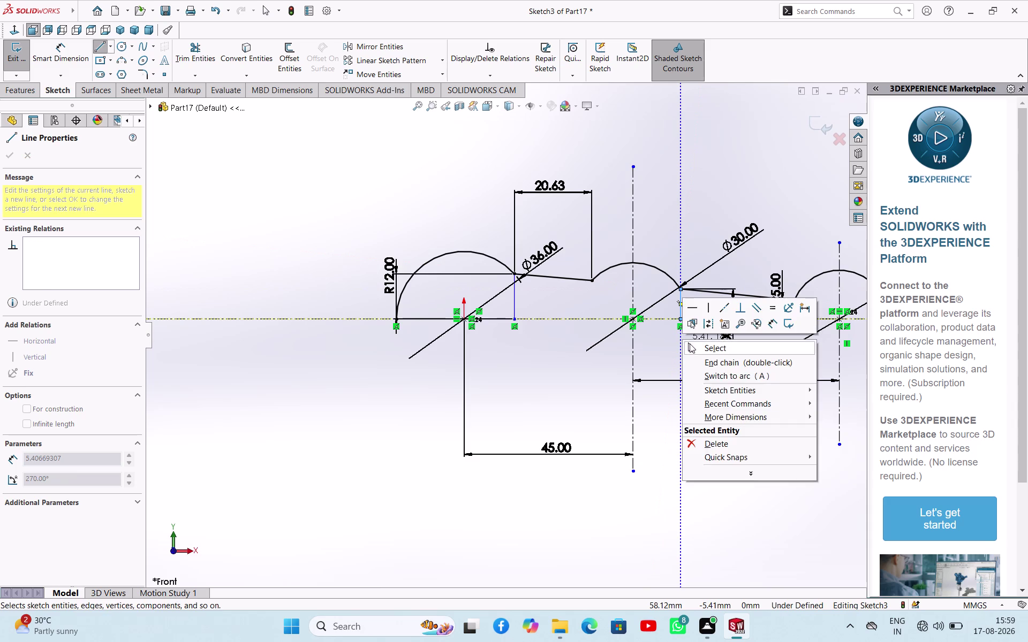
right_drag(757, 189, 695, 209)
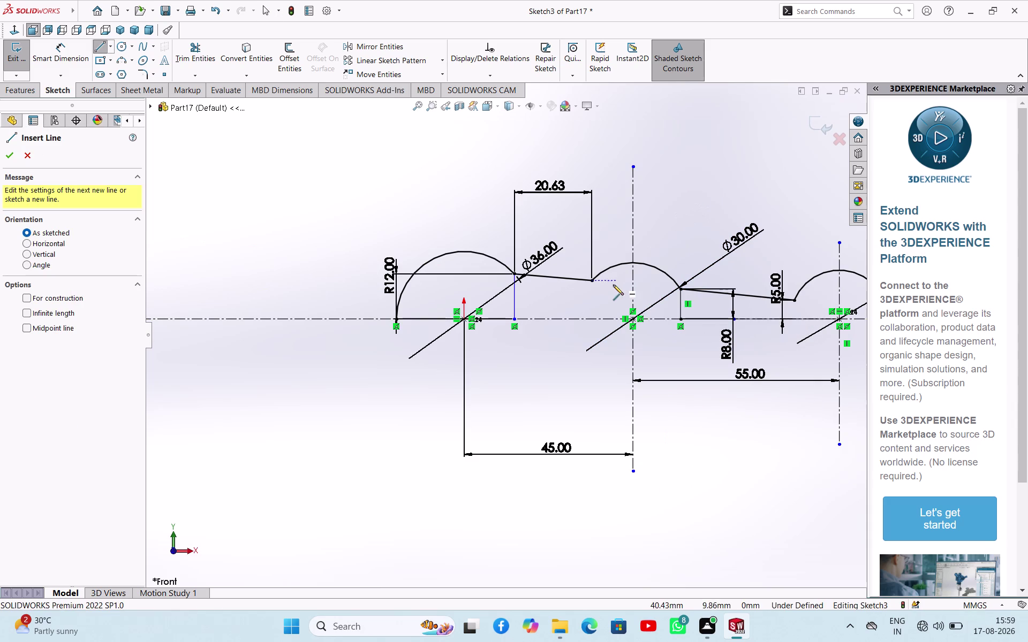
click(592, 282)
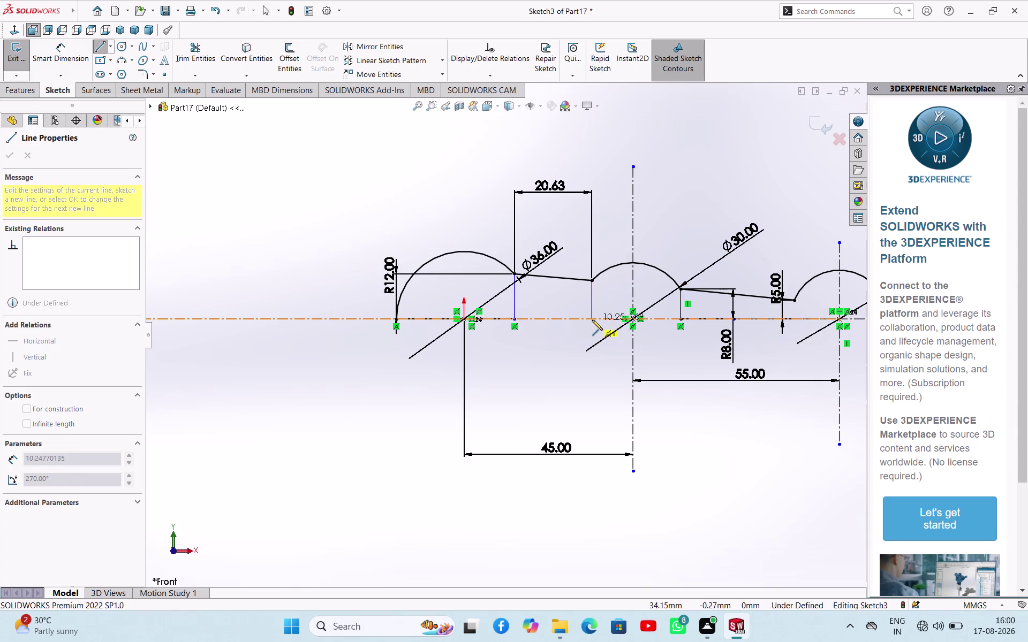
click(592, 321)
right_click(583, 338)
click(587, 345)
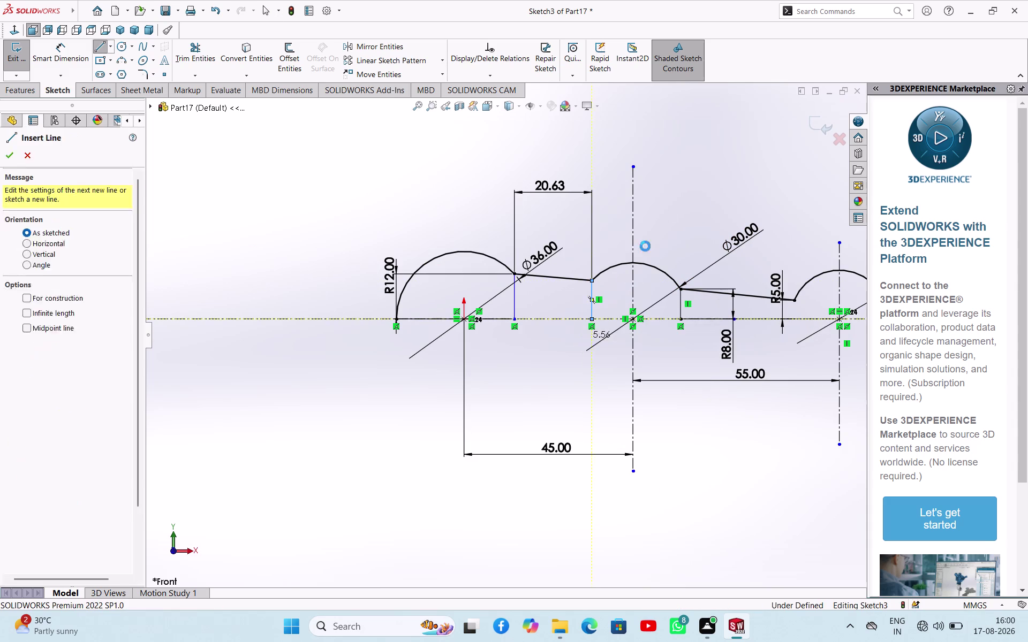
Drop a vertical line from the small arc's end, then exit Sketch3.
right_drag(724, 178, 674, 209)
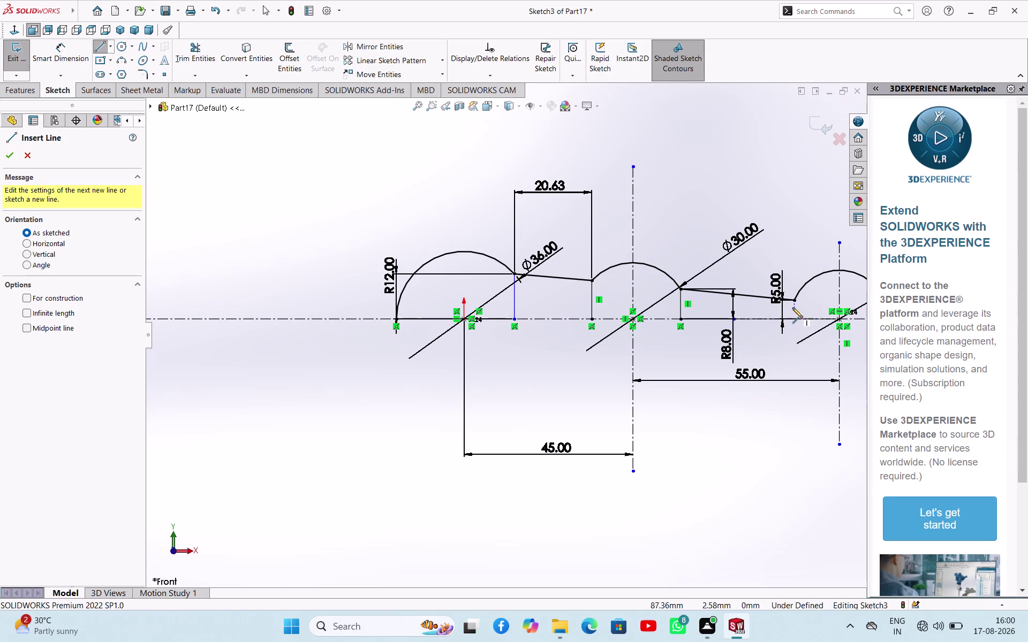
click(794, 302)
click(792, 319)
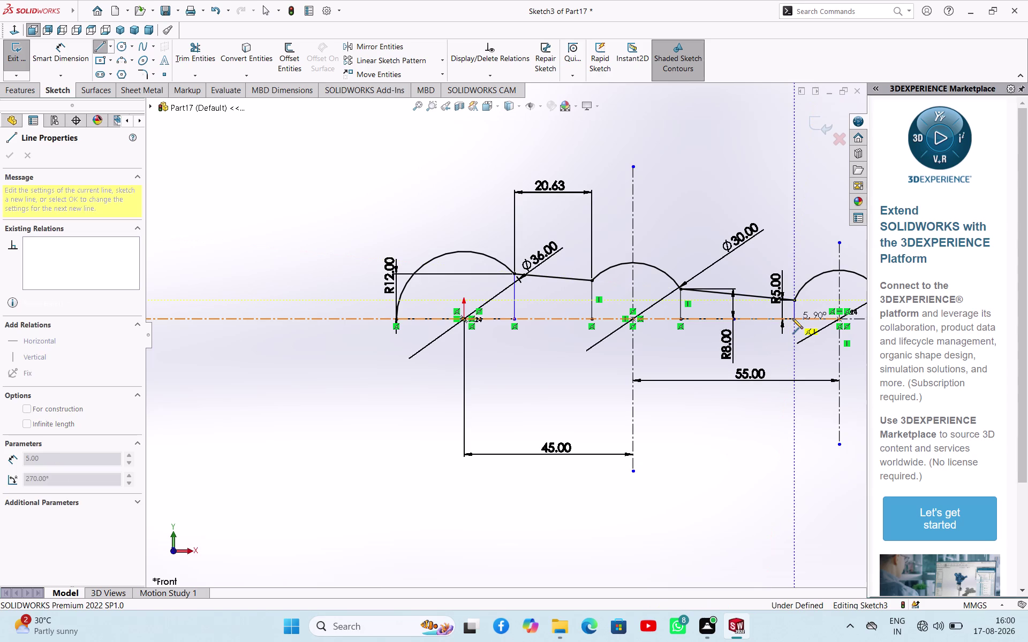
right_click(797, 222)
click(805, 228)
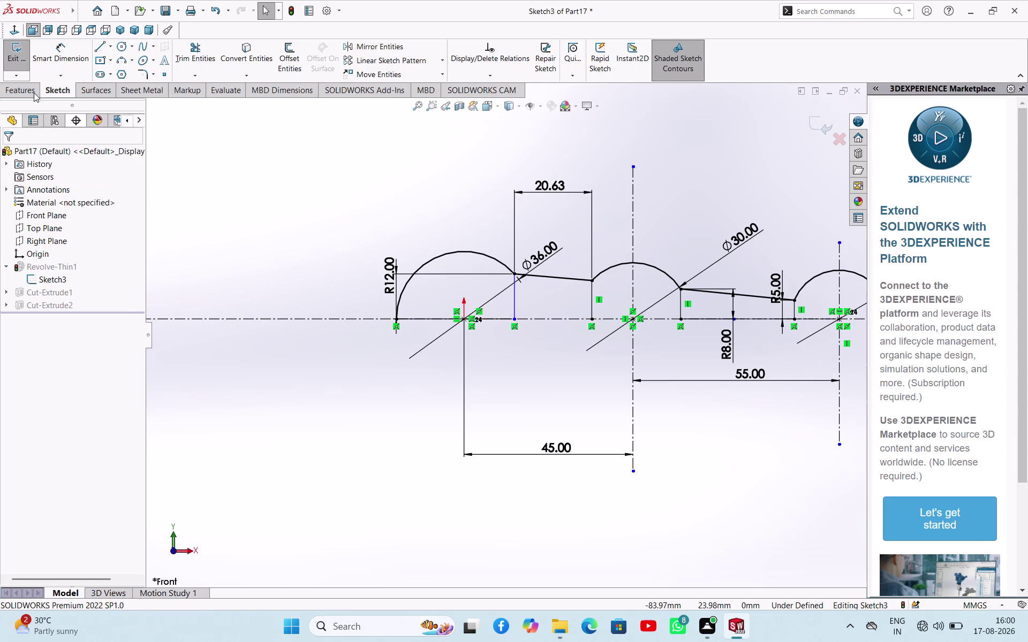
click(18, 64)
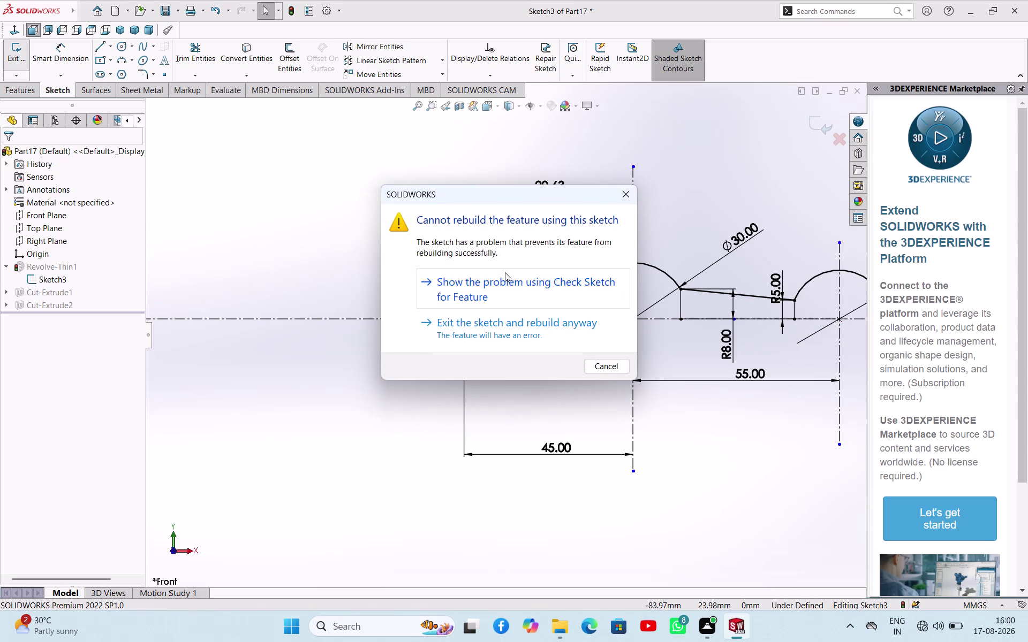
Cancel the rebuild error and undo the added vertical lines.
click(629, 193)
click(700, 200)
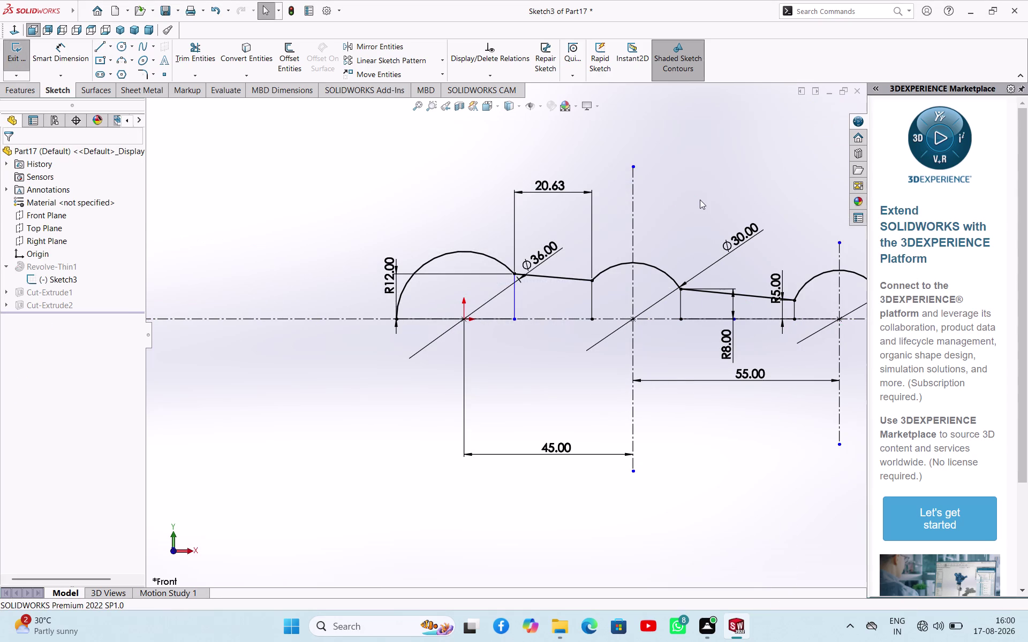
key(ctrl+z)
key(ctrl+z)
key(ctrl+z)
key(ctrl+z)
key(ctrl+z)
key(ctrl+z)
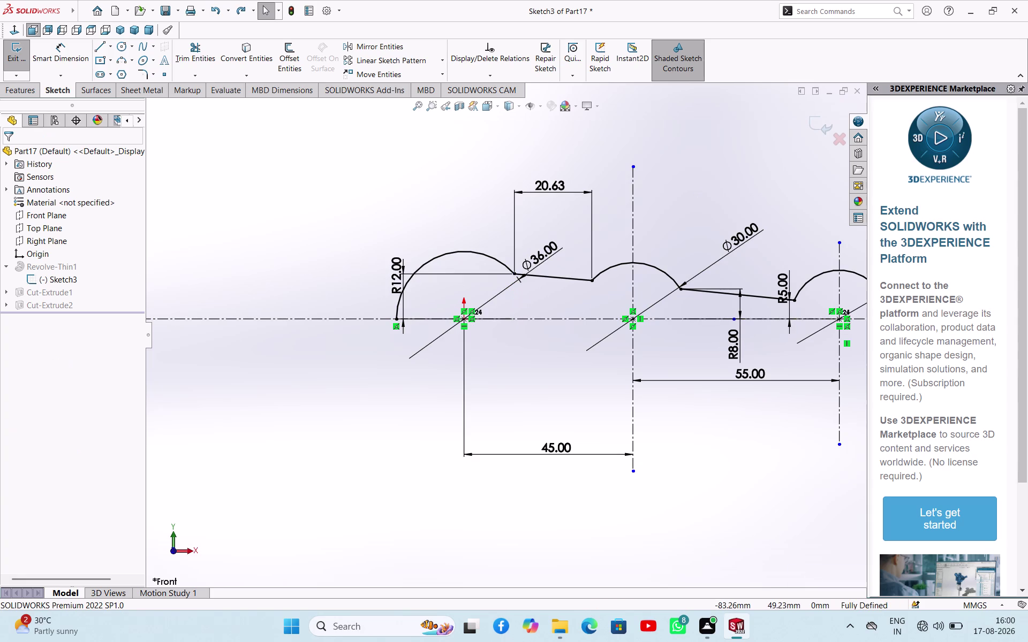
Exit the sketch so the part rebuilds, and view the handle at an angle.
click(13, 58)
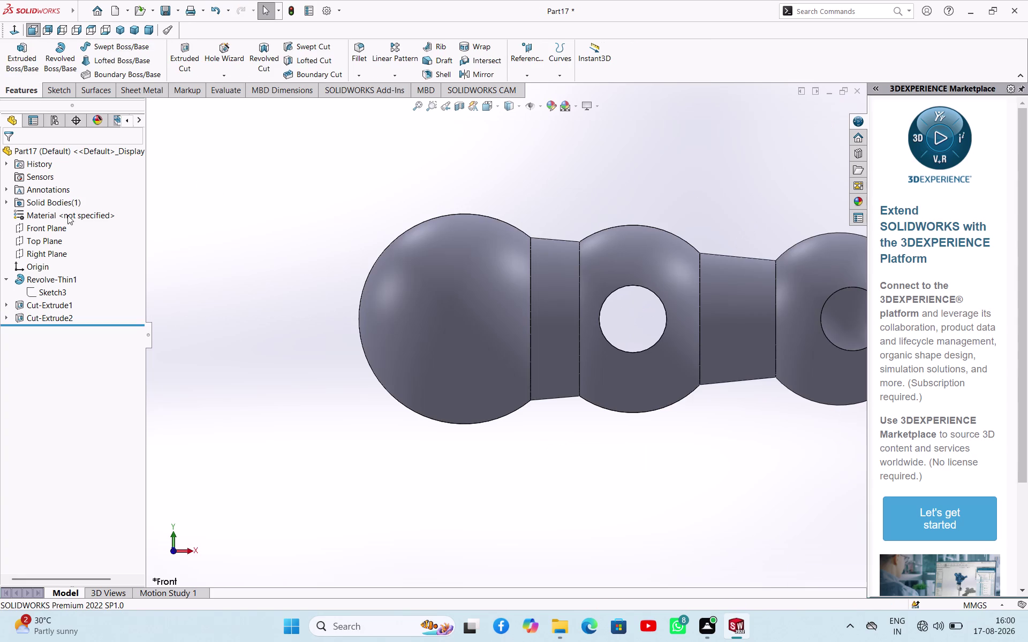
click(279, 229)
scroll(up, 3)
scroll(up, 3)
scroll(down, 3)
middle_drag(614, 221, 594, 255)
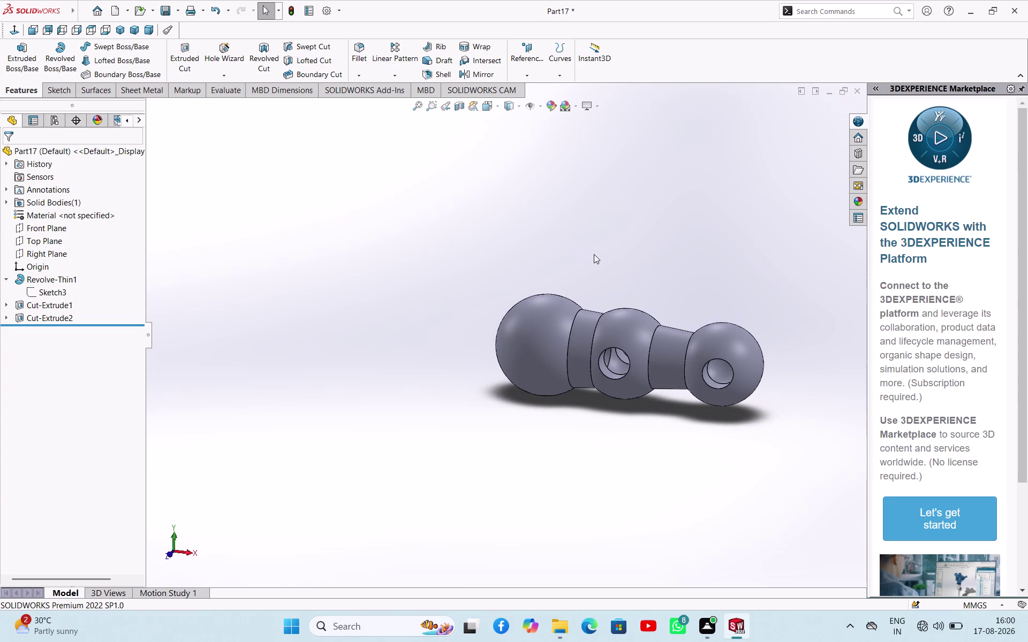
key(ctrl+s)
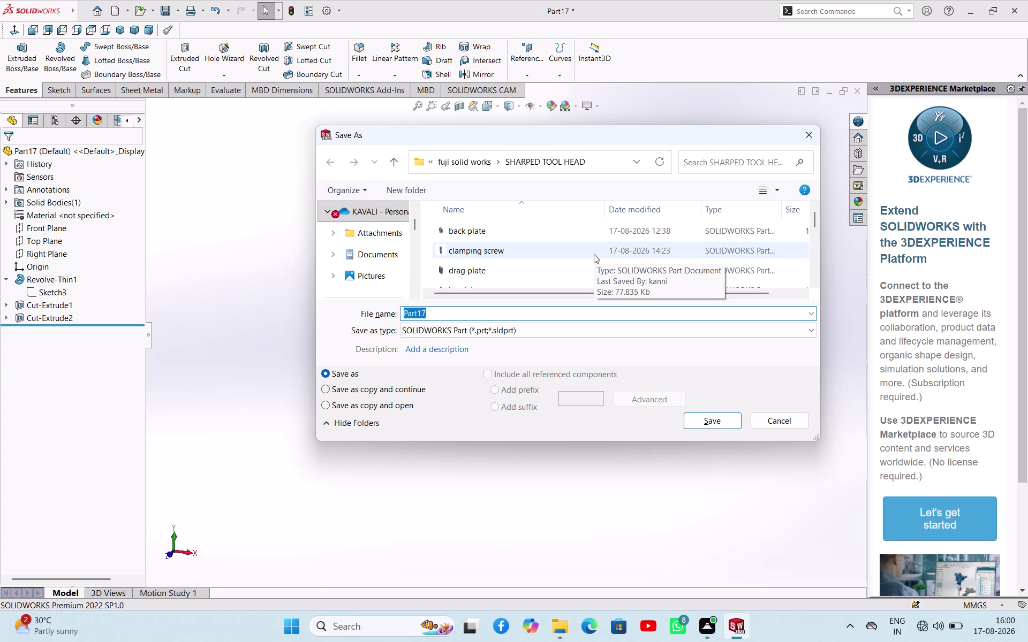
Save the part with the file name 'handel bar'.
text(ha)
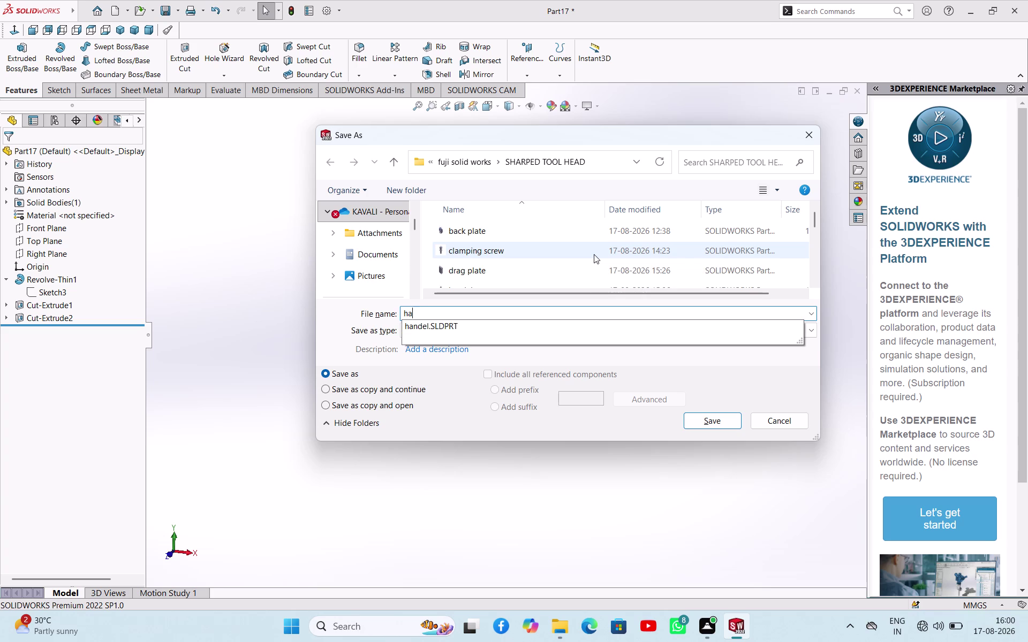
text(nd)
text(e)
text(l)
key(space)
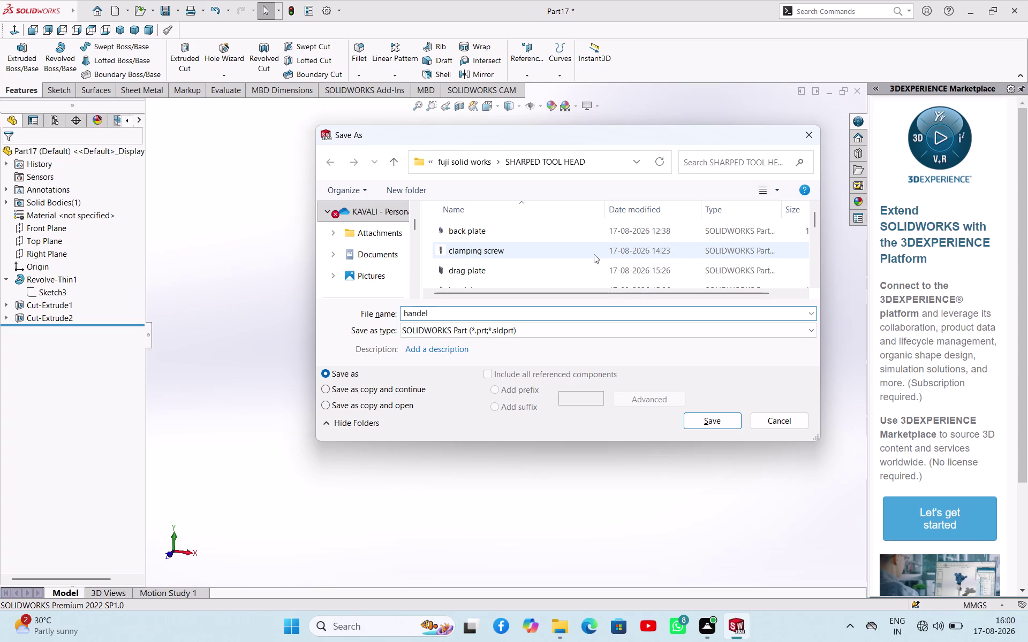
text(bar)
click(711, 417)
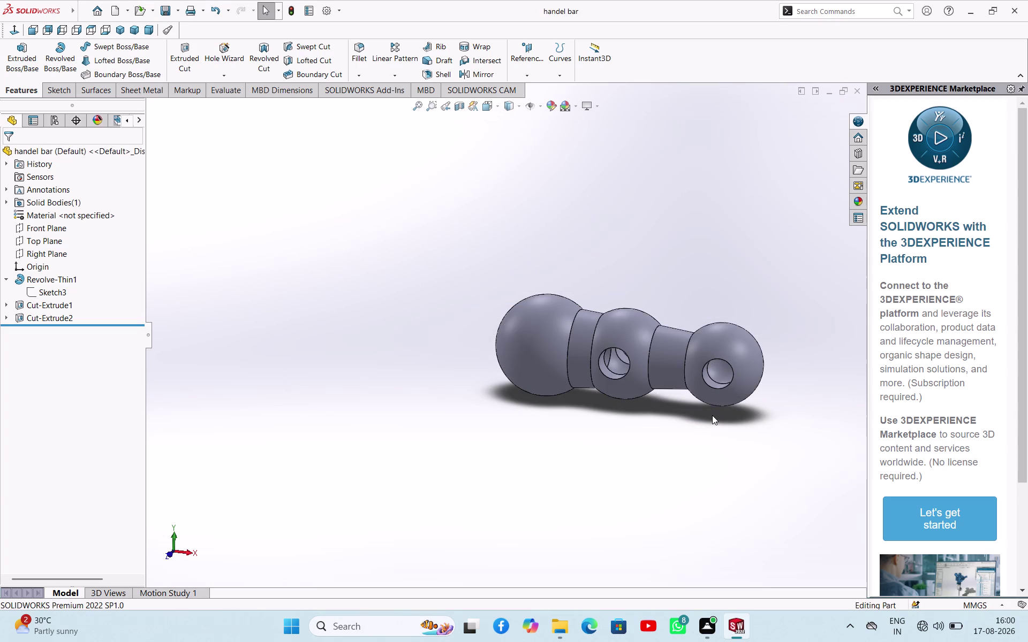
Scroll the view, then begin creating a new SOLIDWORKS document.
scroll(up, 3)
scroll(down, 3)
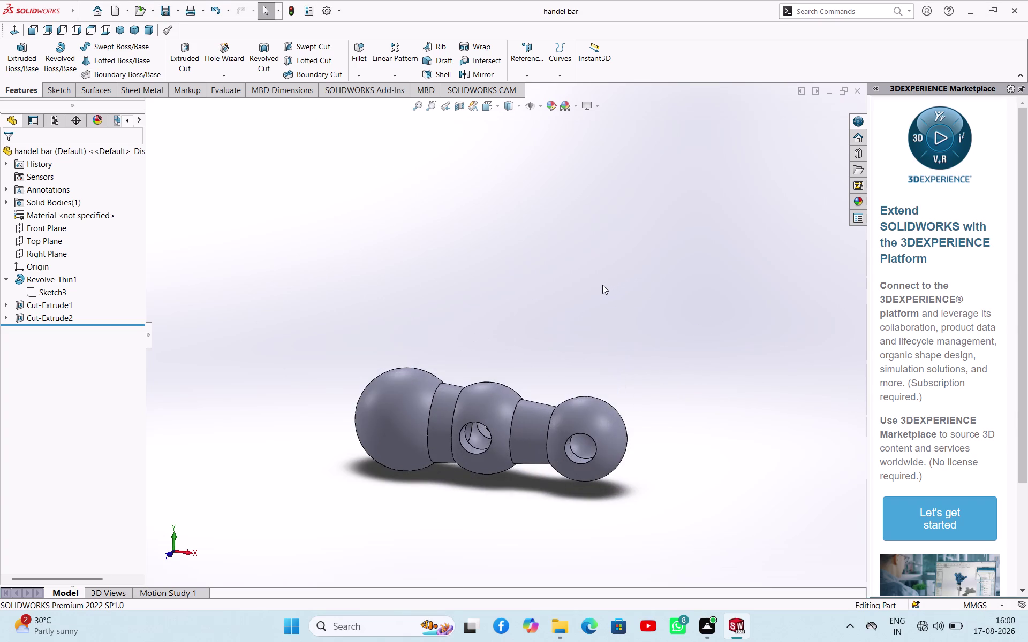
scroll(up, 3)
scroll(up, 3)
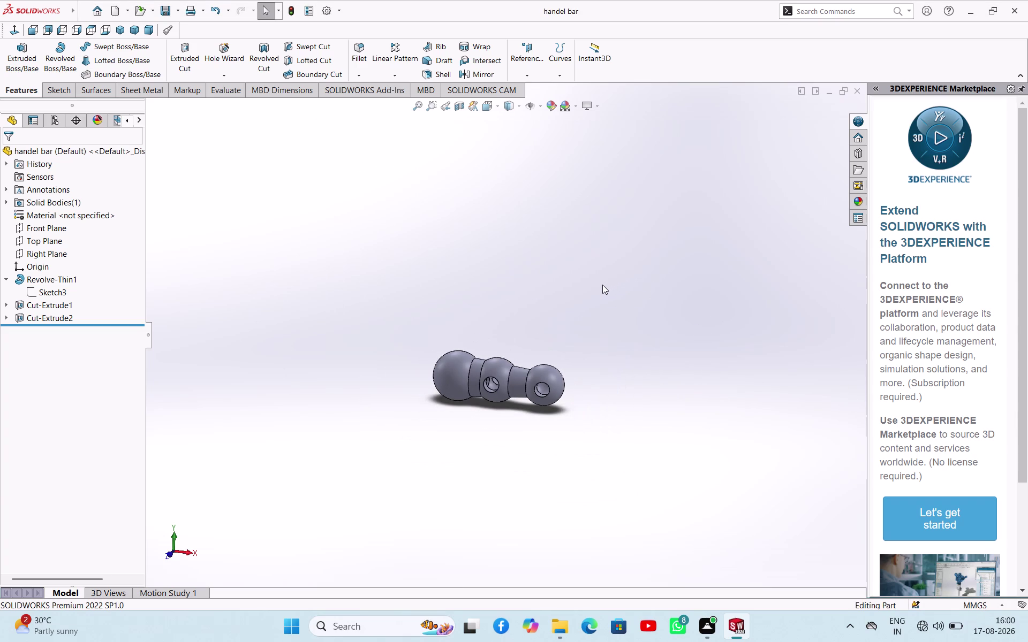
key(ctrl+n)
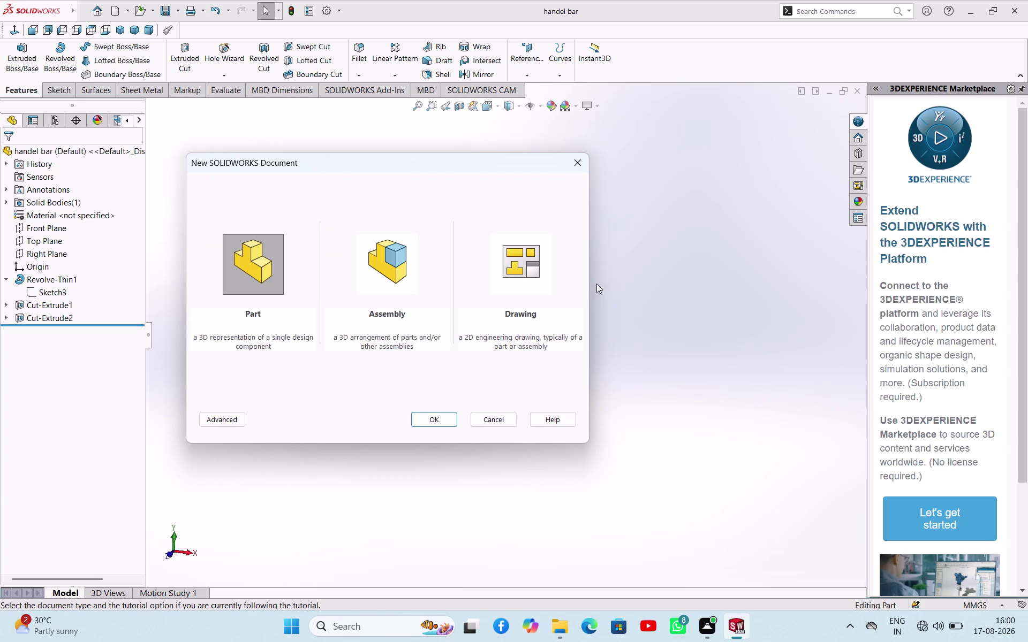
Start a new assembly and choose the vertical slide part to insert.
click(390, 259)
click(446, 420)
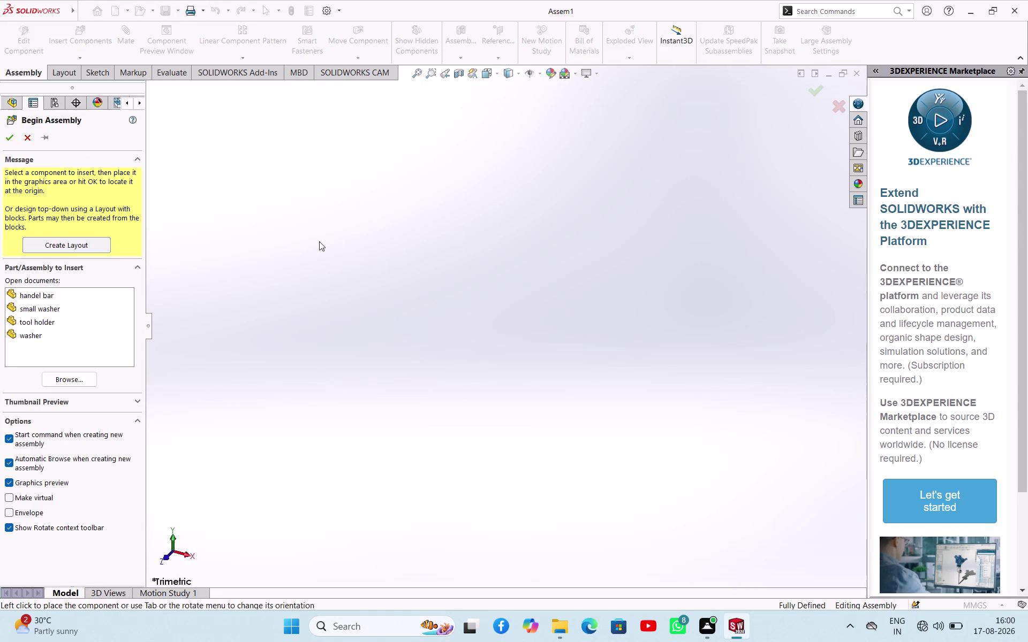
scroll(up, 3)
click(90, 376)
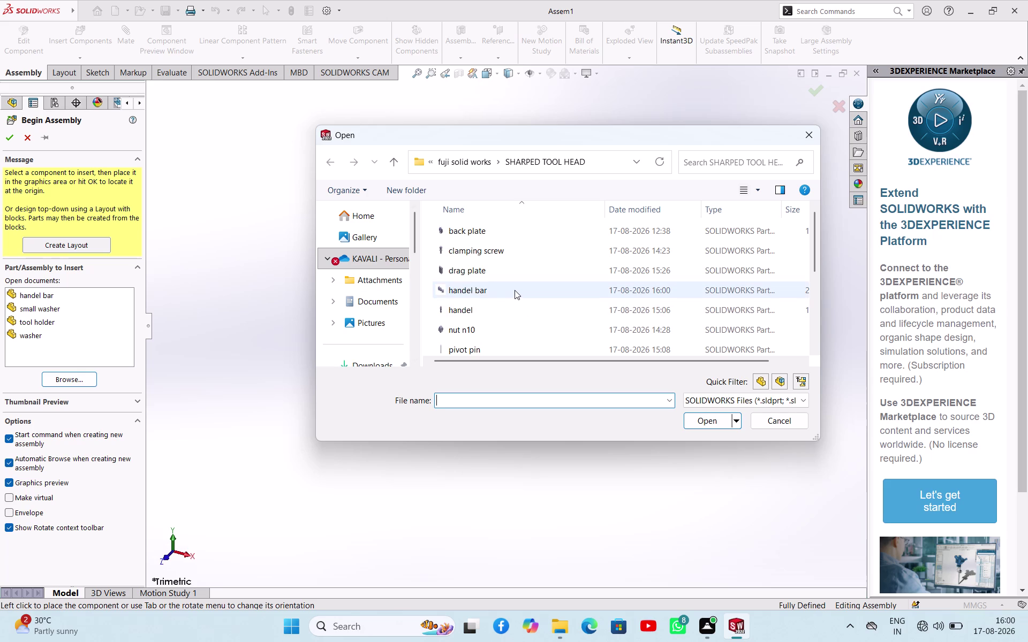
scroll(down, 3)
scroll(down, 3)
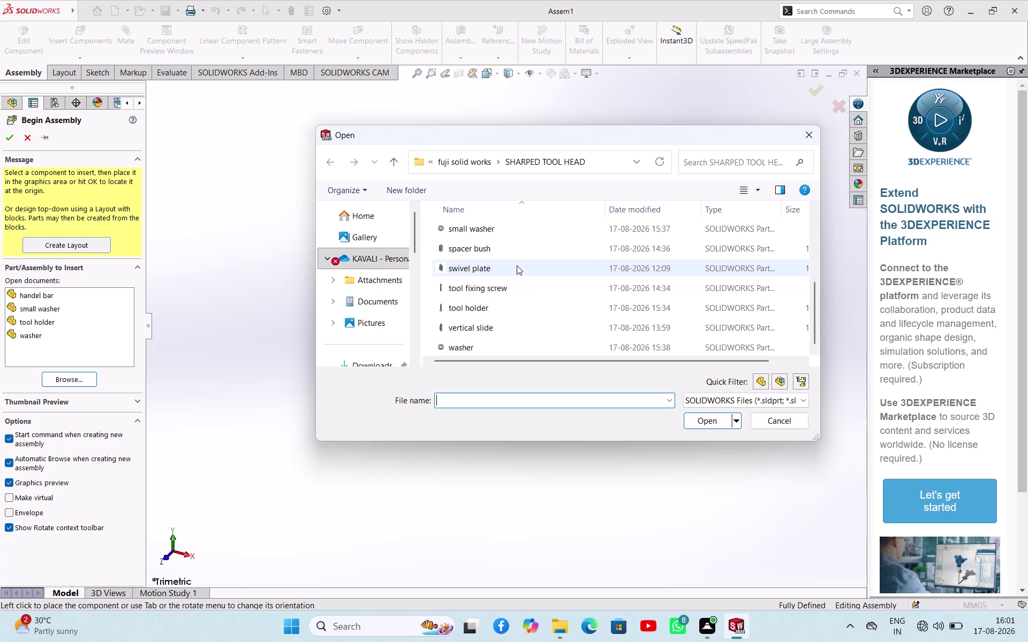
click(517, 326)
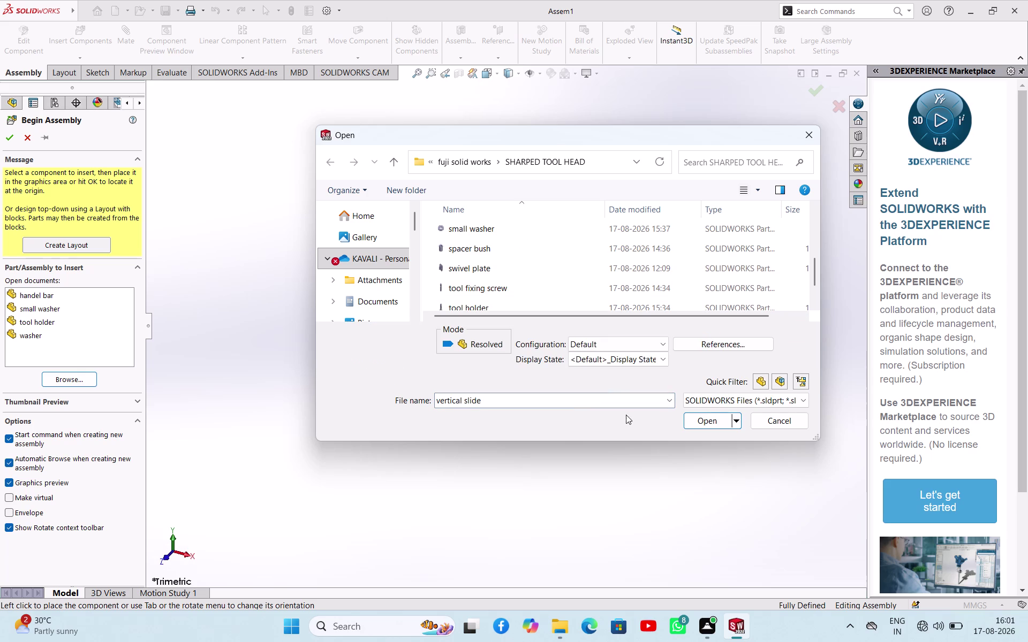
click(701, 424)
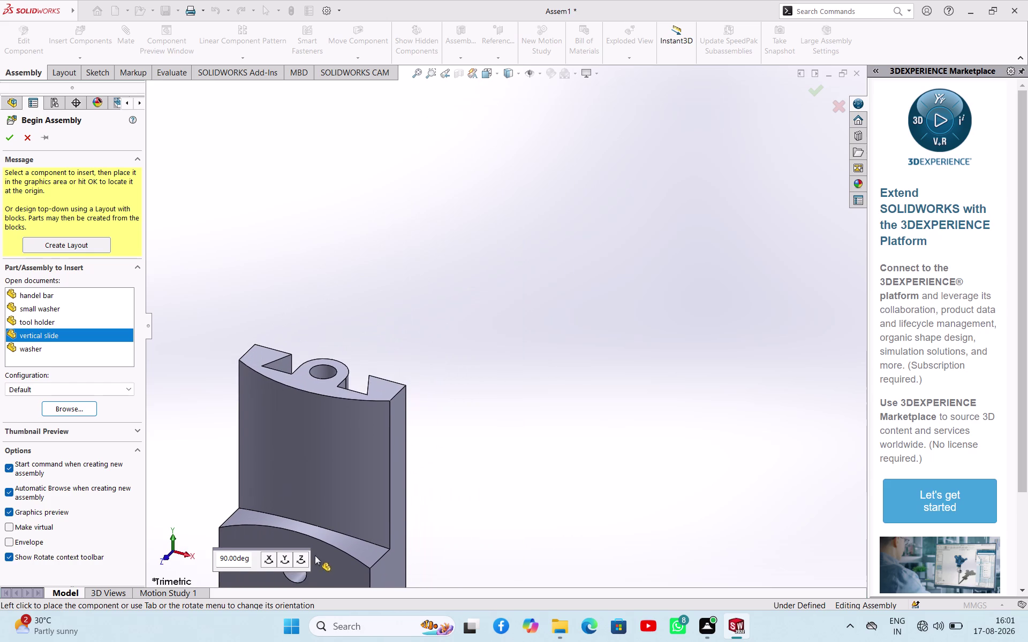
Turn the vertical slide upright in 90° increments and place it at the assembly origin.
click(271, 560)
click(271, 560)
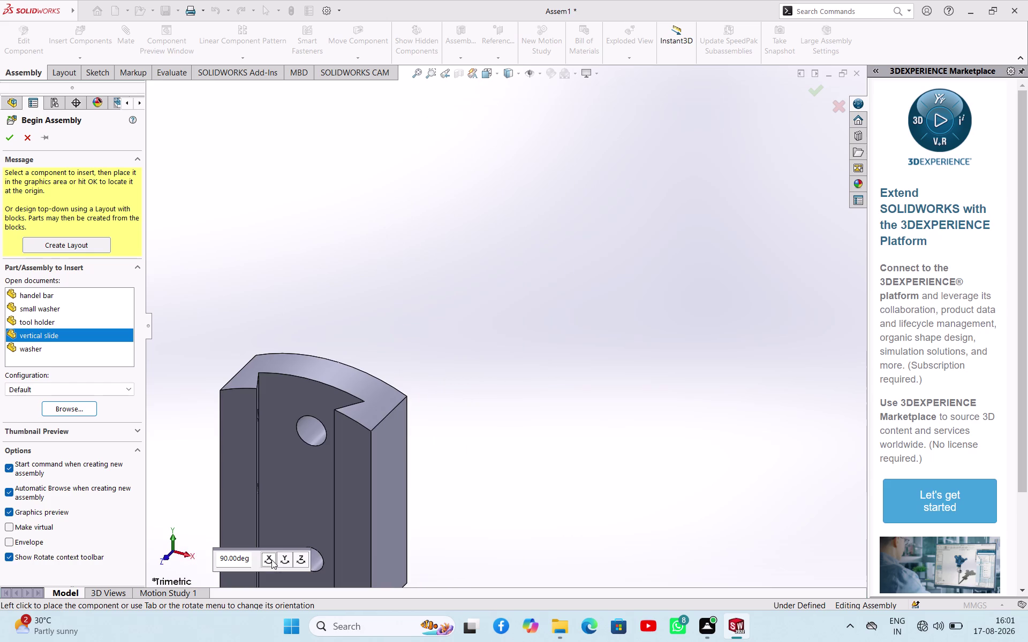
click(272, 560)
click(271, 560)
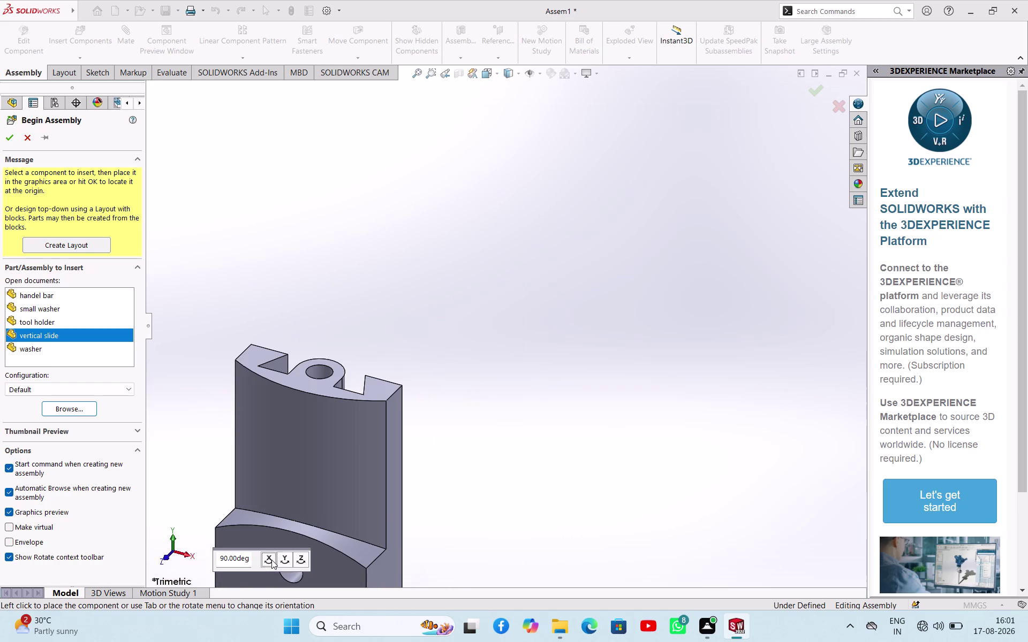
click(282, 563)
click(283, 563)
click(282, 563)
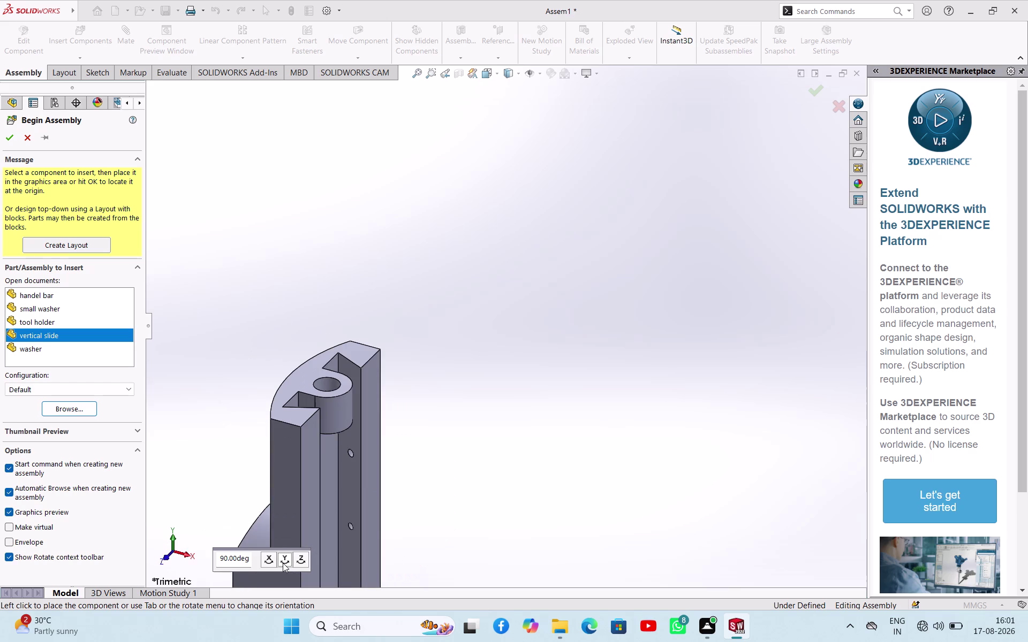
click(282, 563)
click(301, 566)
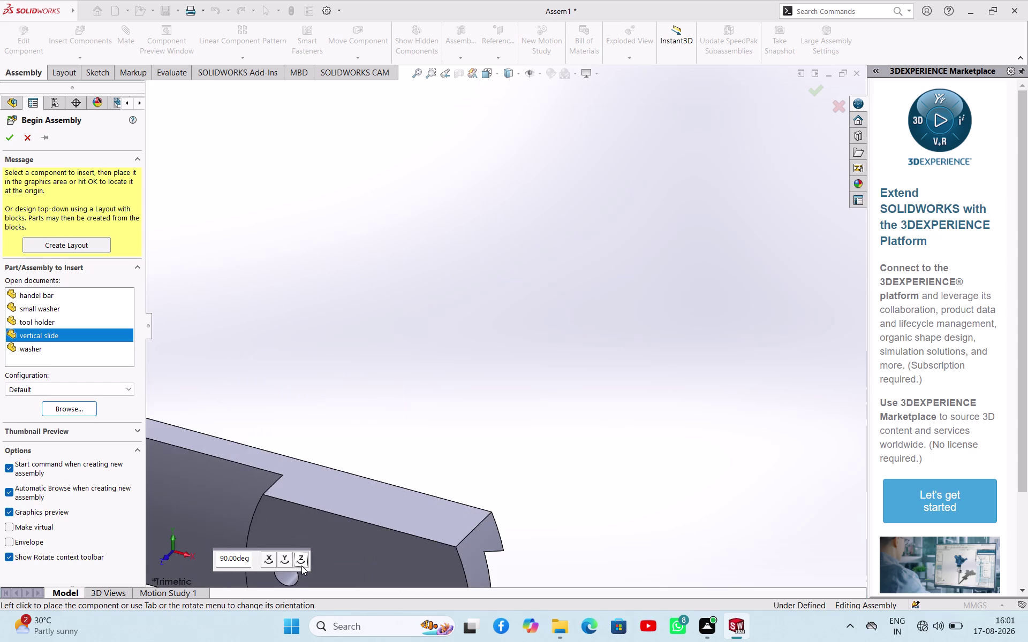
click(301, 566)
click(302, 566)
click(301, 566)
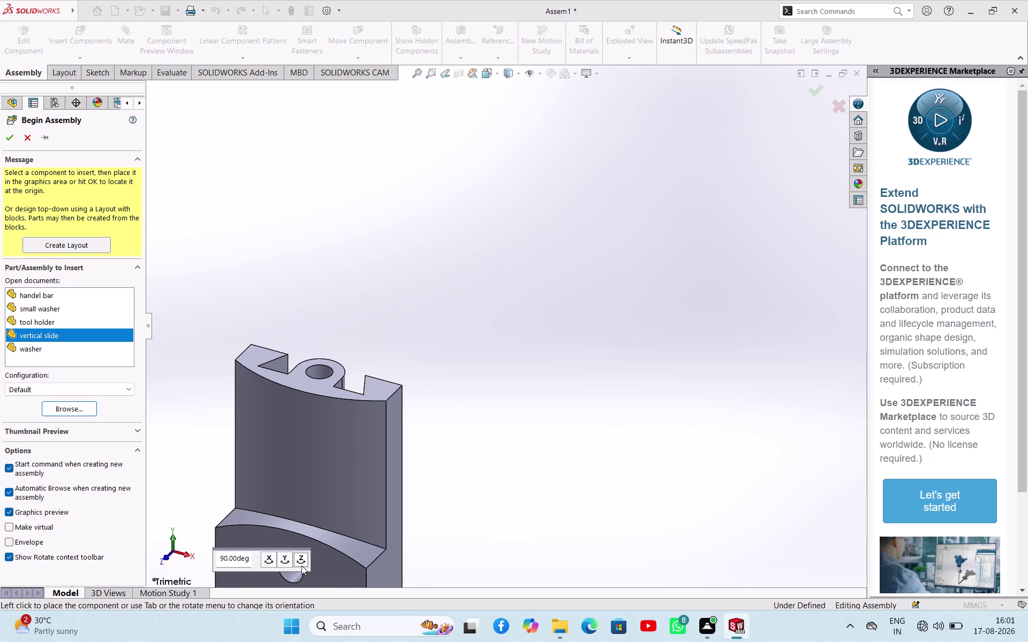
click(534, 330)
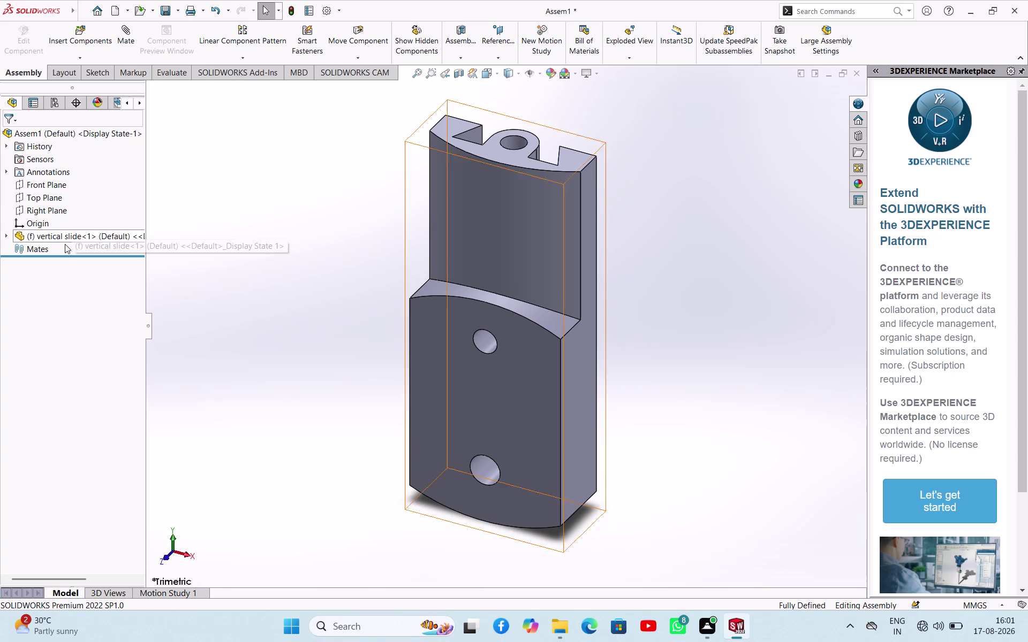
Change the vertical slide component from fixed to Float in the design tree.
click(63, 235)
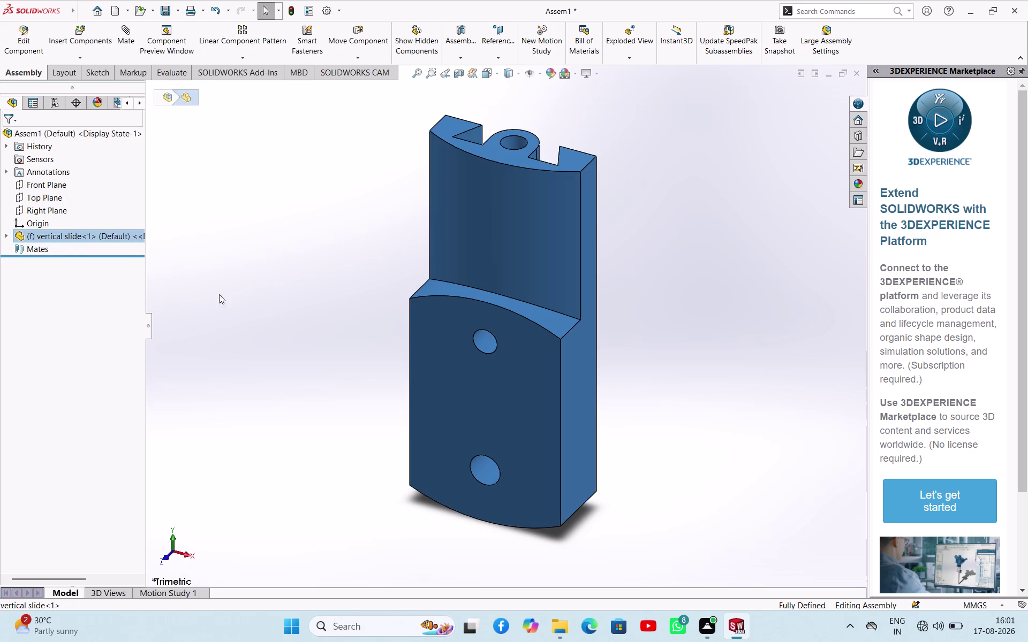
click(235, 285)
click(4, 235)
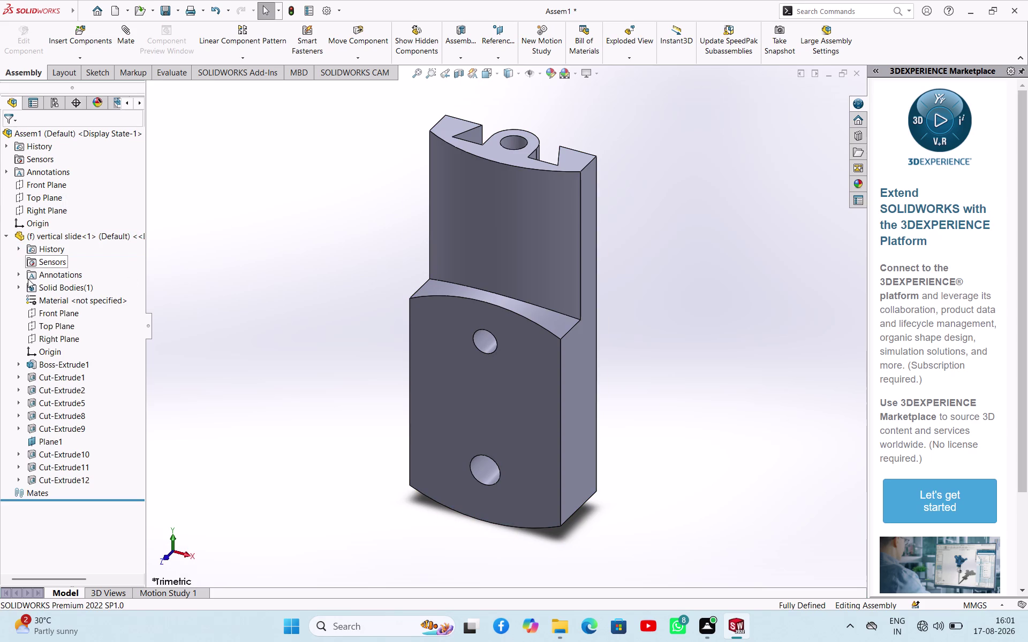
click(200, 268)
click(6, 233)
right_click(56, 236)
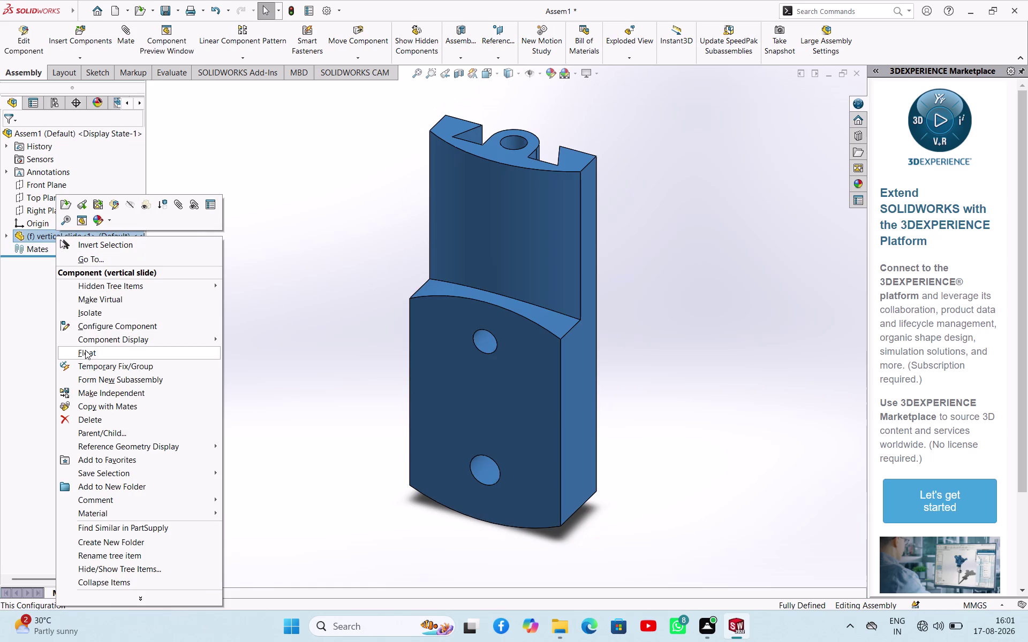
click(86, 350)
click(286, 263)
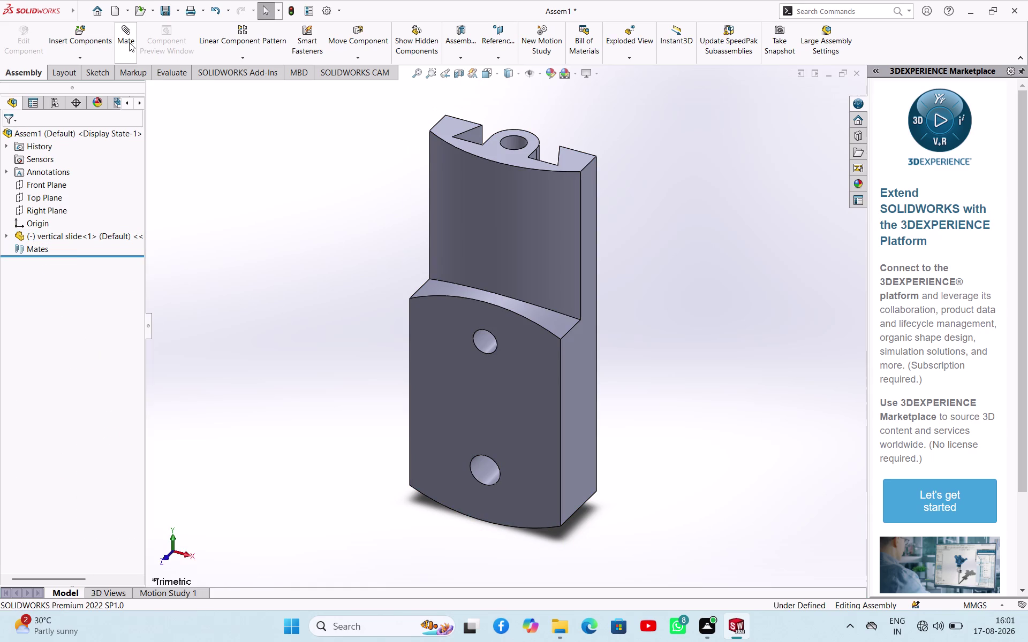
click(129, 42)
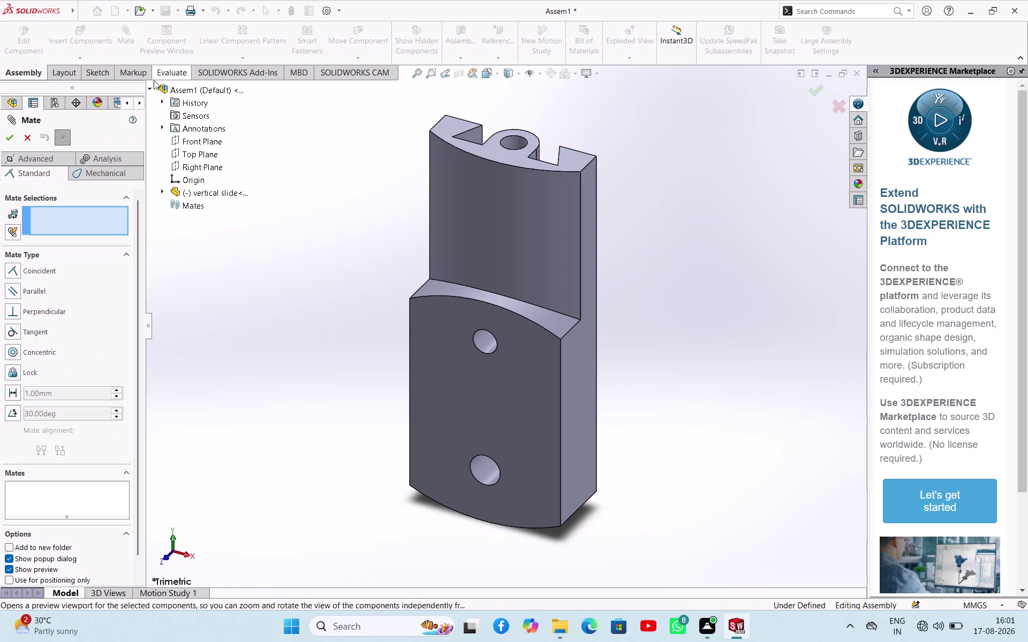
Mate the vertical slide's Front Plane coincident with the assembly's Front Plane.
click(162, 192)
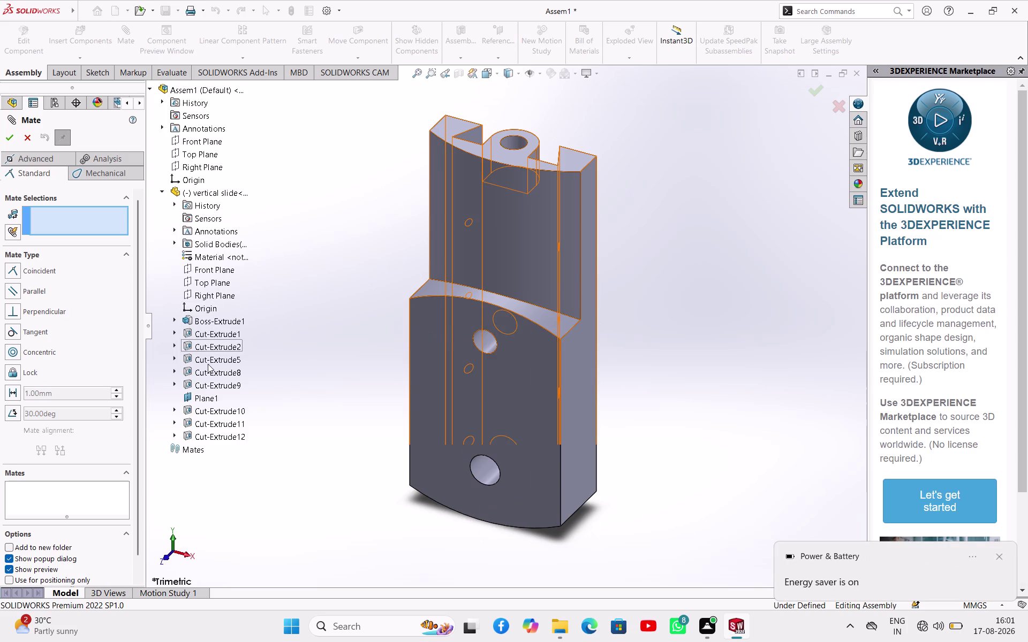
click(217, 273)
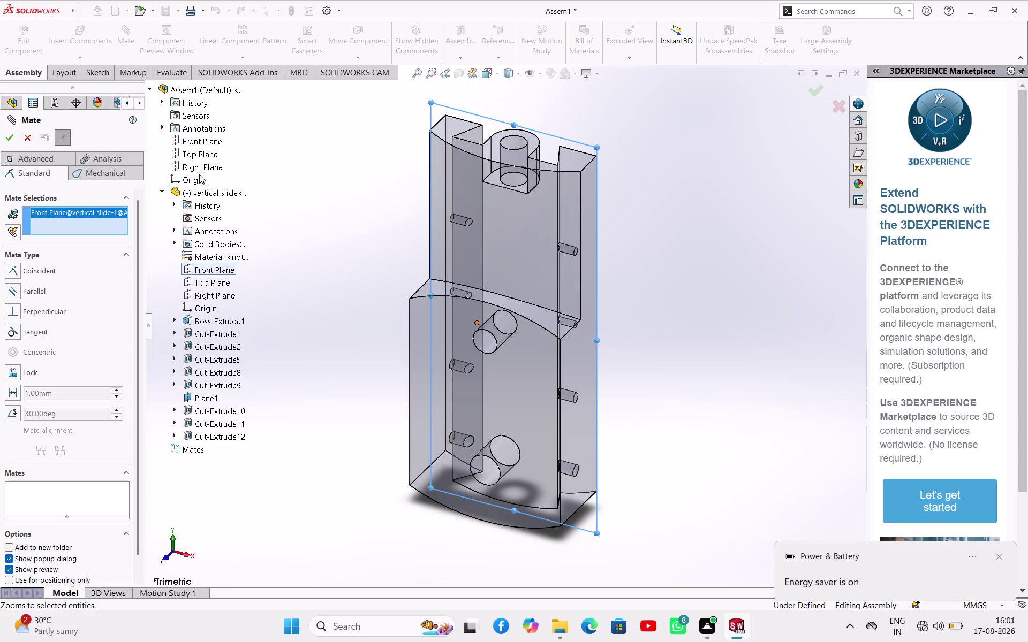
click(189, 145)
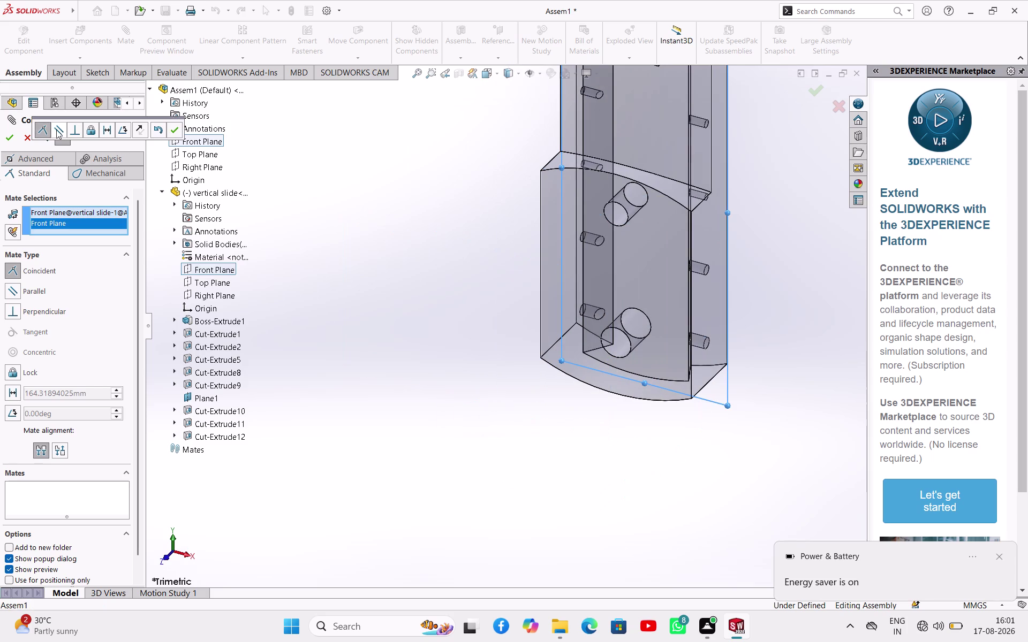
click(172, 129)
click(12, 139)
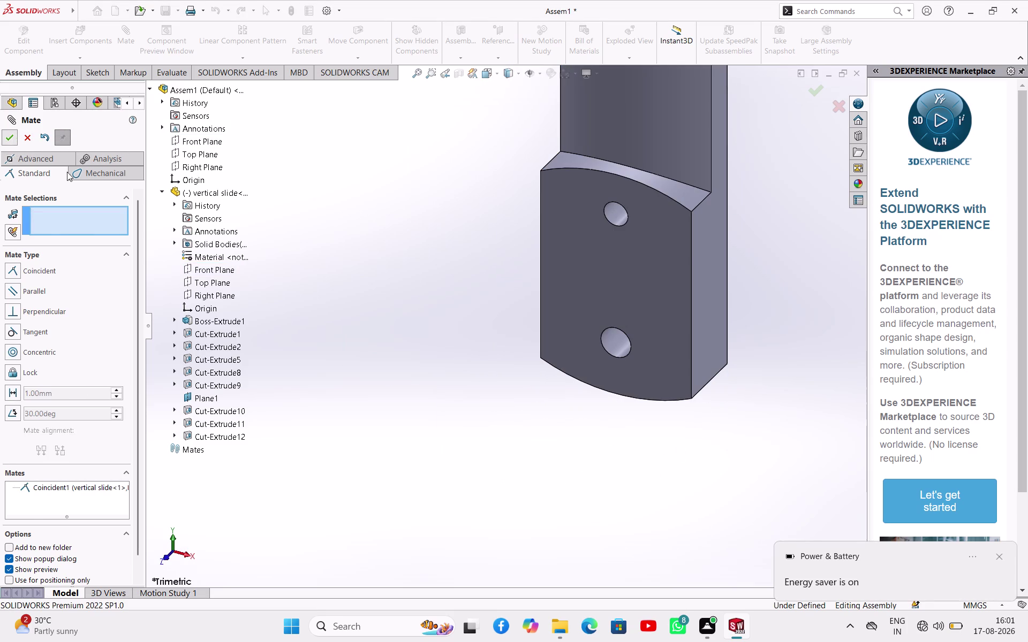
Mate the vertical slide's Top Plane coincident with the assembly's Top Plane.
click(323, 193)
click(130, 42)
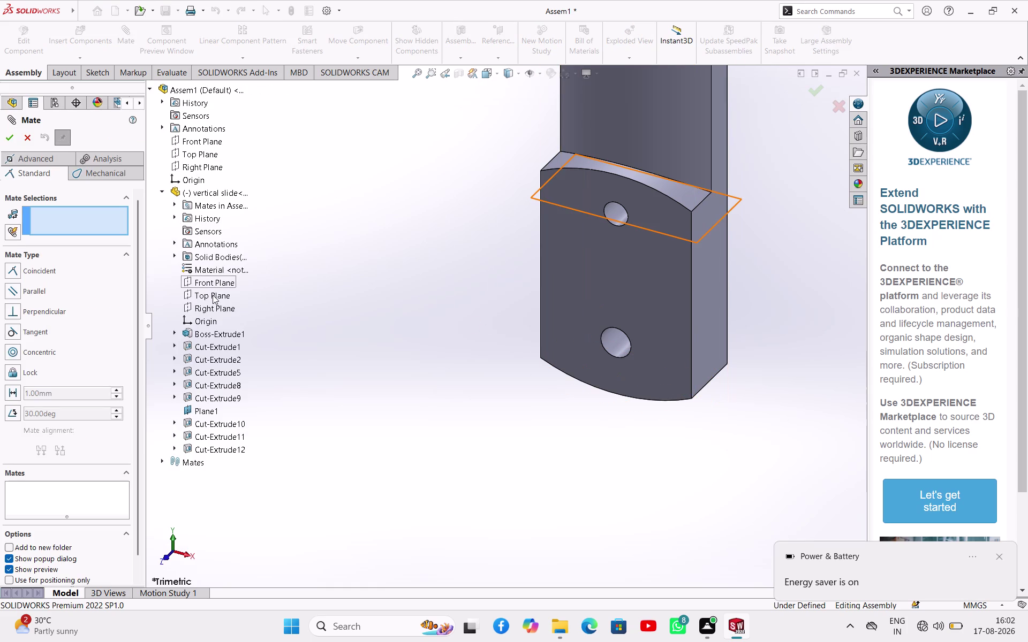
scroll(up, 3)
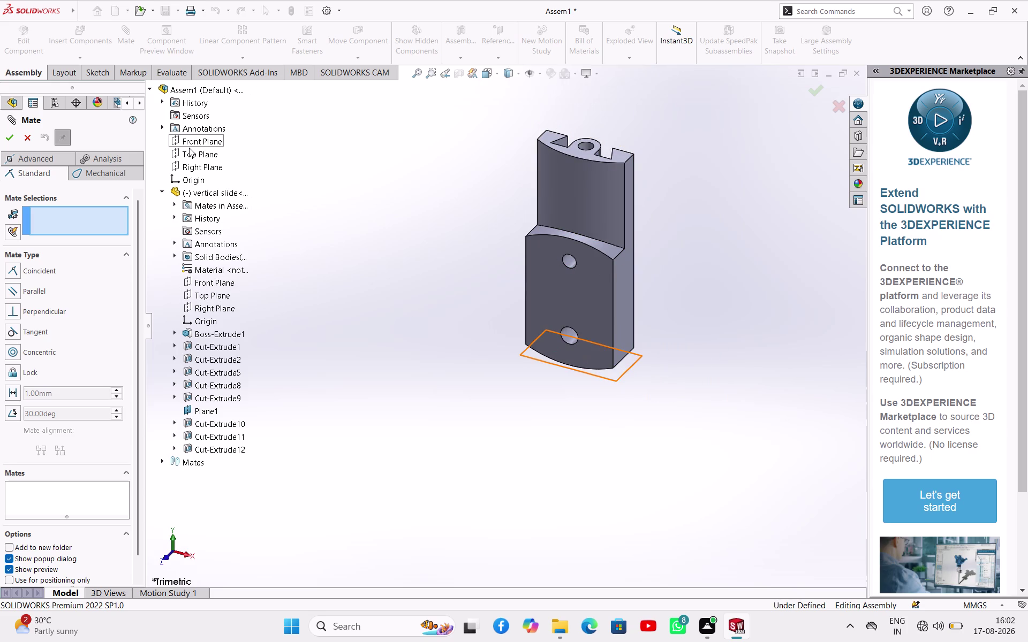
click(189, 148)
click(209, 291)
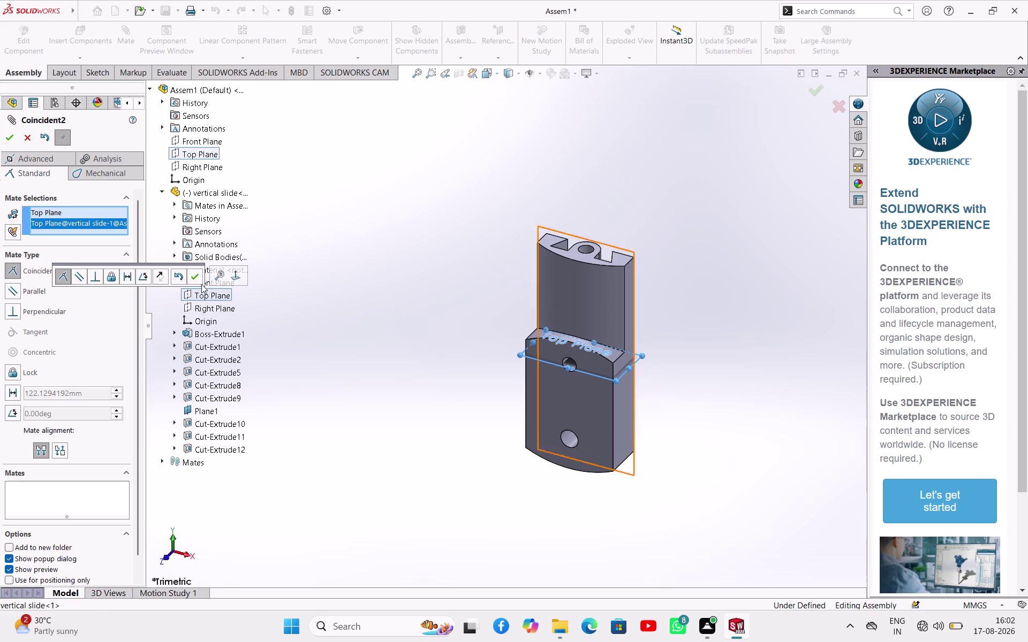
click(198, 279)
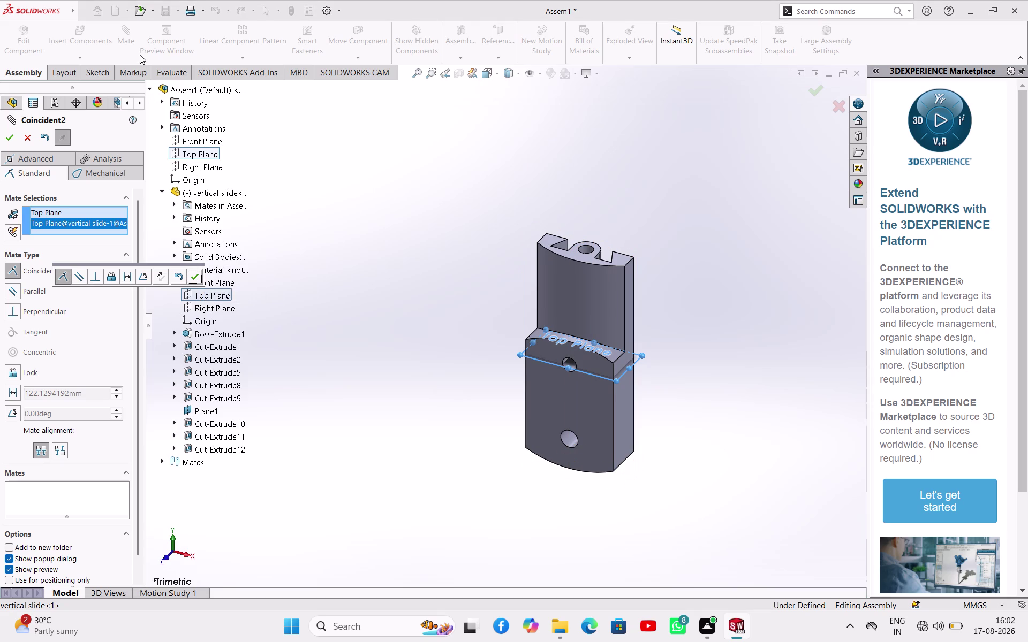
click(316, 325)
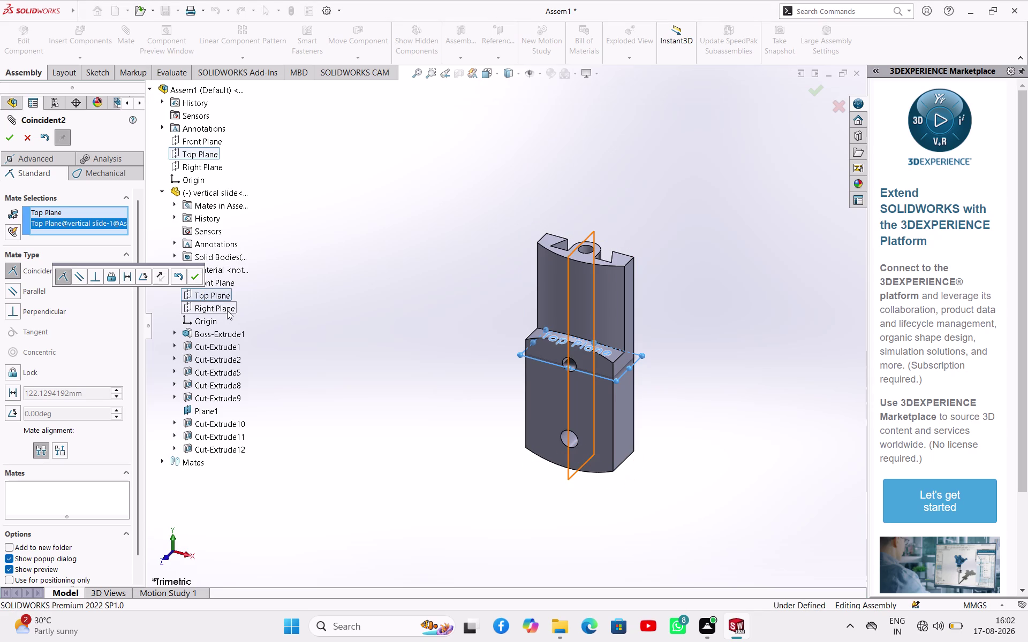
click(197, 279)
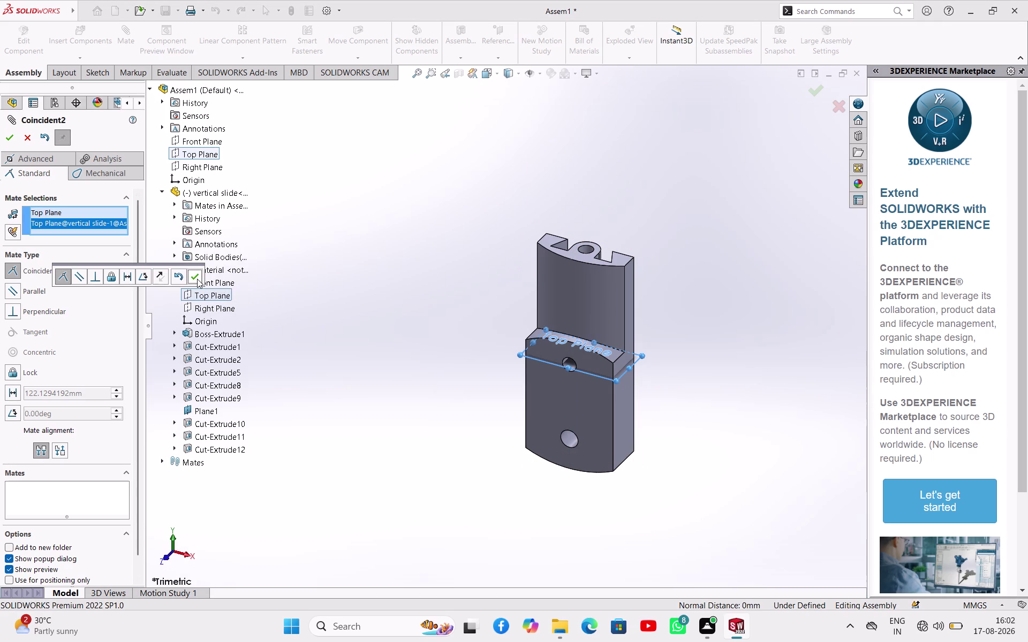
click(321, 220)
click(490, 187)
click(13, 137)
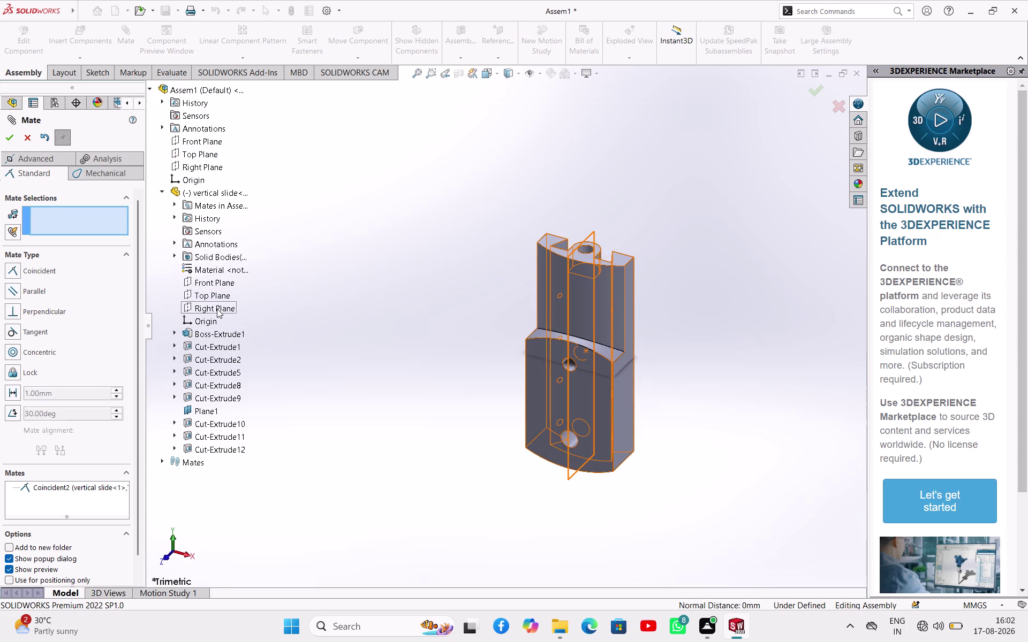
Mate the vertical slide's Right Plane coincident with the assembly's Right Plane.
click(446, 240)
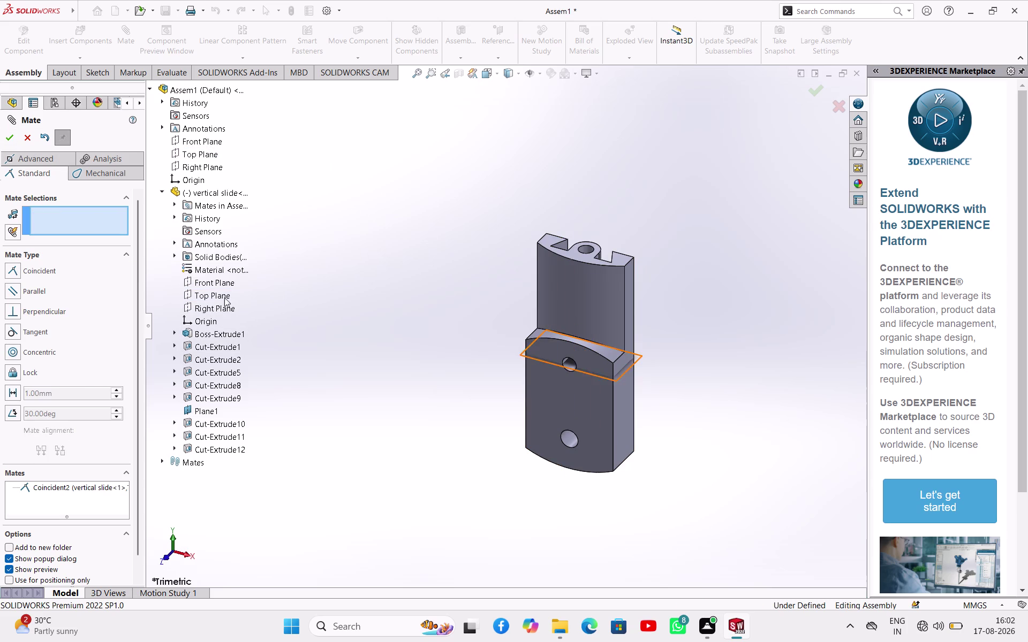
click(216, 311)
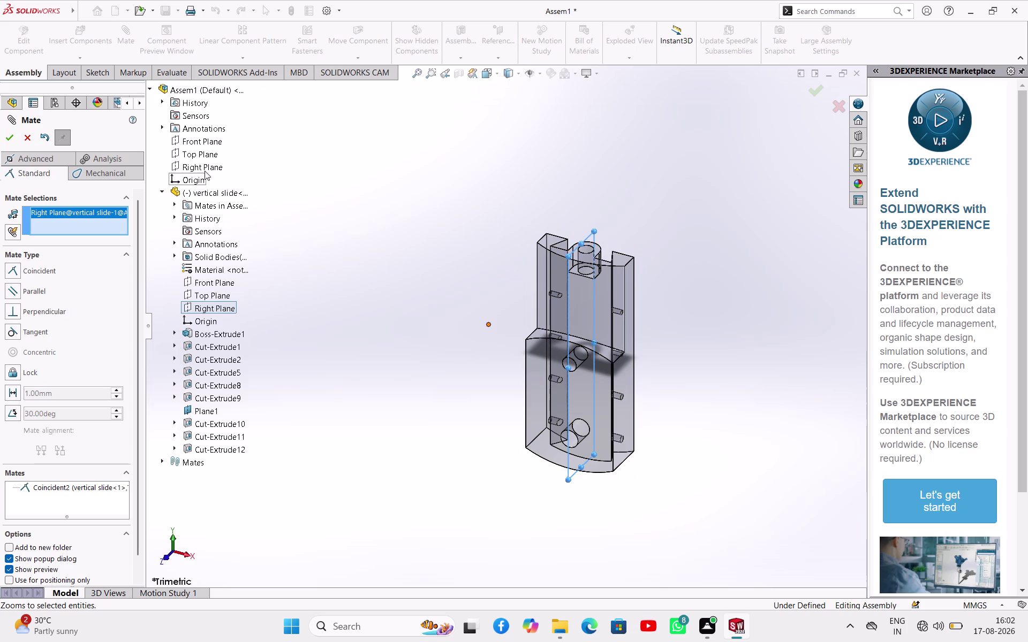
click(204, 168)
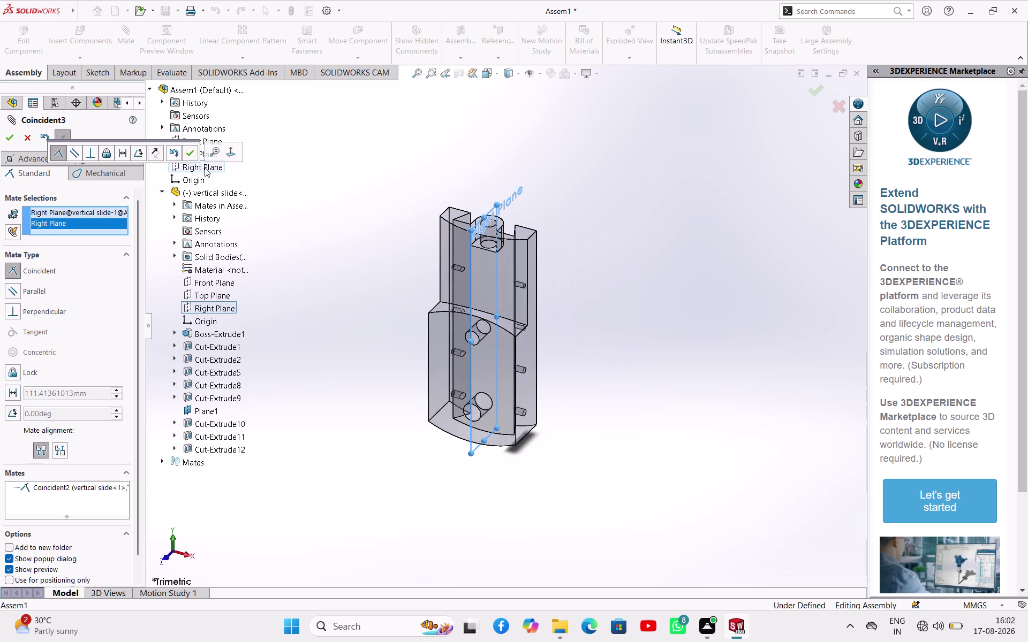
click(11, 137)
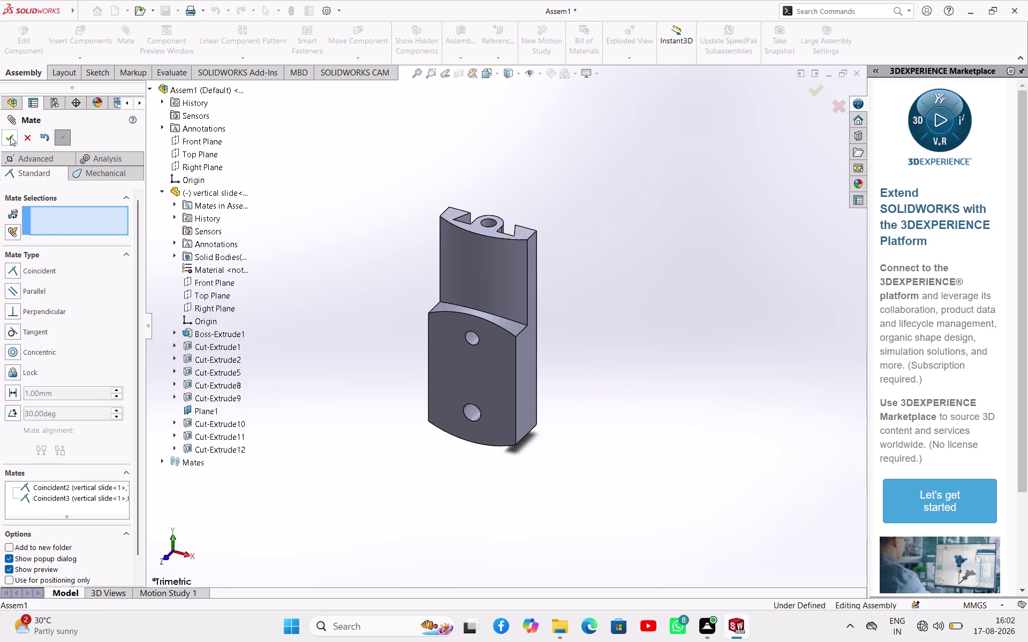
click(331, 161)
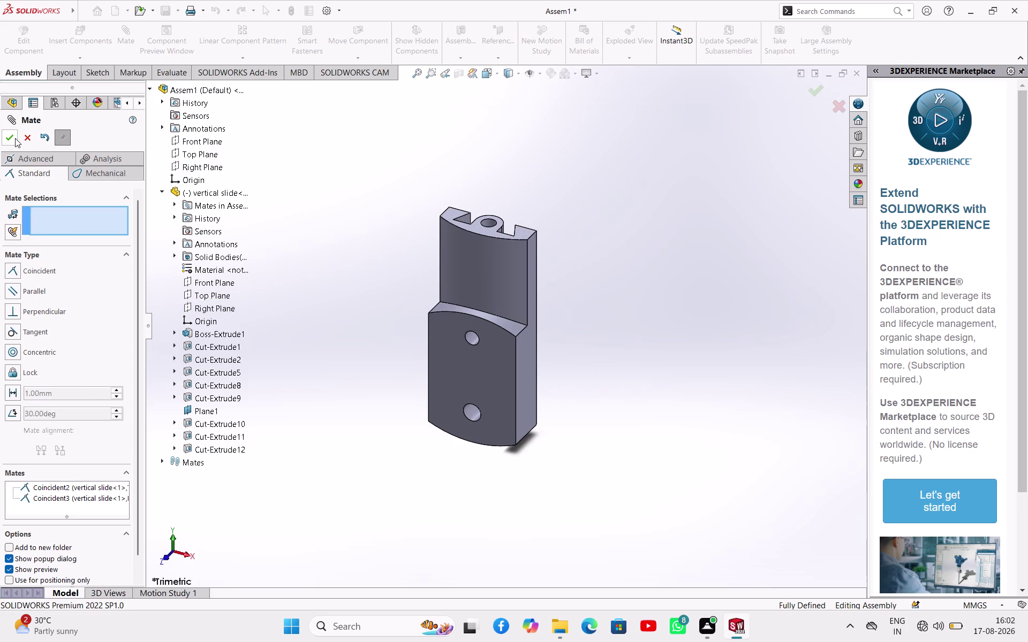
click(12, 139)
Zoom the view, then open Insert Component listing handel bar, small washer, tool holder and washer.
click(367, 165)
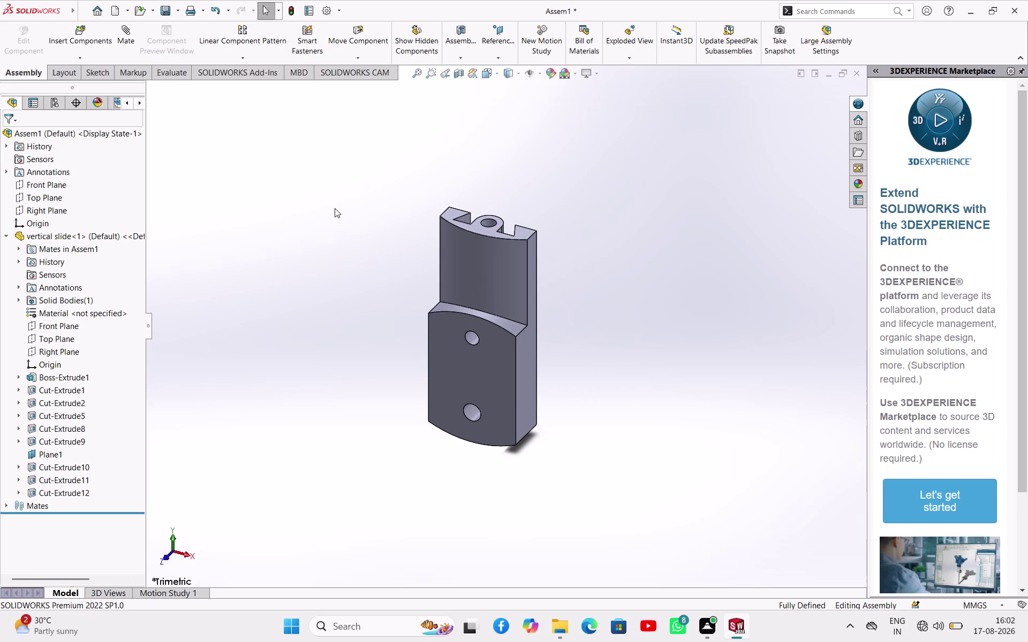
scroll(up, 3)
scroll(down, 3)
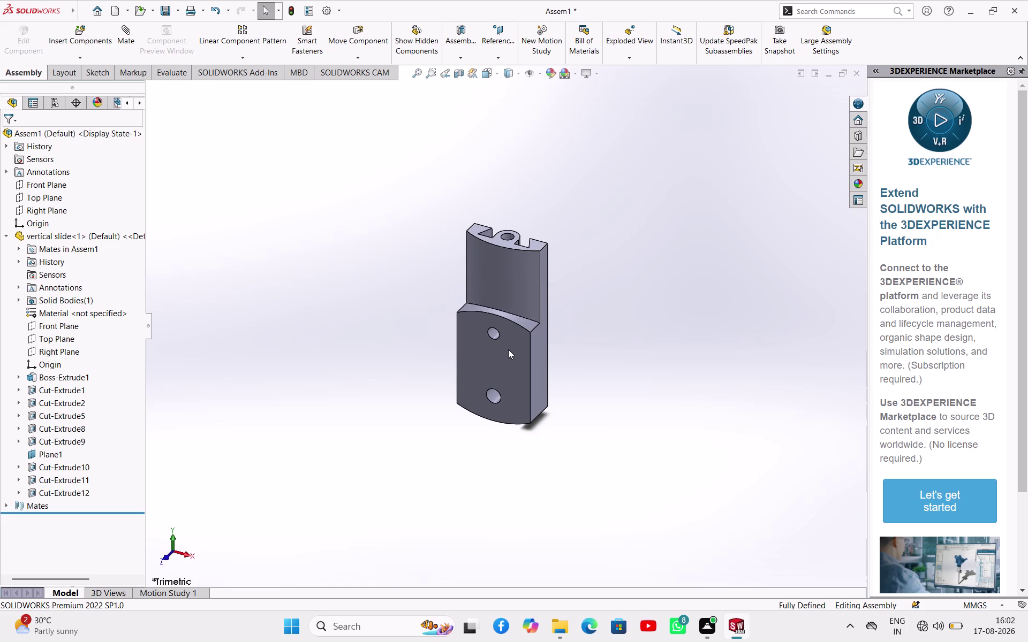
scroll(down, 3)
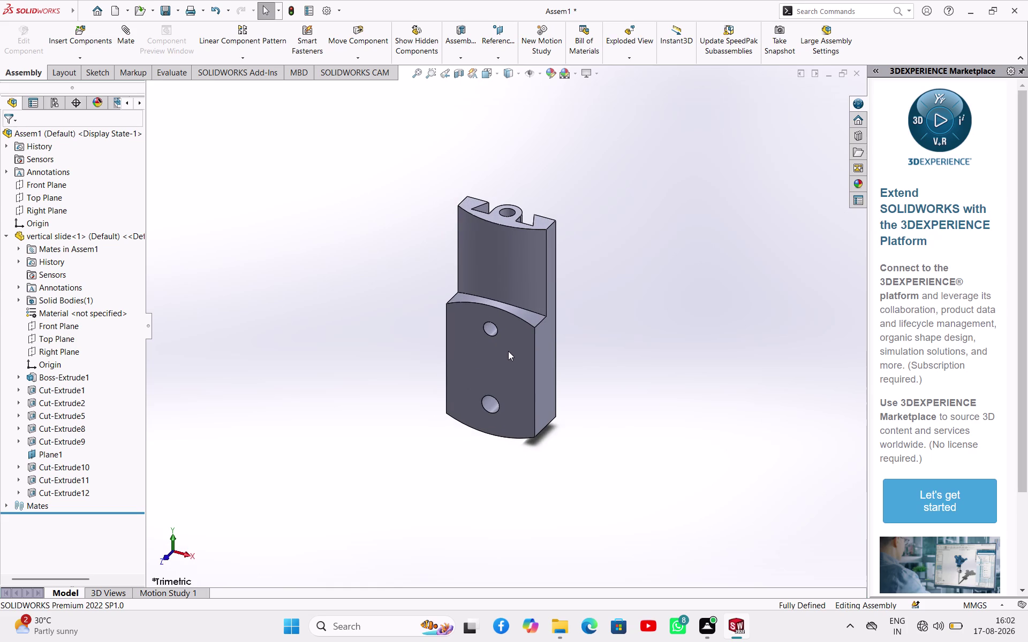
scroll(up, 3)
scroll(down, 3)
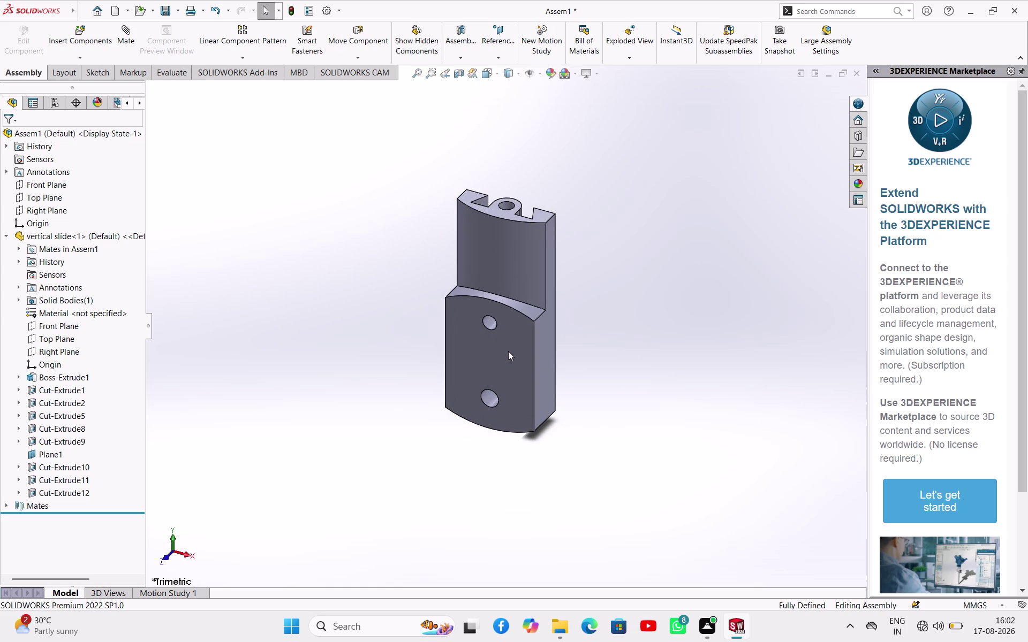
scroll(up, 3)
scroll(down, 3)
scroll(up, 3)
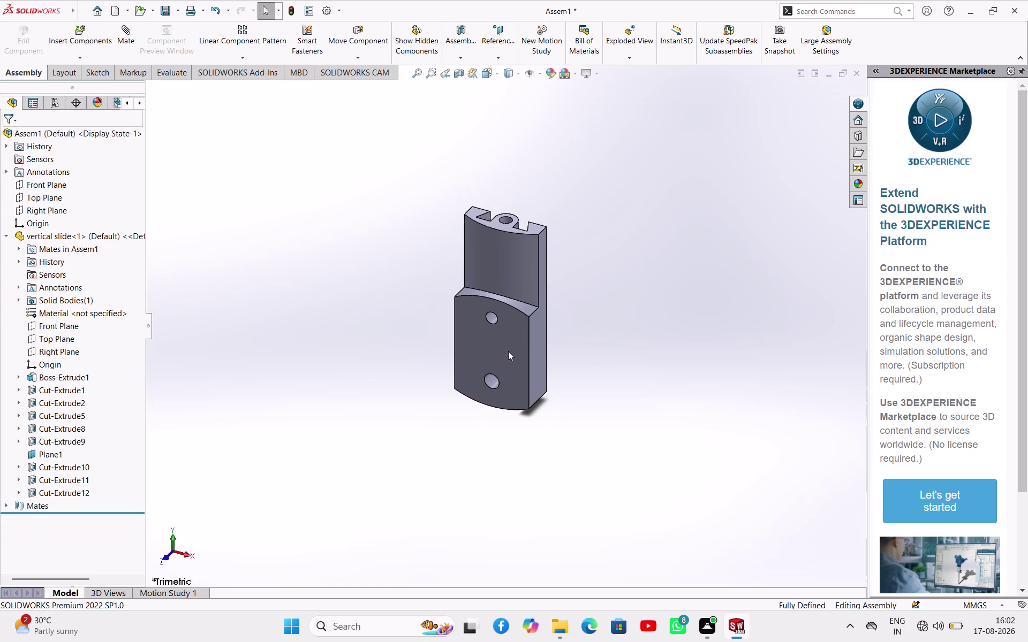
scroll(down, 3)
scroll(up, 3)
scroll(down, 3)
scroll(up, 3)
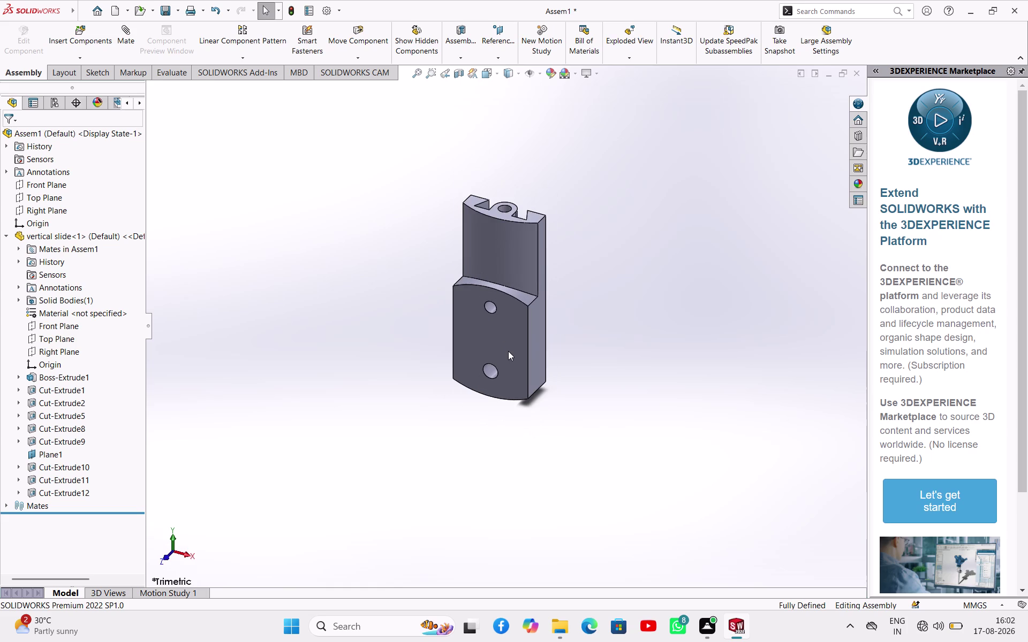
scroll(down, 3)
scroll(up, 3)
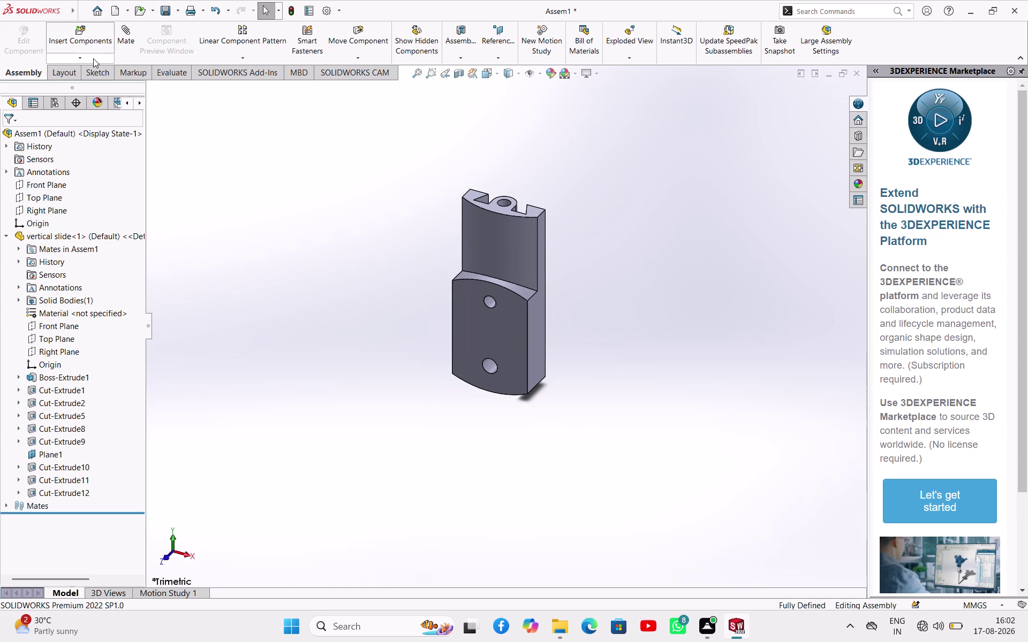
click(93, 58)
Browse to the swivel plate part file and place it left of the vertical slide.
click(92, 71)
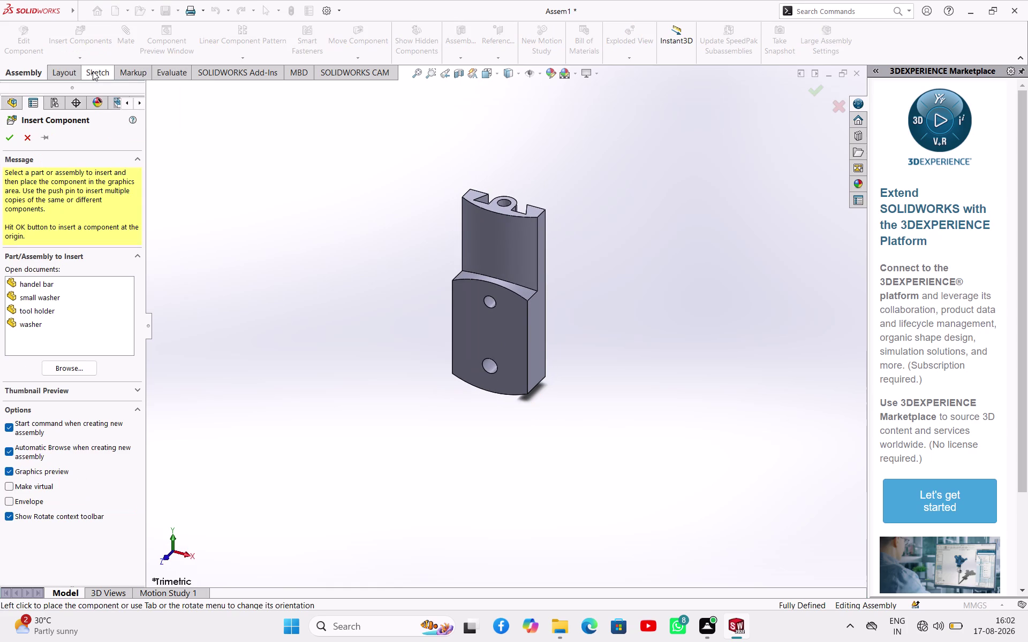
click(67, 369)
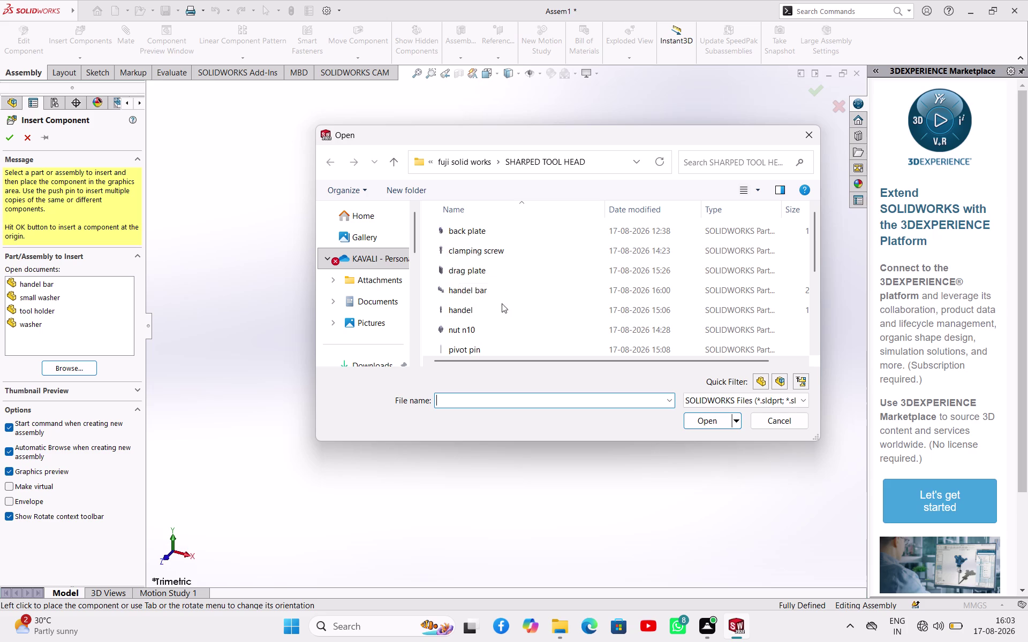
scroll(down, 3)
scroll(down, 3)
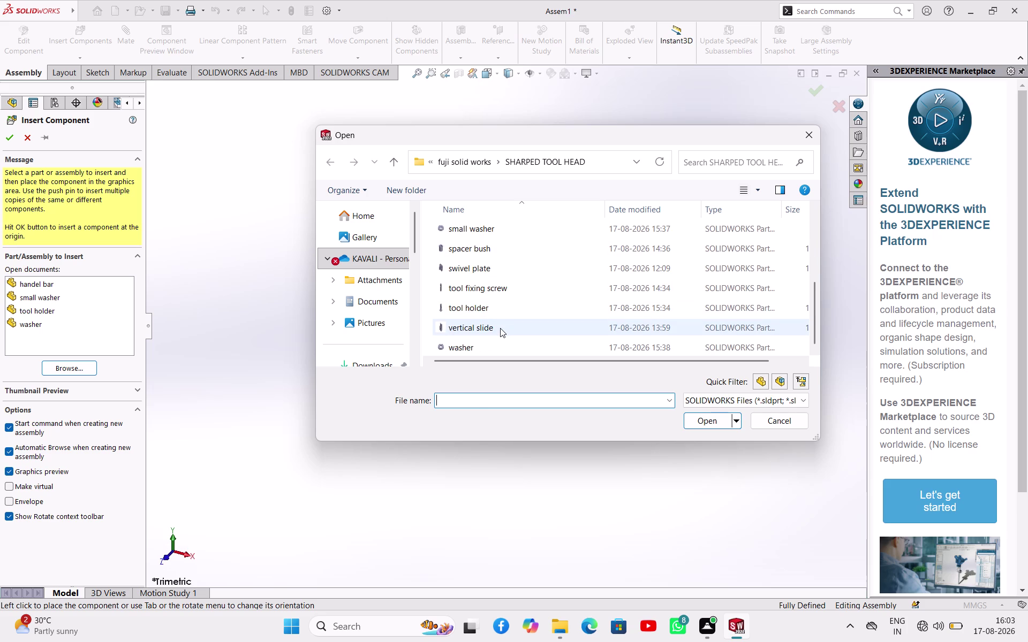
click(500, 328)
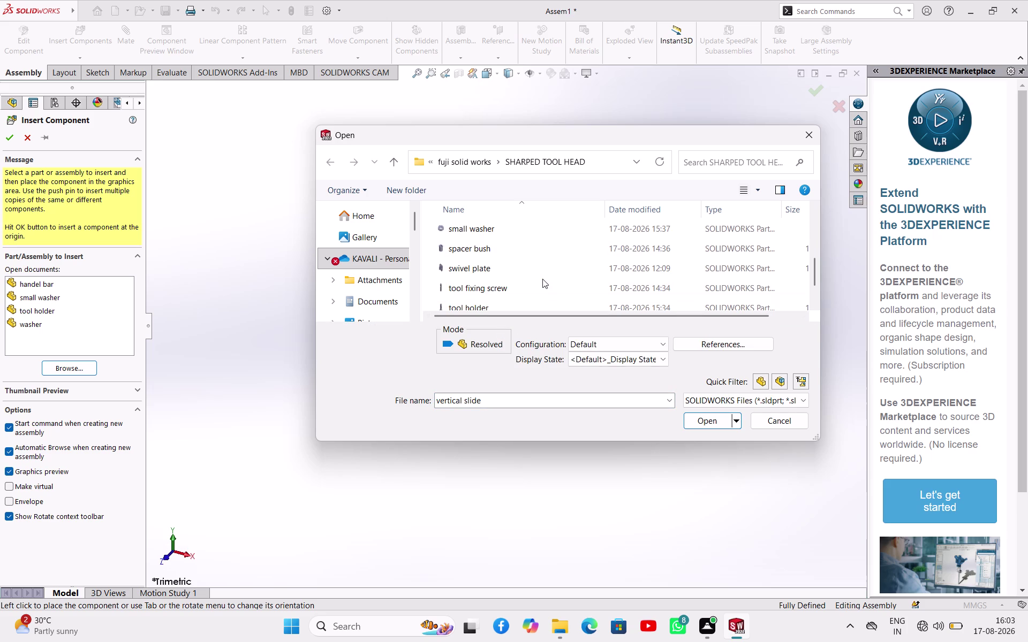
scroll(down, 3)
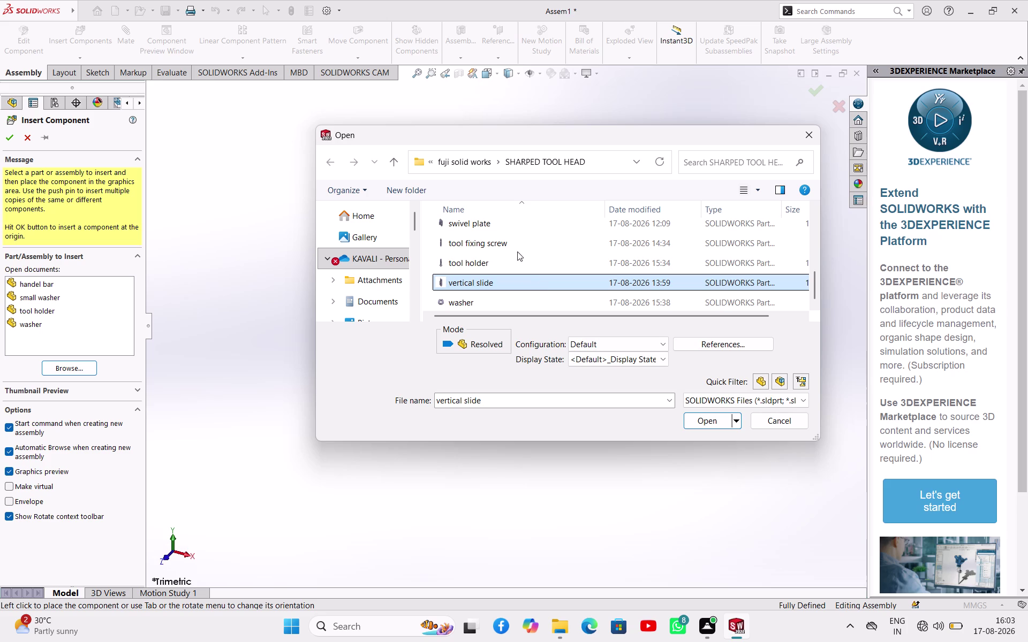
click(496, 228)
click(699, 419)
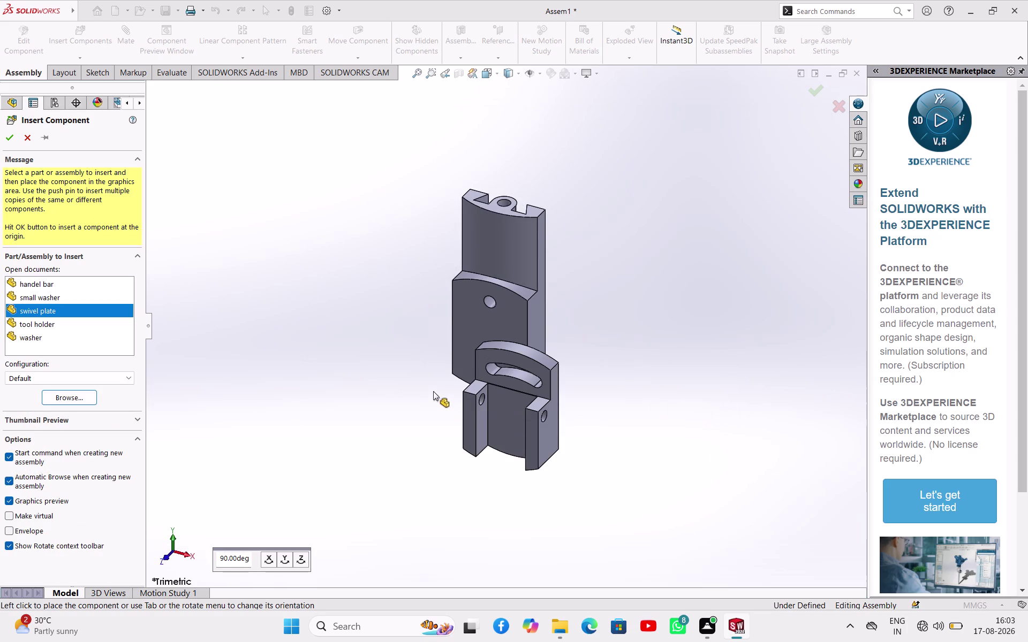
click(375, 384)
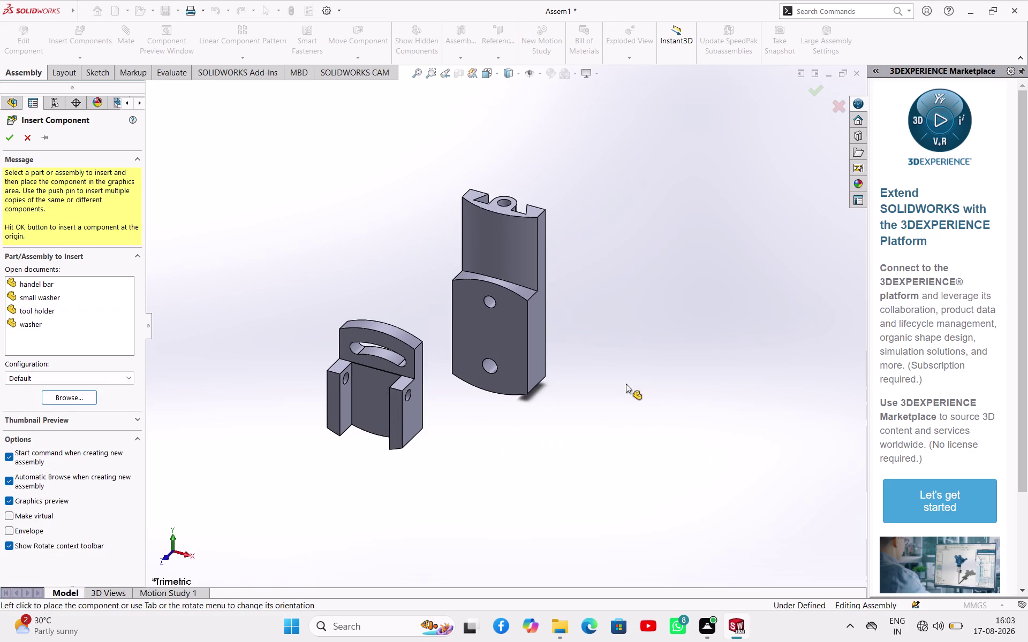
scroll(up, 3)
Mate the swivel plate's flat face against the vertical slide's front face.
middle_drag(626, 383, 555, 387)
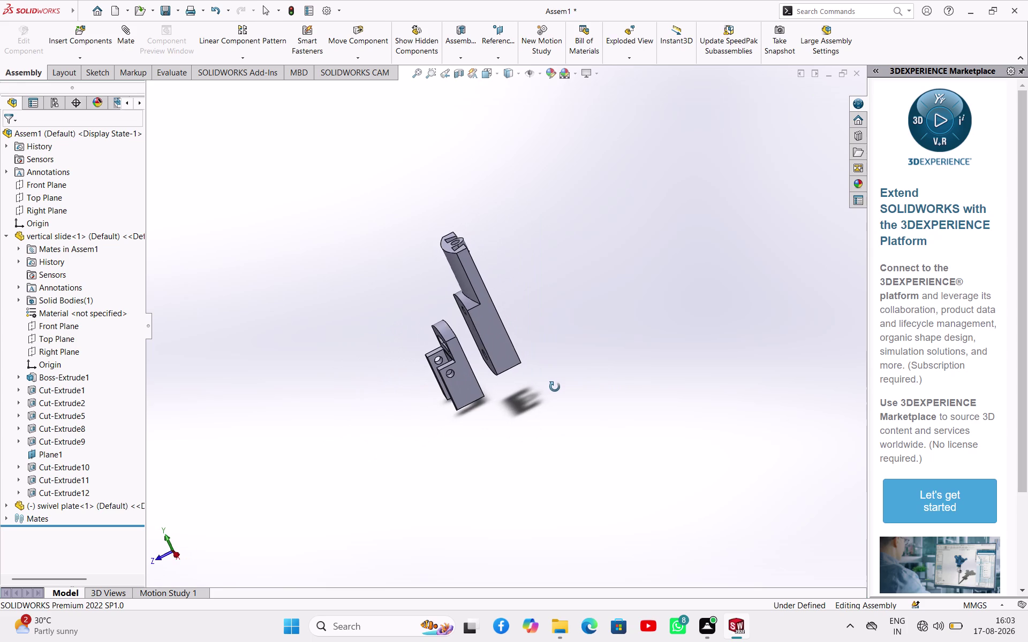
middle_drag(554, 386, 554, 390)
scroll(down, 3)
middle_drag(551, 326, 409, 417)
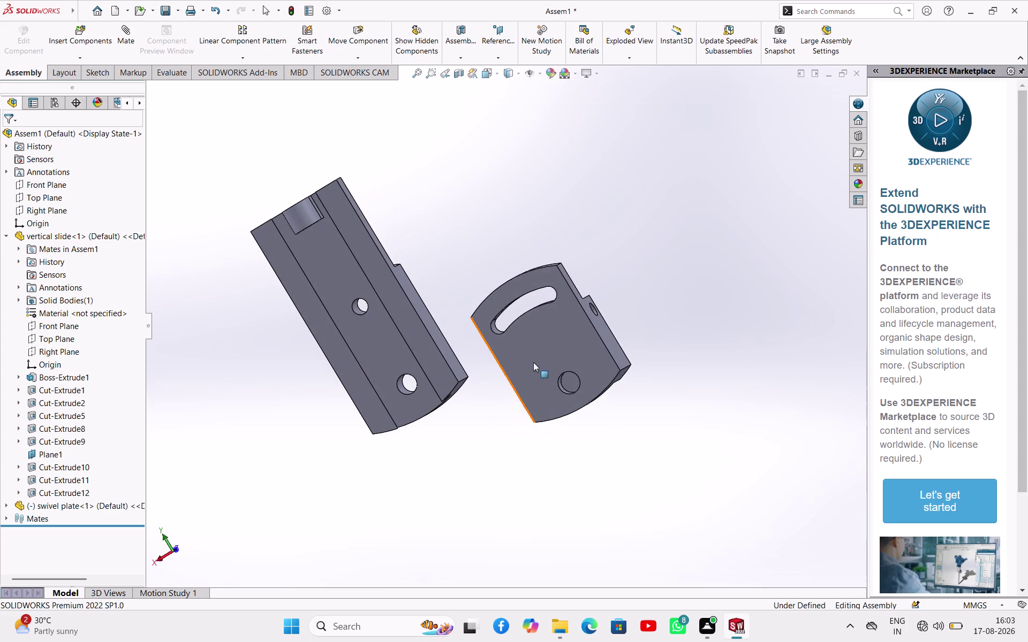
click(576, 320)
middle_drag(479, 395, 691, 361)
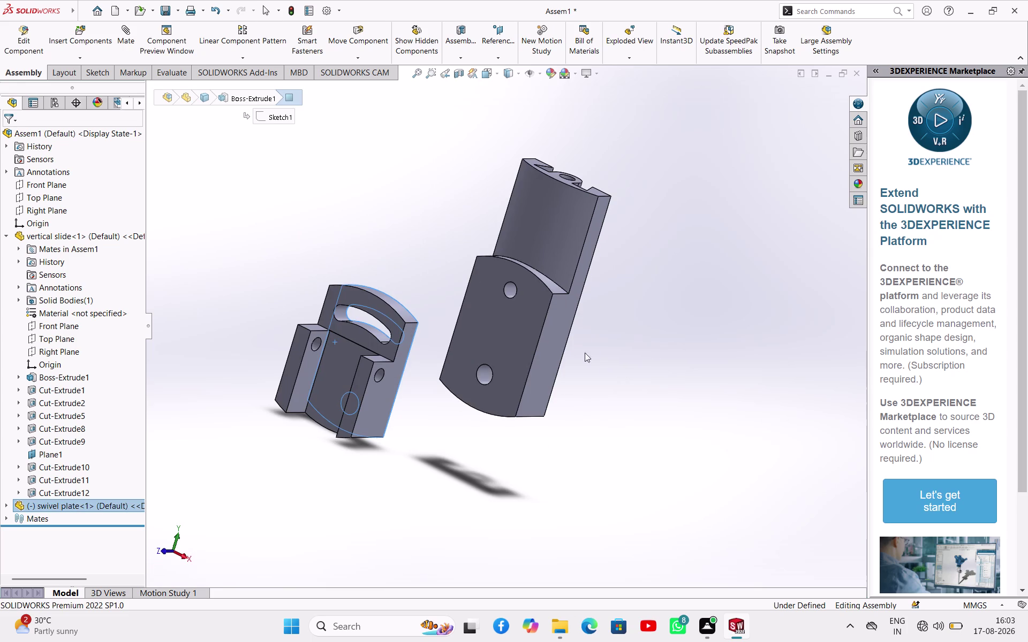
click(509, 341)
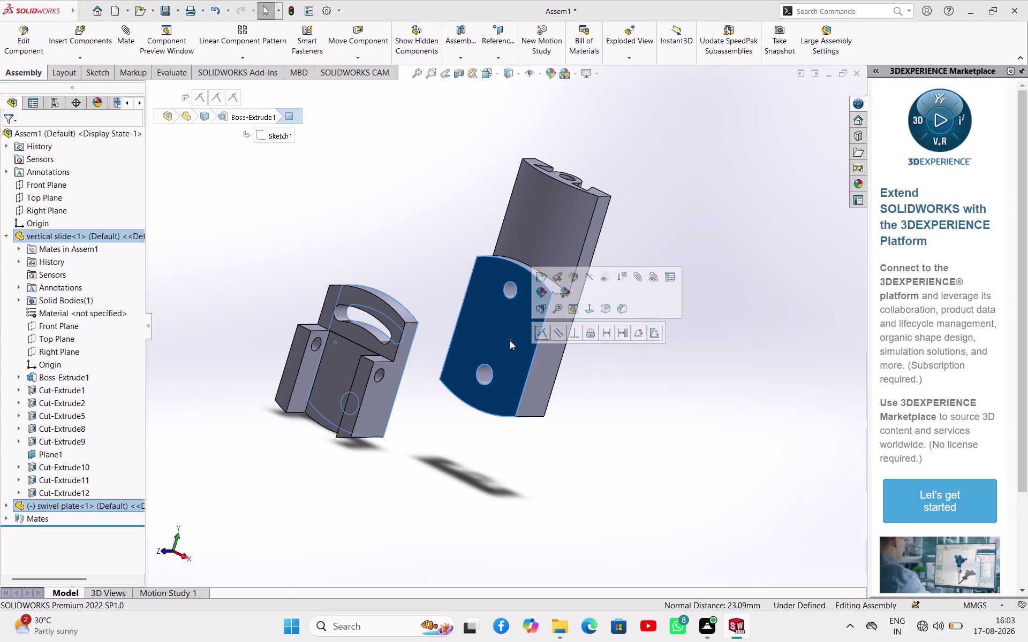
click(547, 332)
click(637, 401)
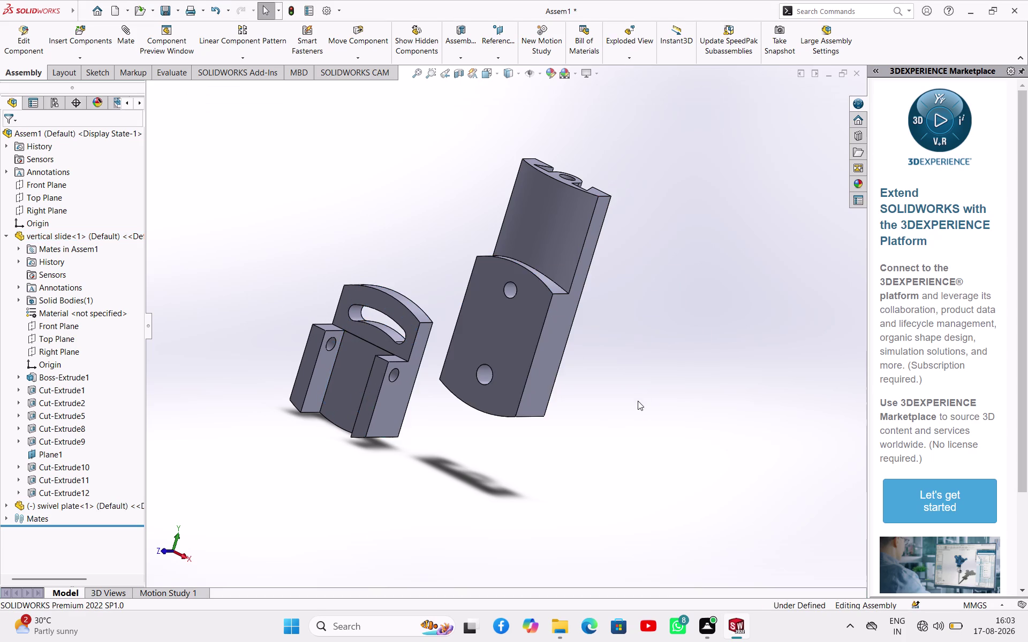
Make the swivel plate's curved face concentric with the slide's curved face and inspect the fit.
middle_drag(690, 392, 637, 485)
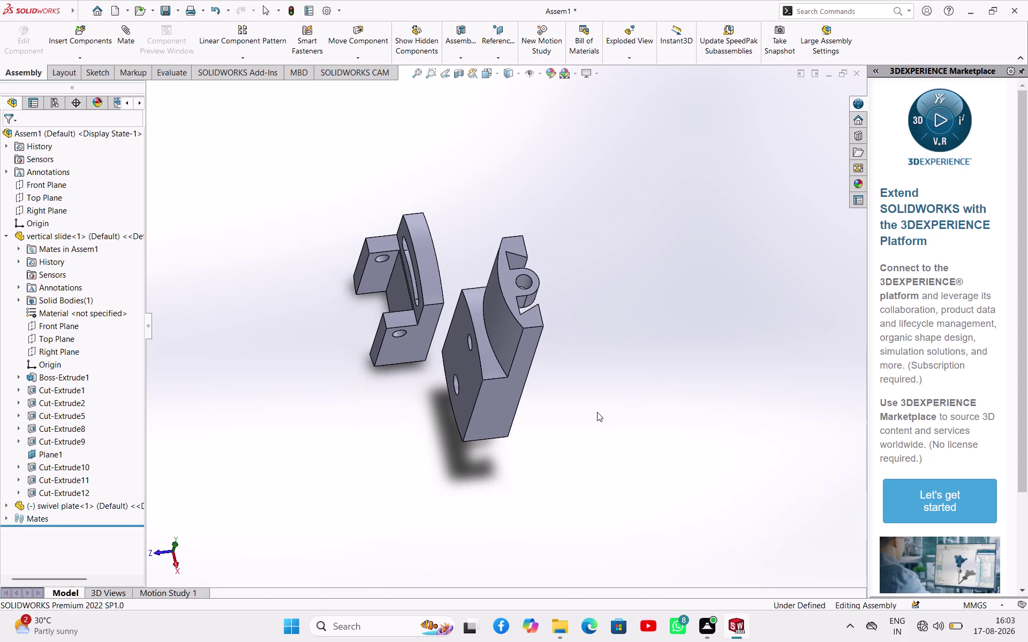
click(434, 274)
click(476, 321)
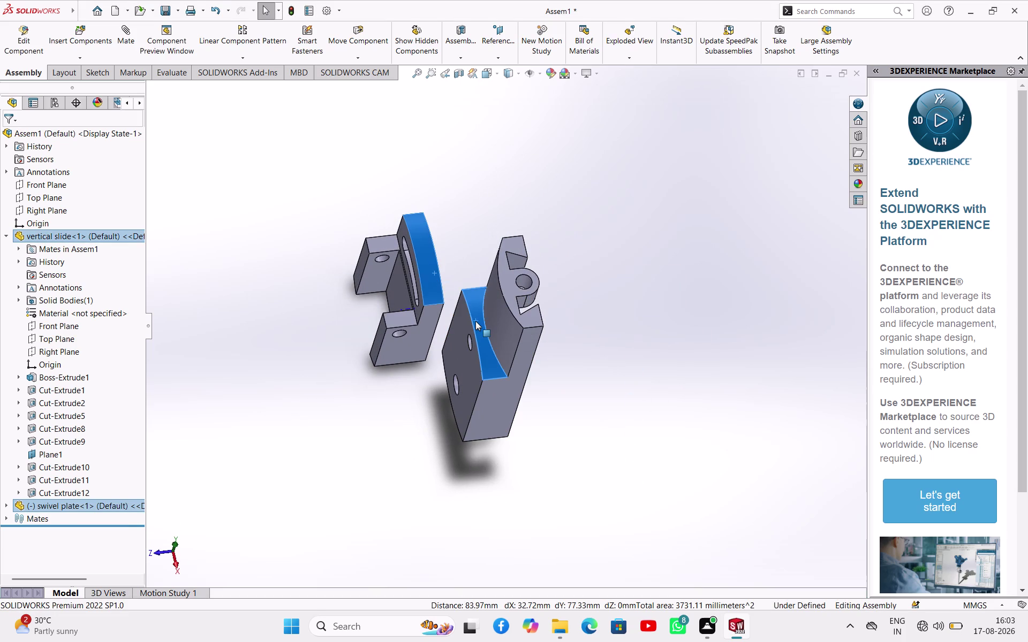
click(557, 312)
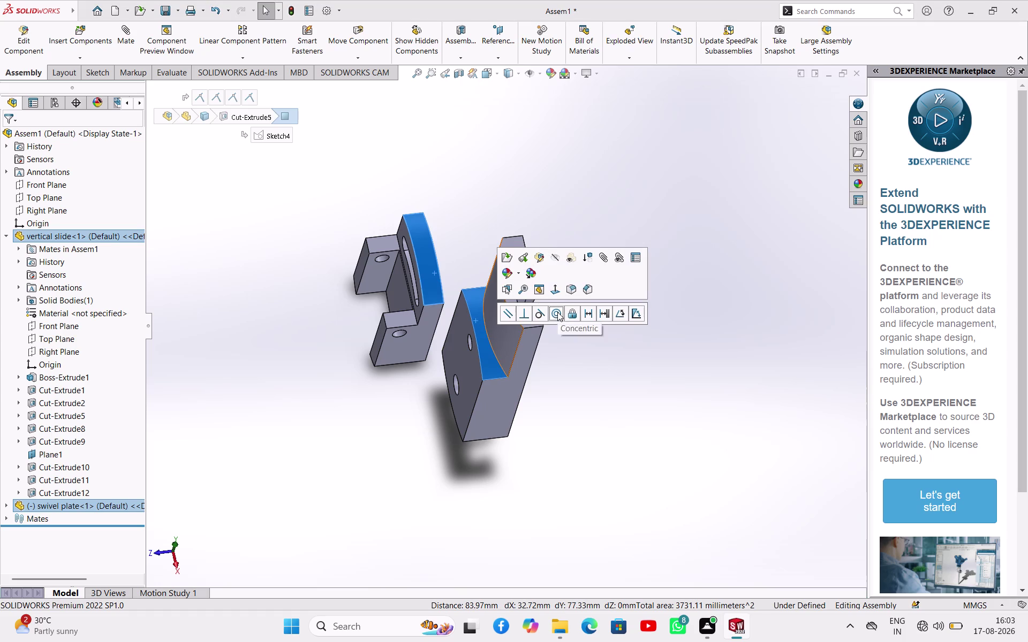
click(638, 403)
middle_drag(658, 401, 752, 394)
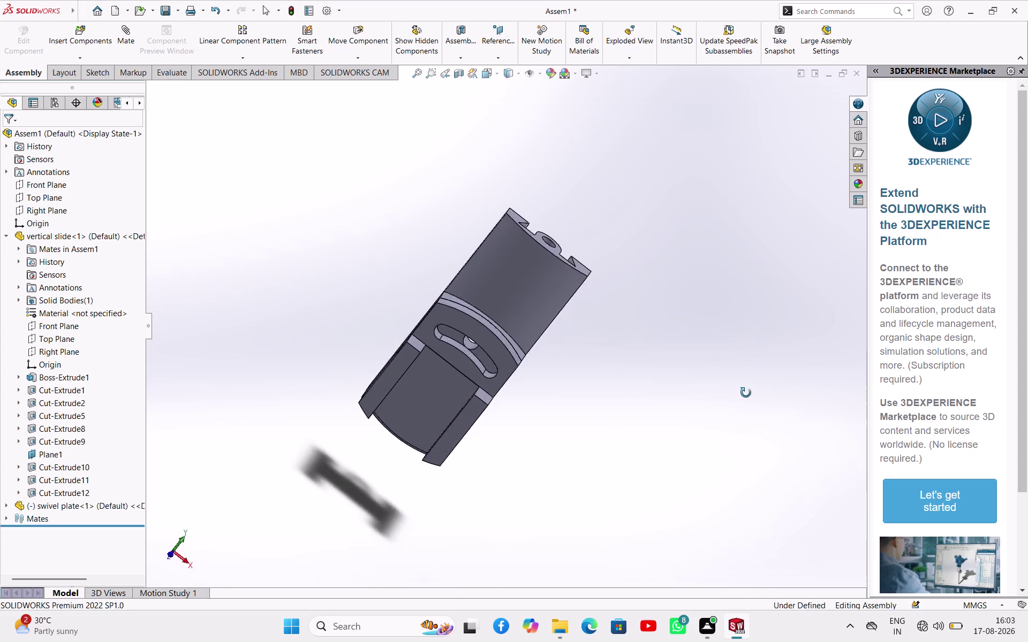